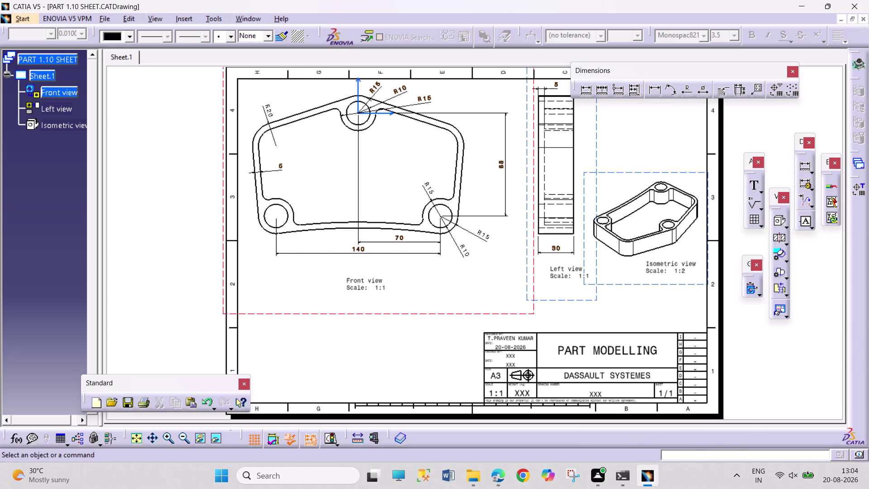
Make a long series of drags across the upper-left area of the screen.
drag(122, 201, 186, 288)
drag(139, 144, 218, 307)
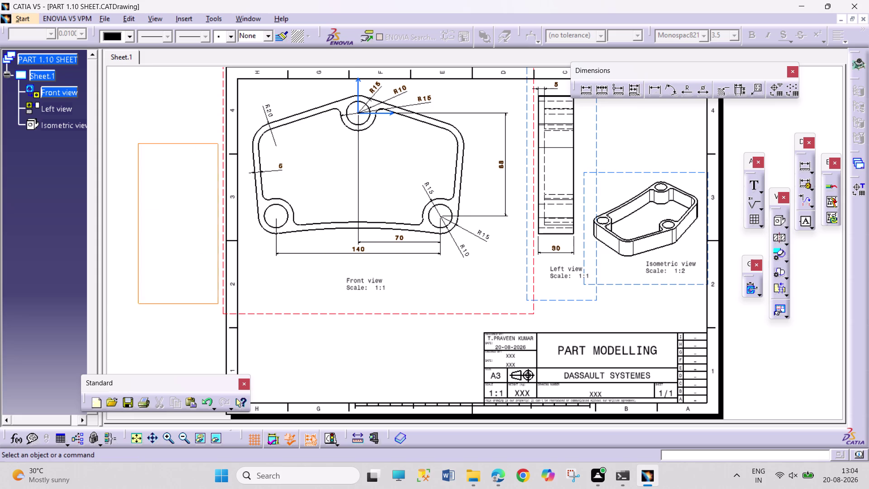
drag(218, 308, 221, 317)
drag(128, 127, 190, 303)
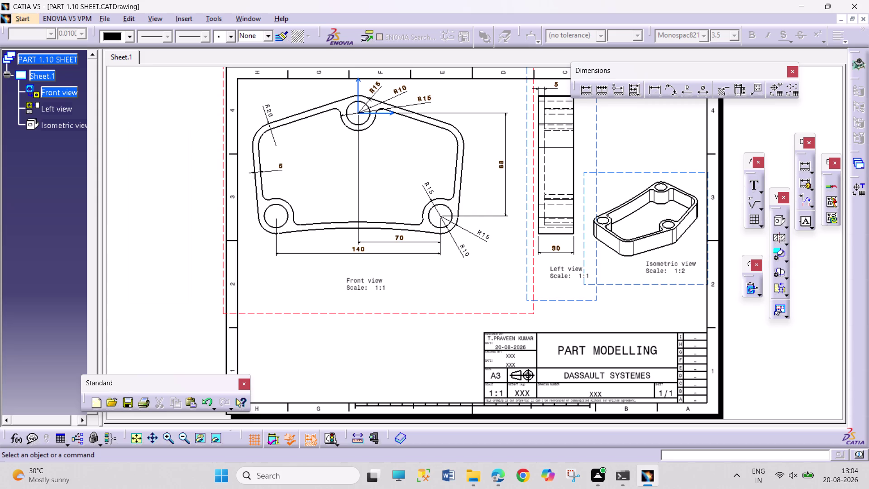
drag(162, 204, 193, 332)
drag(193, 332, 184, 280)
drag(119, 92, 190, 309)
drag(140, 122, 192, 316)
drag(141, 118, 197, 287)
drag(197, 287, 215, 390)
drag(129, 95, 229, 362)
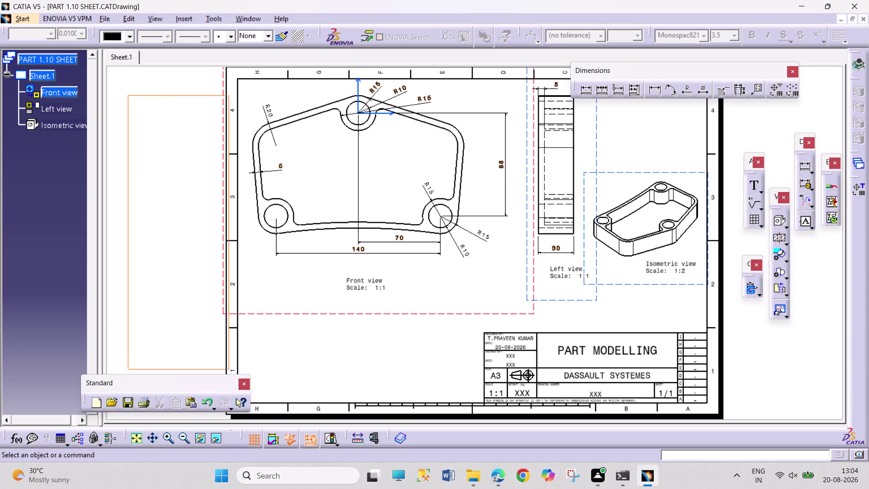
drag(229, 362, 228, 359)
drag(126, 72, 178, 256)
drag(144, 111, 146, 127)
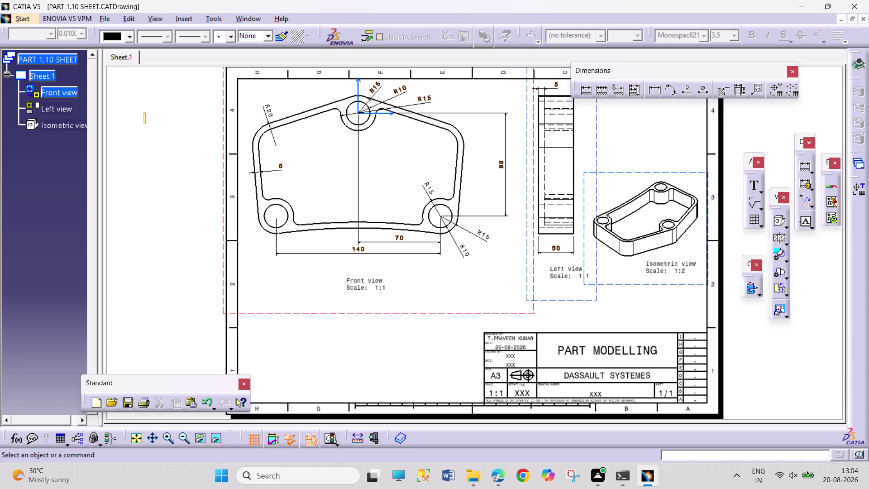
drag(147, 128, 187, 302)
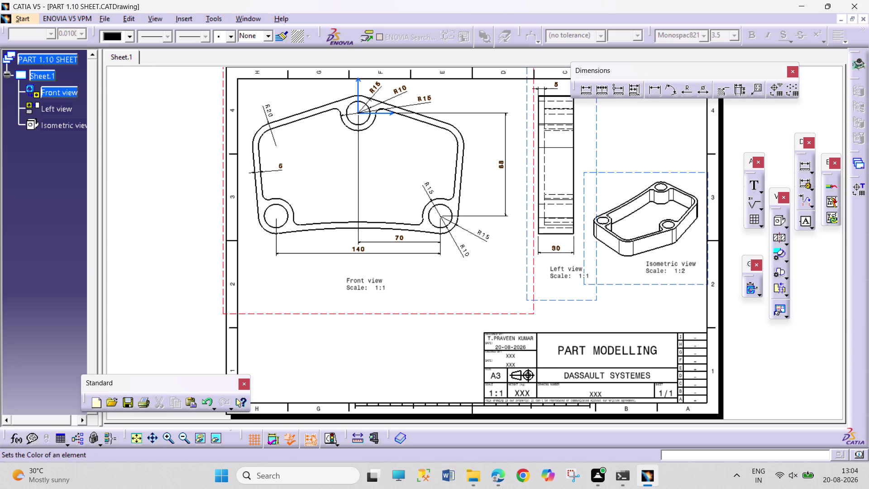
drag(119, 84, 202, 358)
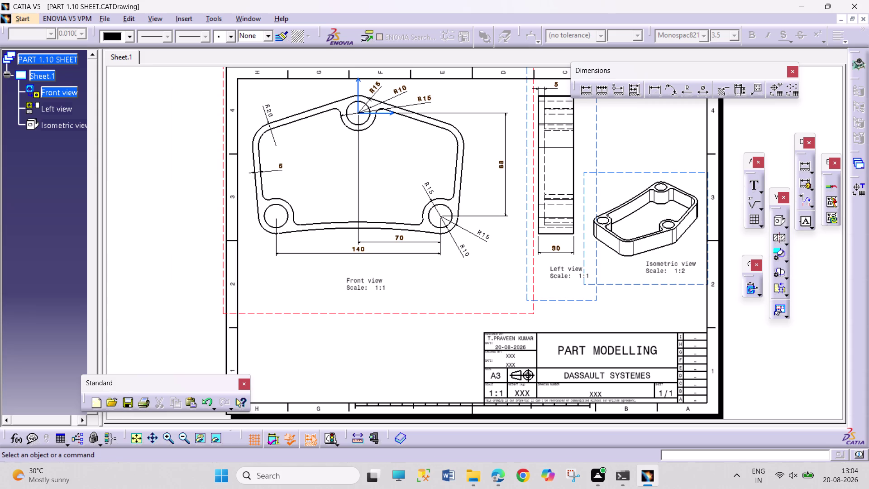
drag(128, 89, 185, 278)
drag(110, 68, 215, 360)
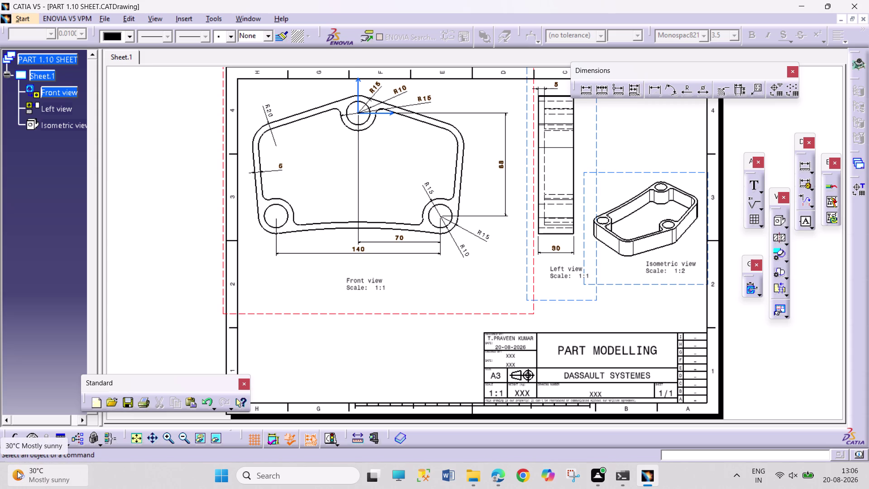
scroll(up, 3)
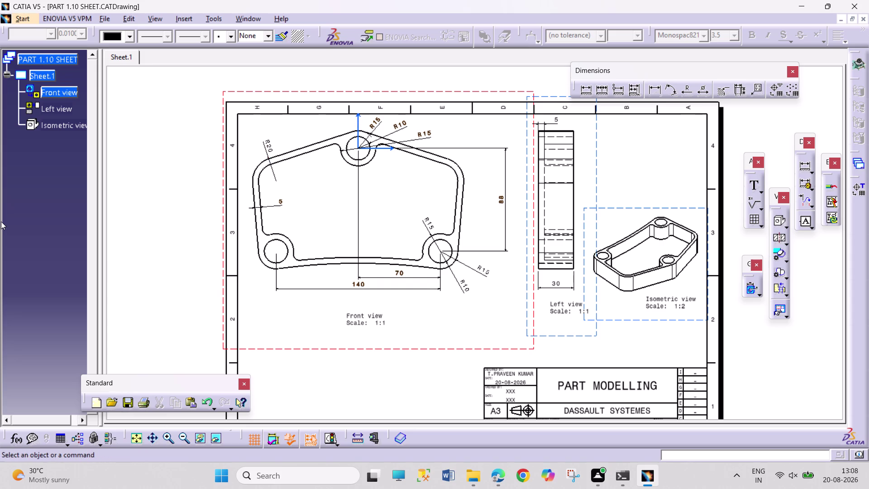
drag(150, 130, 164, 217)
drag(163, 217, 168, 237)
drag(162, 130, 179, 258)
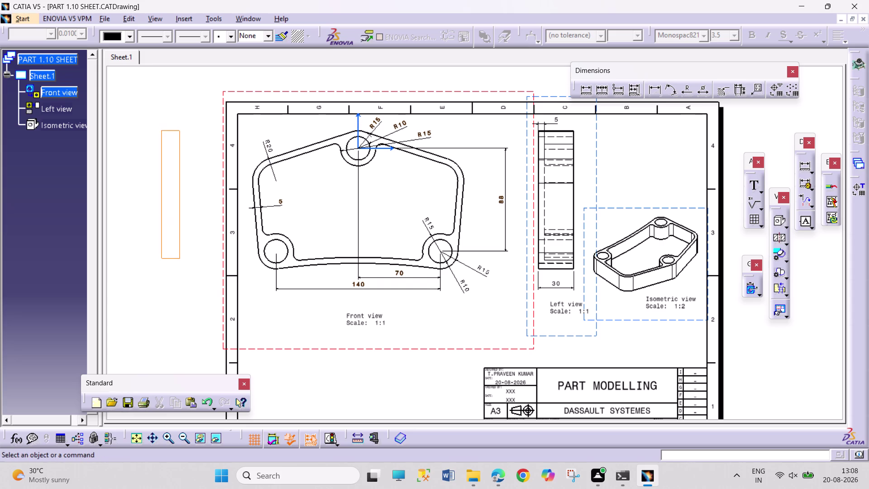
drag(180, 258, 180, 259)
drag(164, 124, 171, 233)
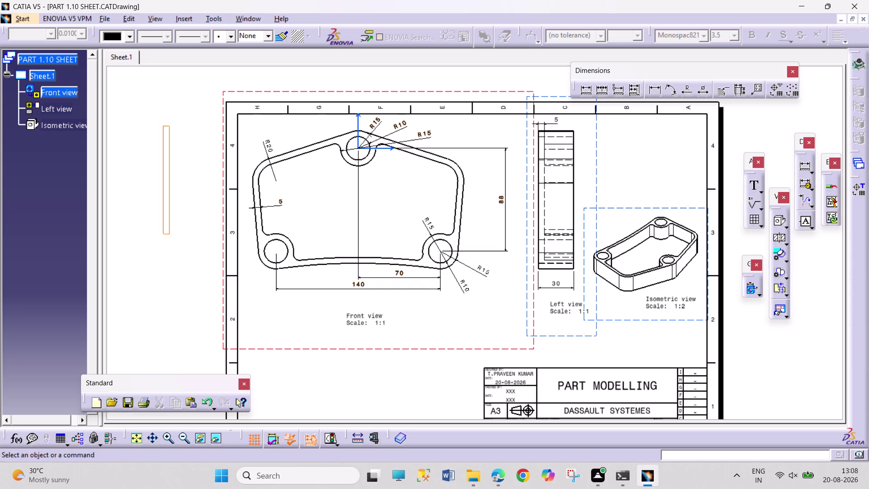
drag(150, 94, 184, 248)
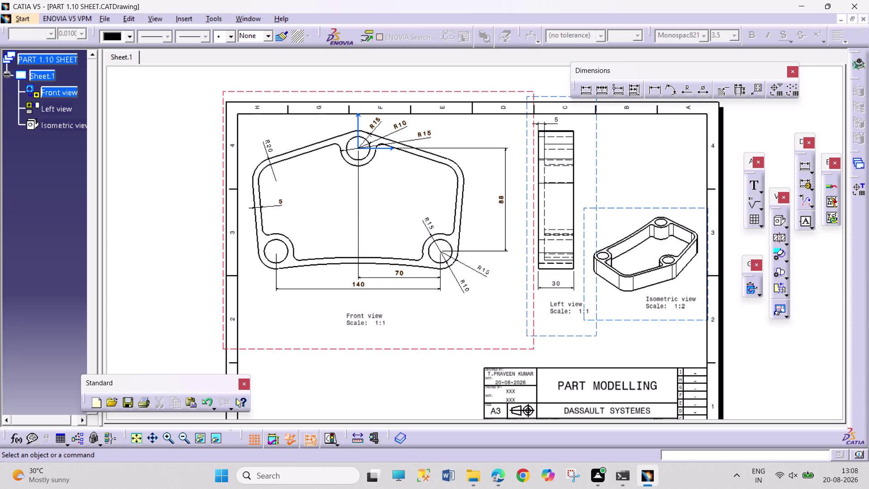
drag(140, 87, 182, 279)
drag(156, 169, 180, 288)
drag(125, 114, 126, 123)
drag(125, 123, 193, 307)
drag(178, 157, 208, 335)
drag(188, 223, 208, 330)
drag(197, 238, 214, 360)
drag(214, 360, 214, 335)
drag(213, 252, 215, 361)
drag(146, 115, 161, 225)
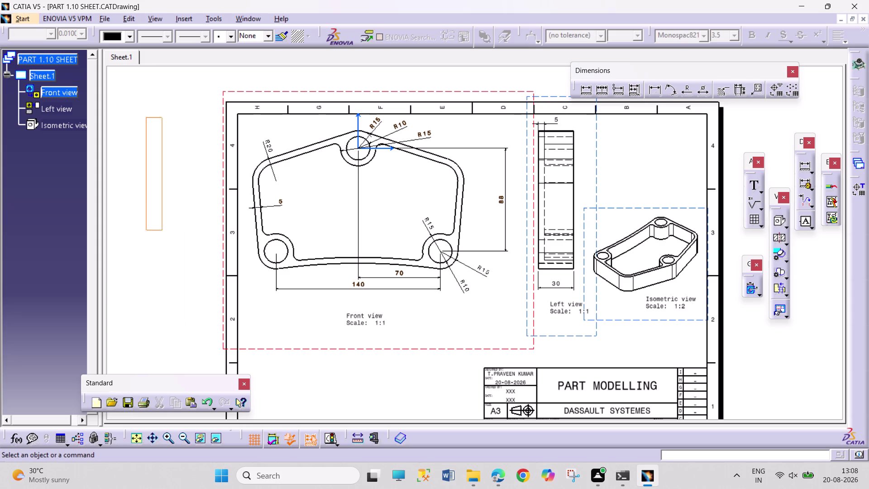
drag(162, 224, 189, 317)
drag(152, 113, 196, 315)
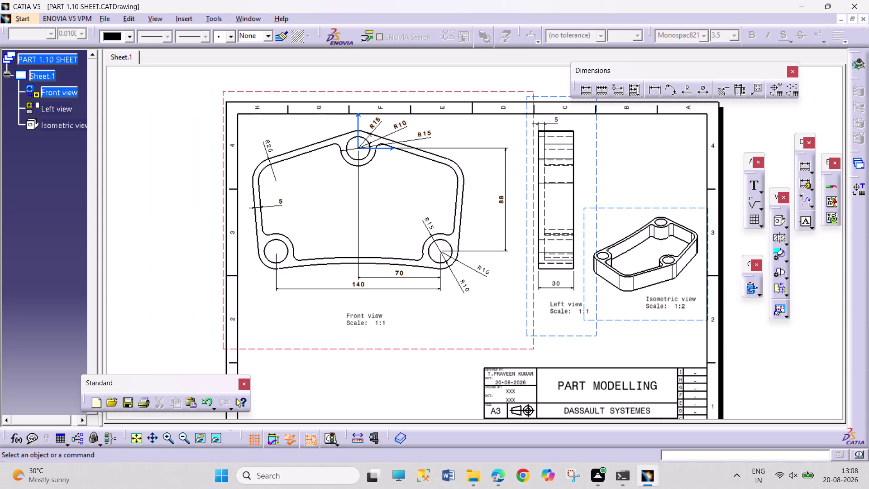
drag(157, 119, 186, 327)
drag(138, 127, 201, 361)
drag(138, 137, 172, 321)
drag(134, 140, 170, 323)
drag(167, 182, 196, 334)
drag(139, 107, 217, 367)
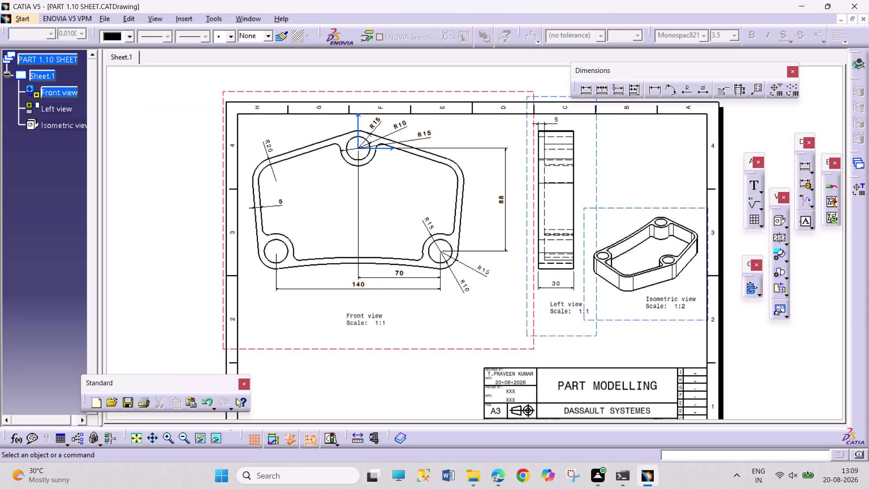
drag(144, 107, 206, 341)
drag(143, 122, 201, 354)
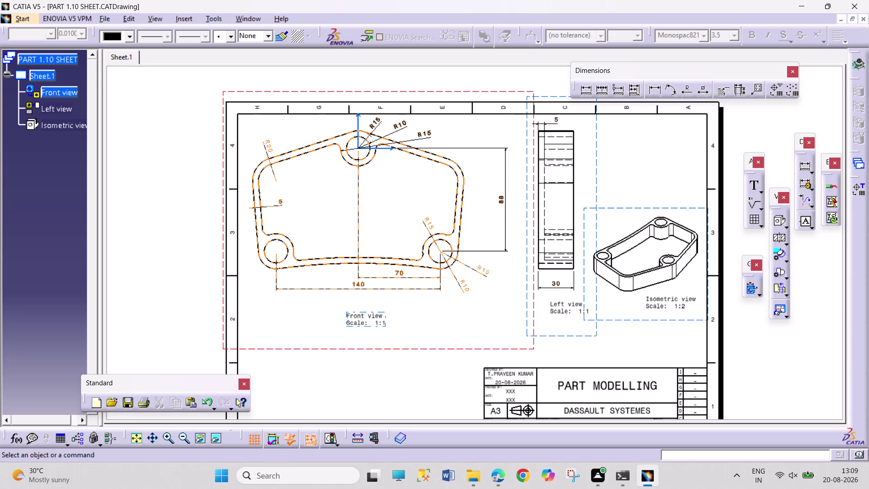
drag(138, 209, 168, 339)
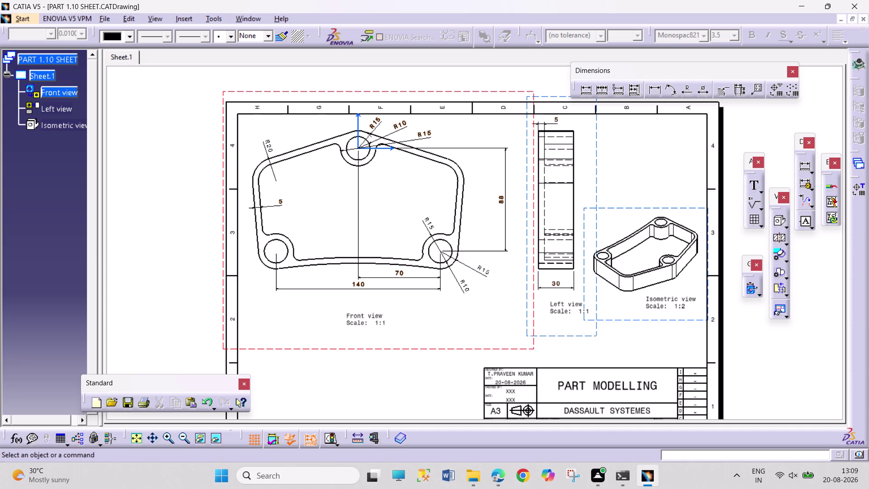
drag(139, 106, 194, 284)
drag(143, 152, 183, 286)
drag(155, 169, 155, 176)
drag(156, 176, 186, 266)
drag(166, 165, 167, 166)
drag(167, 166, 193, 276)
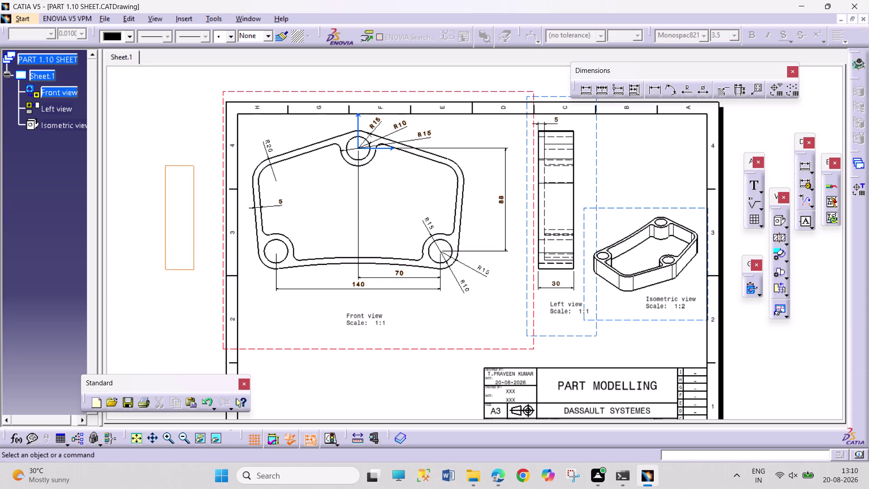
drag(194, 276, 195, 362)
drag(160, 141, 201, 270)
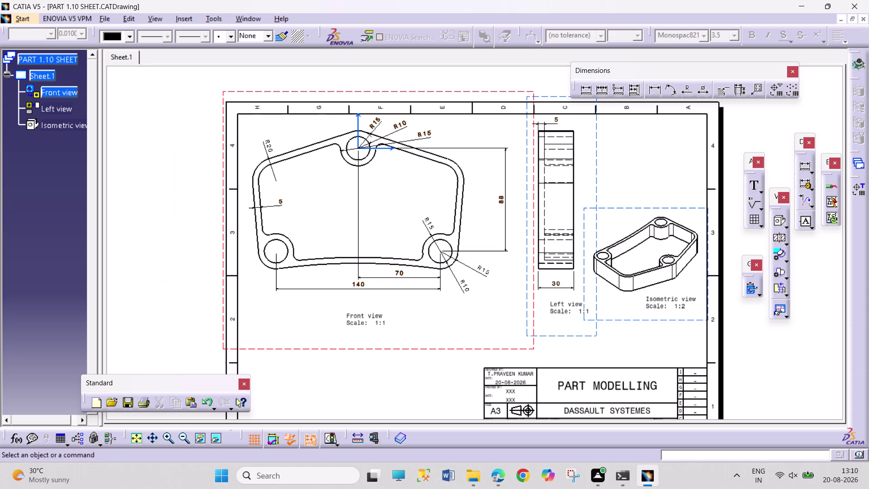
drag(174, 121, 196, 228)
drag(178, 132, 189, 197)
drag(148, 93, 210, 284)
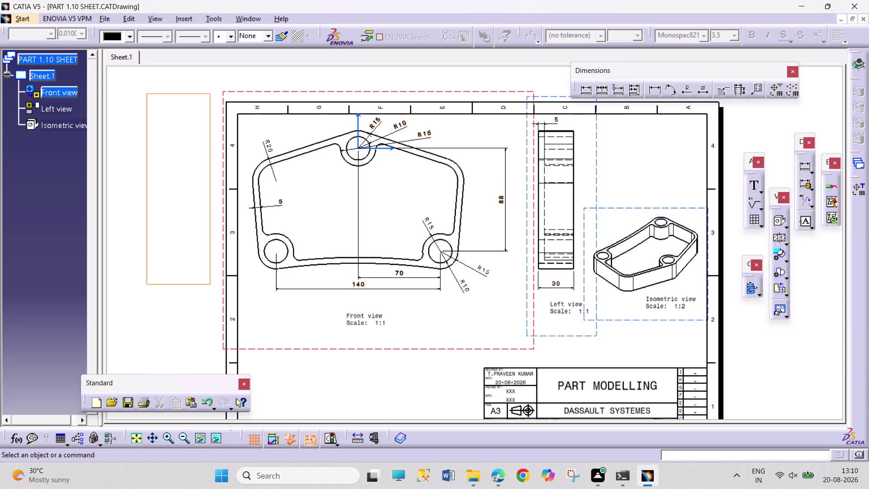
drag(164, 96, 204, 275)
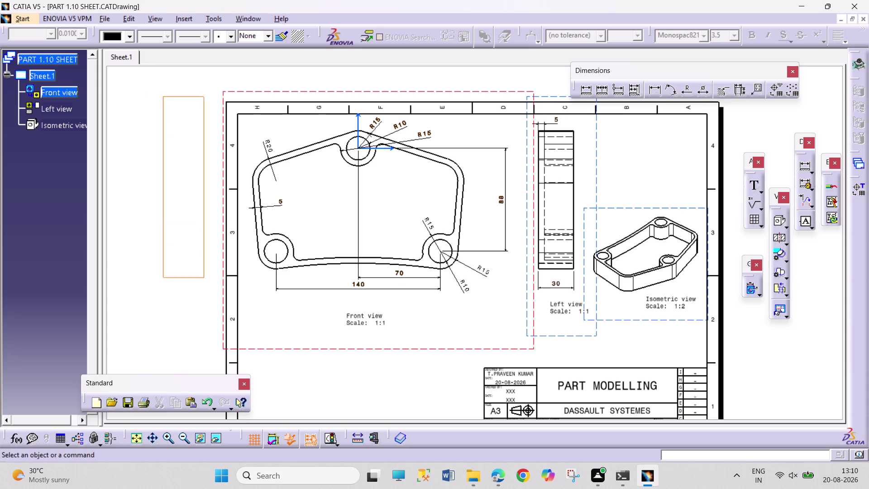
drag(204, 275, 203, 285)
drag(154, 88, 220, 309)
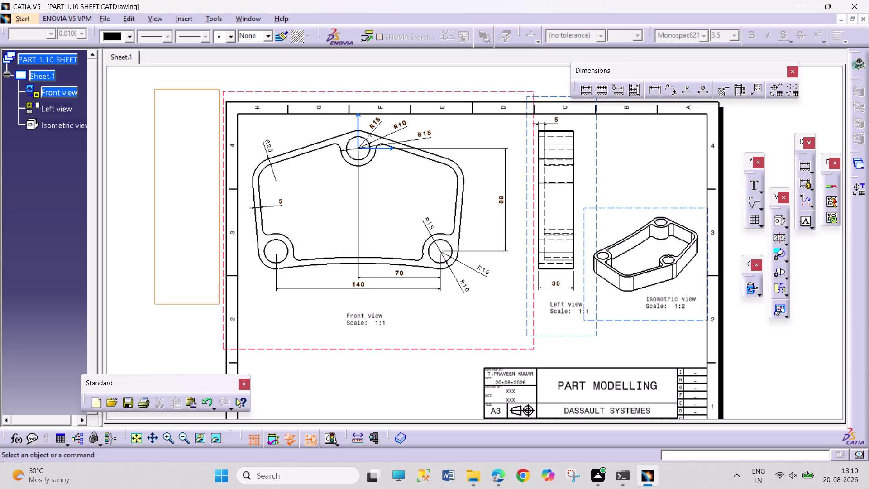
drag(220, 309, 216, 311)
drag(172, 139, 189, 276)
drag(164, 192, 182, 278)
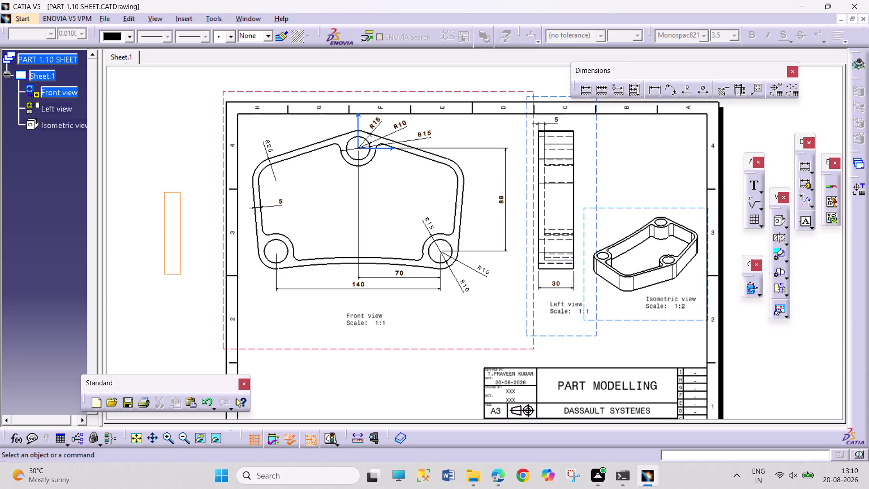
drag(182, 278, 186, 314)
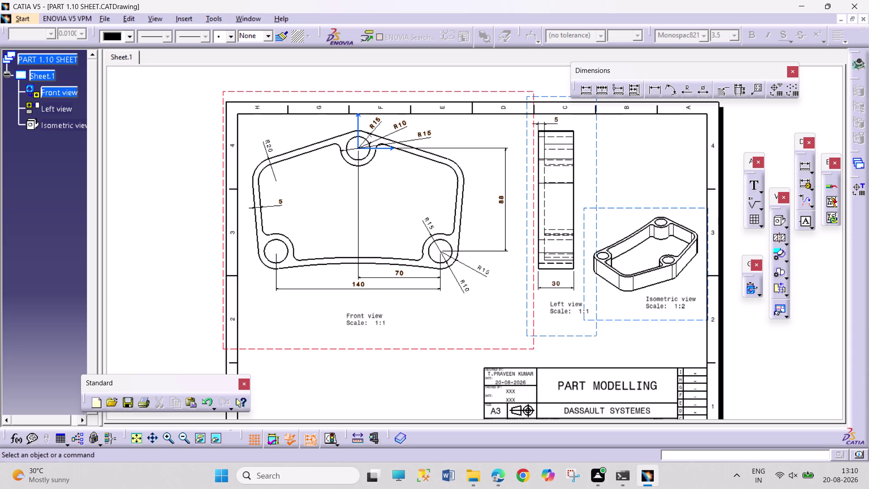
drag(122, 87, 207, 339)
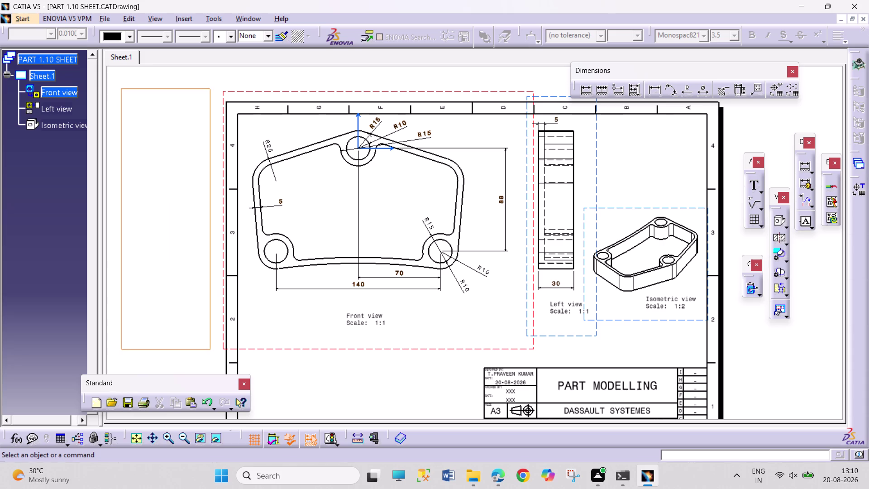
drag(163, 148, 209, 315)
drag(172, 145, 194, 277)
drag(172, 173, 195, 290)
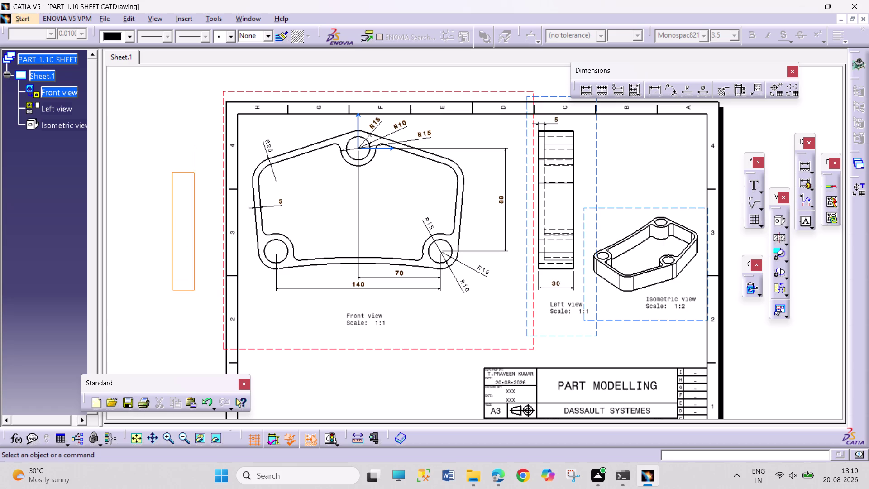
drag(195, 290, 196, 300)
drag(180, 203, 194, 286)
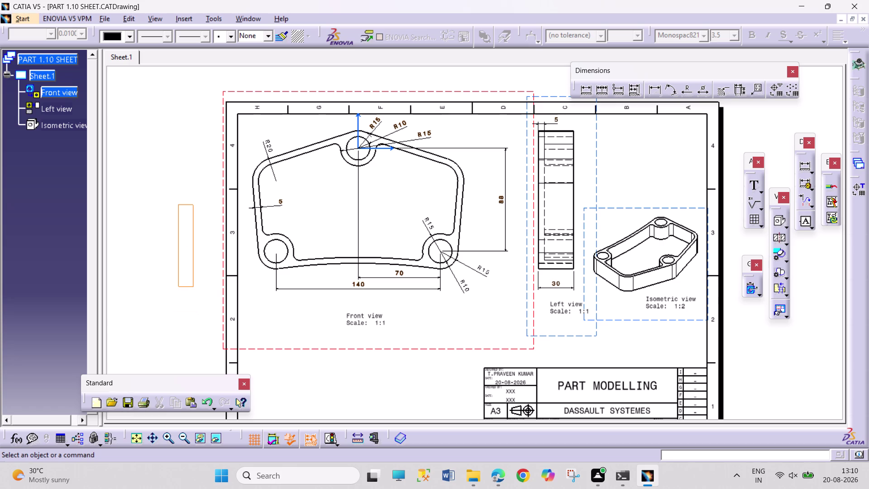
drag(147, 95, 173, 192)
drag(173, 192, 202, 334)
drag(142, 91, 207, 271)
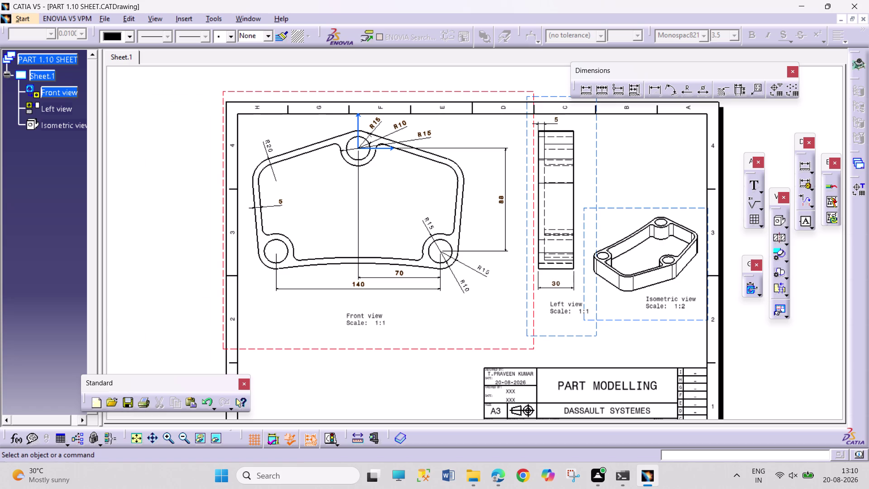
drag(162, 103, 194, 260)
drag(154, 78, 196, 281)
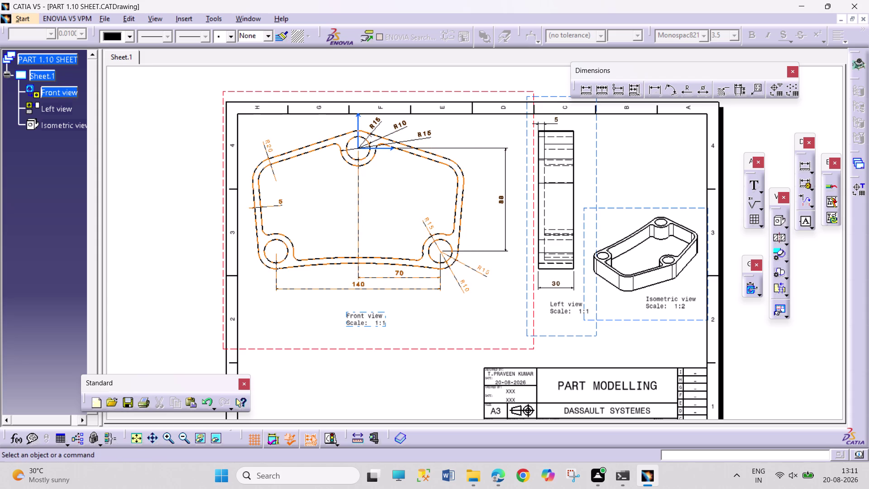
Use the window controls and top menus to bring up a new empty CATIA part.
click(862, 19)
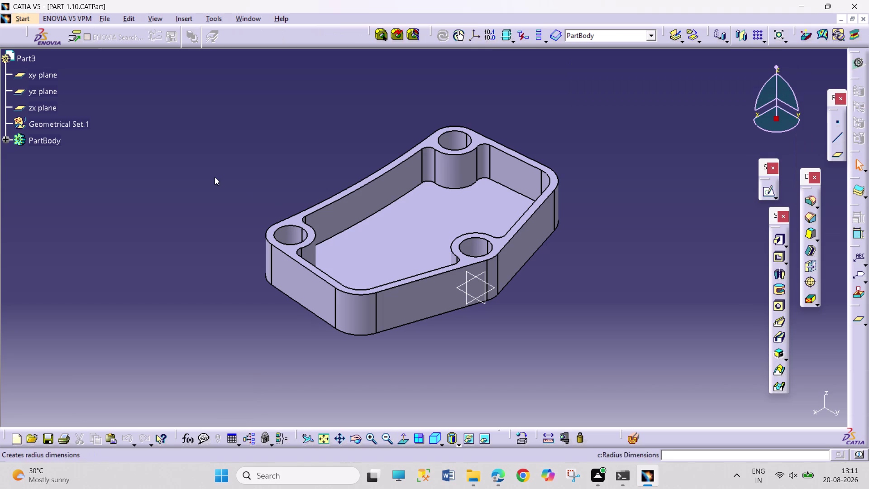
click(32, 17)
click(53, 45)
click(239, 47)
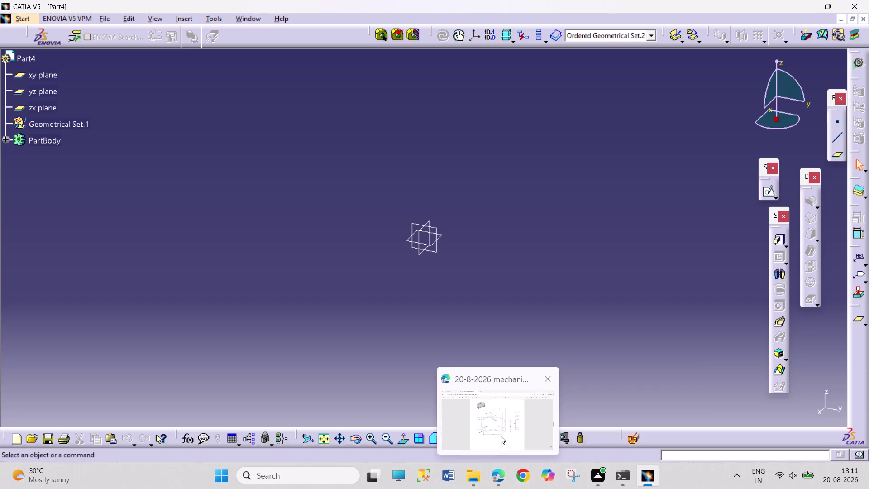
Switch to the '20-8-2026 mechanical' PDF in Edge and scroll down through it.
click(500, 433)
scroll(down, 3)
scroll(down, 3)
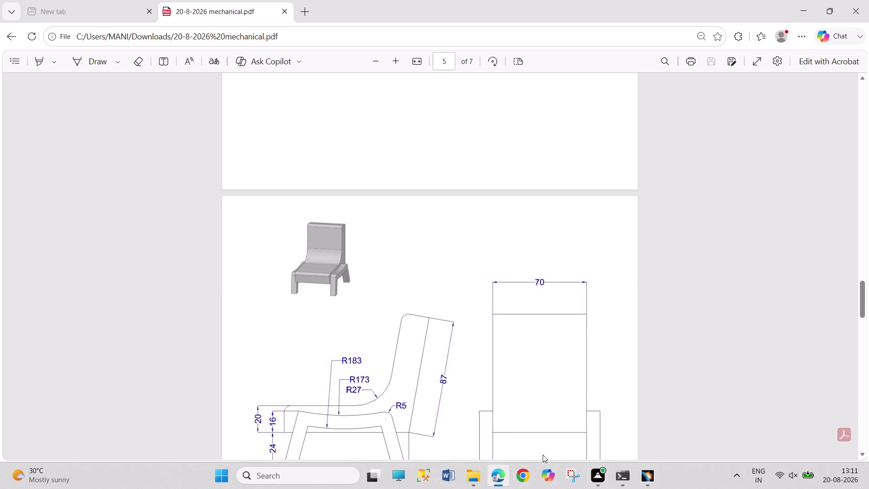
Bring page 5's chair front and side views fully into view, then return to CATIA.
scroll(down, 3)
scroll(up, 3)
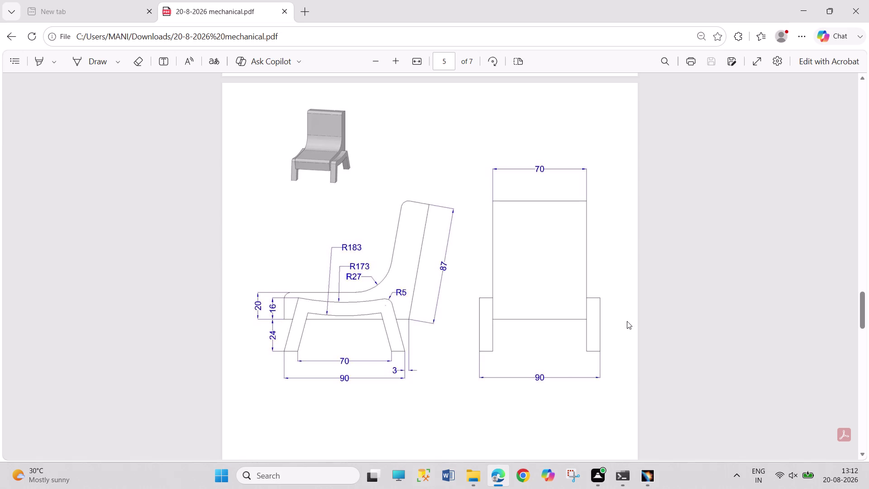
drag(627, 315, 646, 415)
click(648, 481)
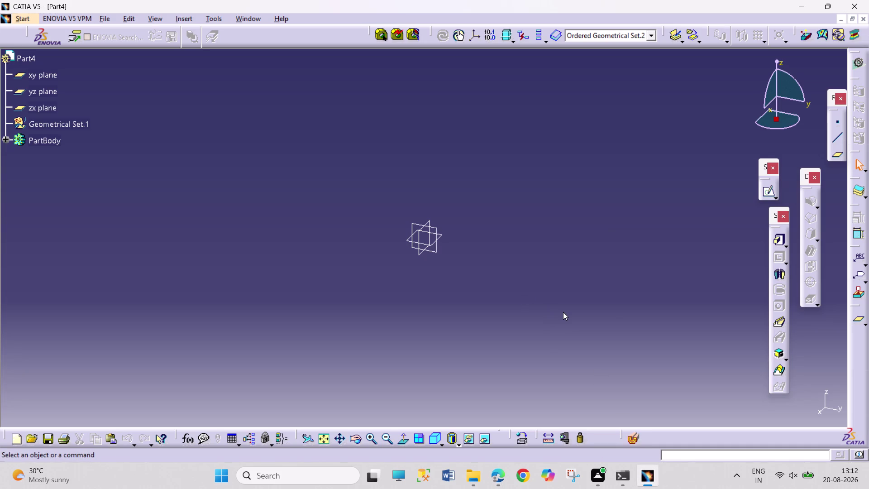
drag(586, 230, 587, 264)
drag(587, 264, 616, 314)
drag(520, 145, 575, 413)
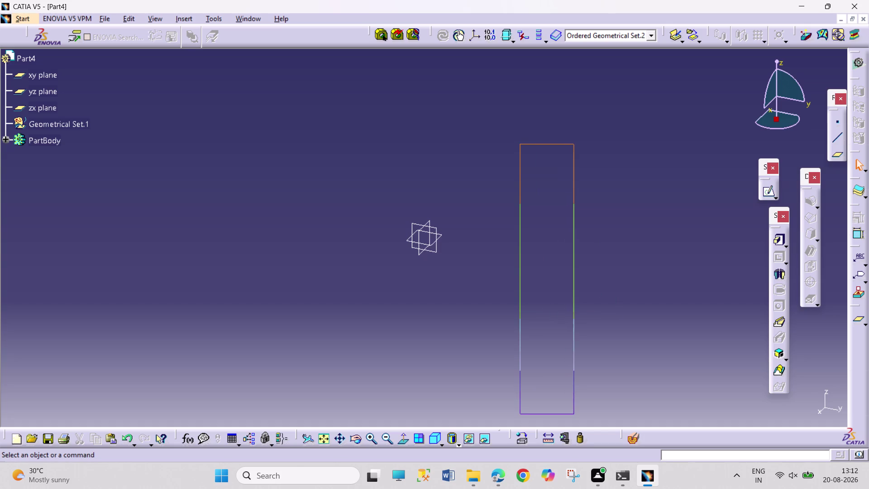
drag(574, 413, 576, 424)
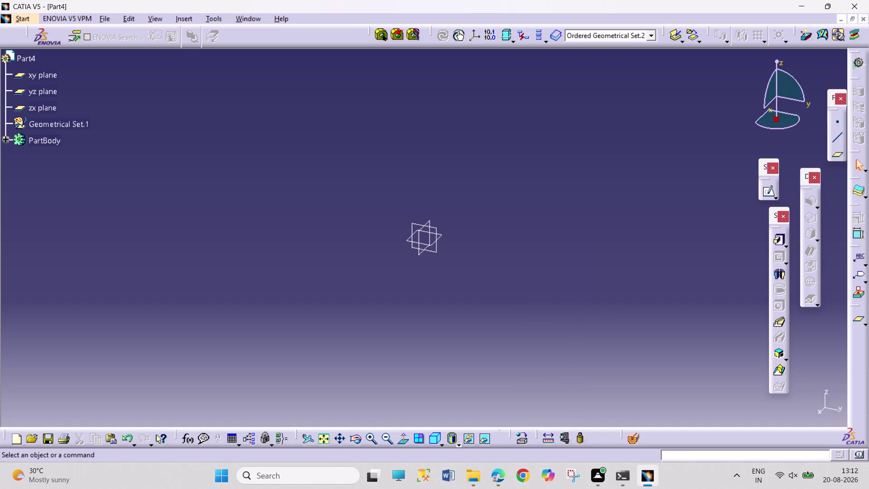
drag(523, 93, 546, 167)
drag(546, 167, 611, 418)
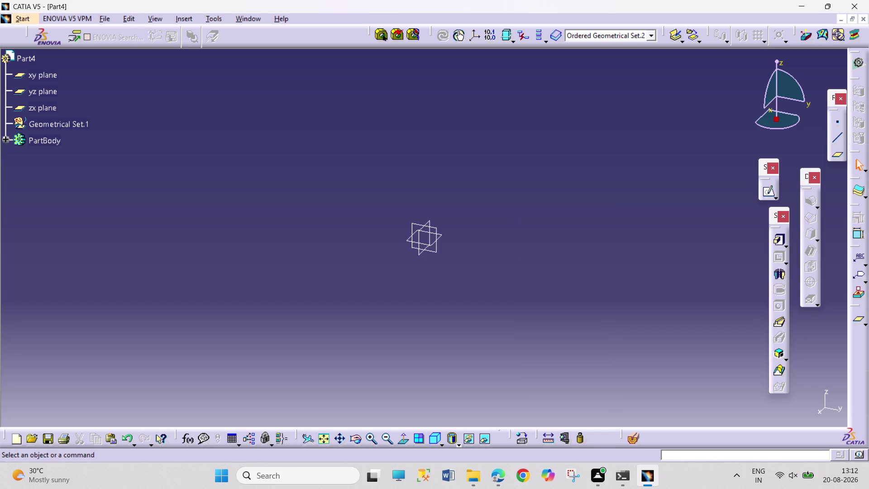
drag(521, 211, 556, 283)
drag(530, 224, 559, 287)
drag(514, 214, 548, 296)
drag(513, 231, 552, 321)
drag(489, 202, 528, 284)
drag(491, 209, 532, 290)
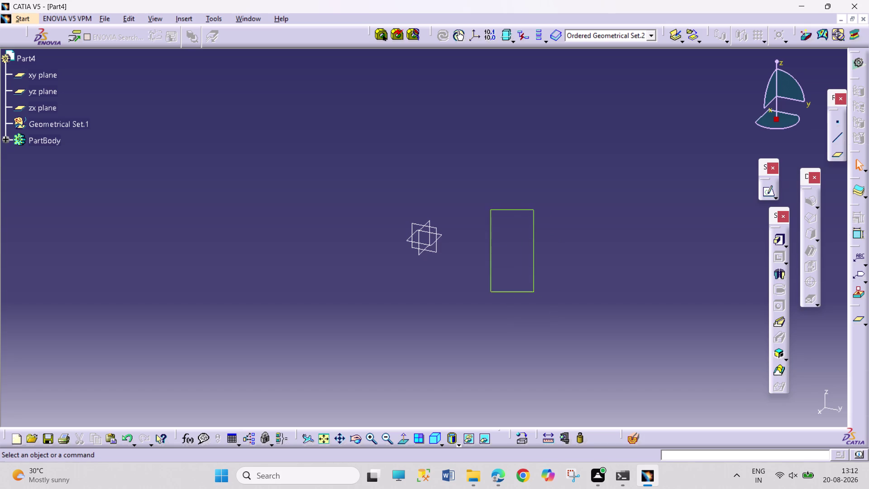
drag(532, 289, 544, 310)
drag(507, 233, 546, 336)
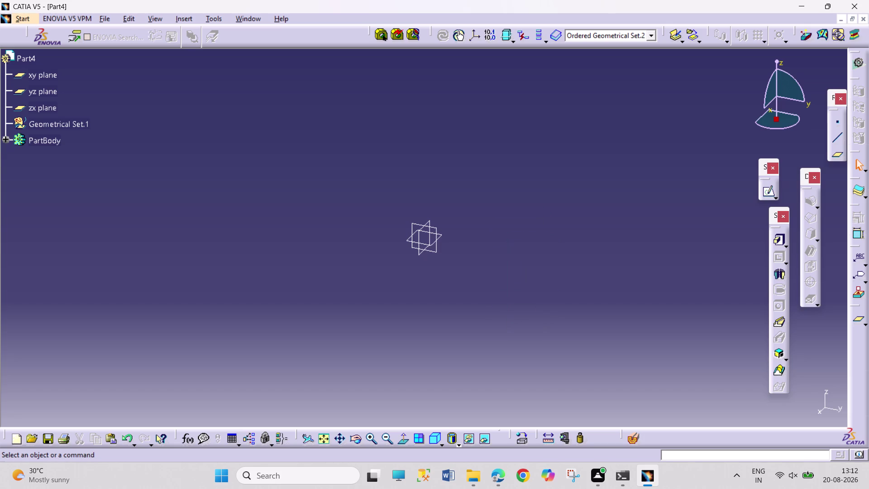
drag(513, 253, 548, 369)
drag(491, 265, 531, 367)
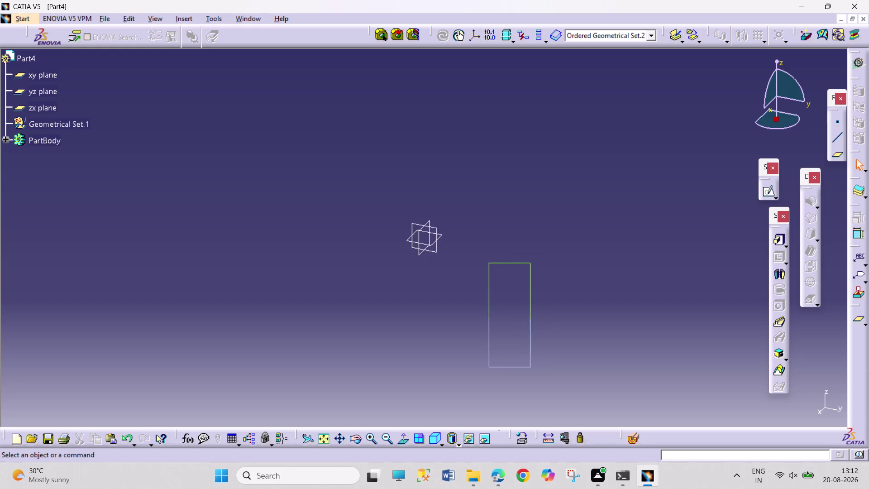
drag(531, 366, 532, 366)
drag(484, 249, 518, 330)
drag(477, 234, 518, 333)
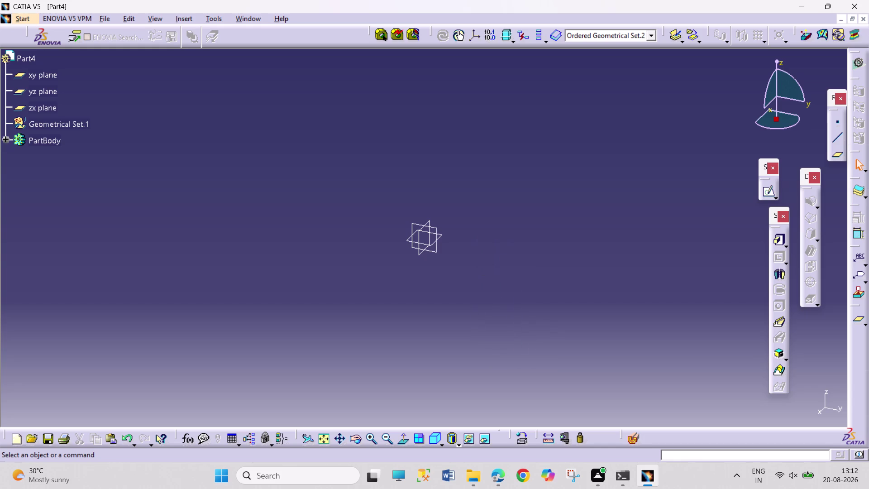
drag(490, 226, 534, 336)
drag(502, 288, 542, 377)
drag(524, 293, 558, 400)
drag(476, 188, 536, 388)
drag(502, 246, 567, 387)
drag(528, 280, 529, 290)
drag(529, 290, 591, 405)
drag(493, 223, 527, 360)
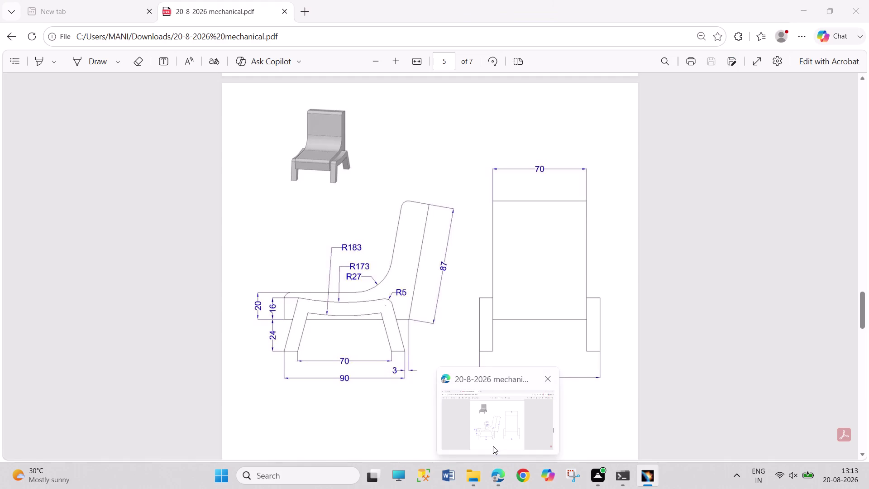
click(493, 446)
scroll(down, 3)
scroll(down, 3)
scroll(down, 3)
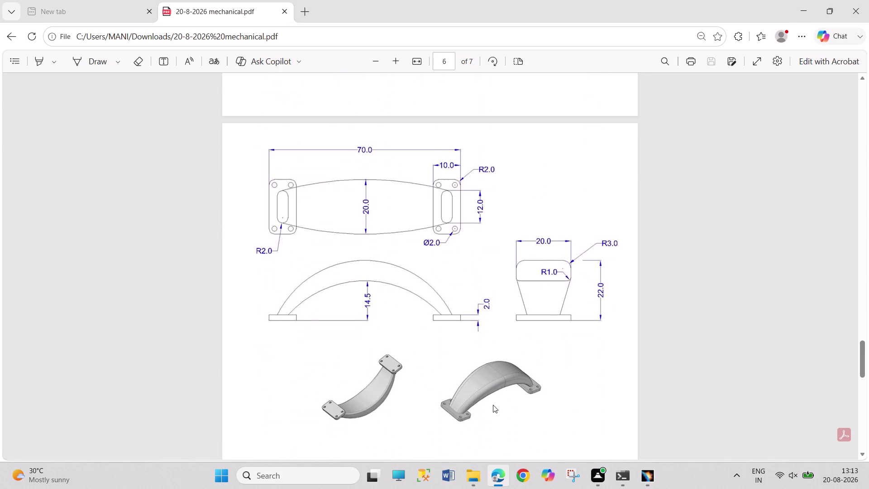
click(645, 472)
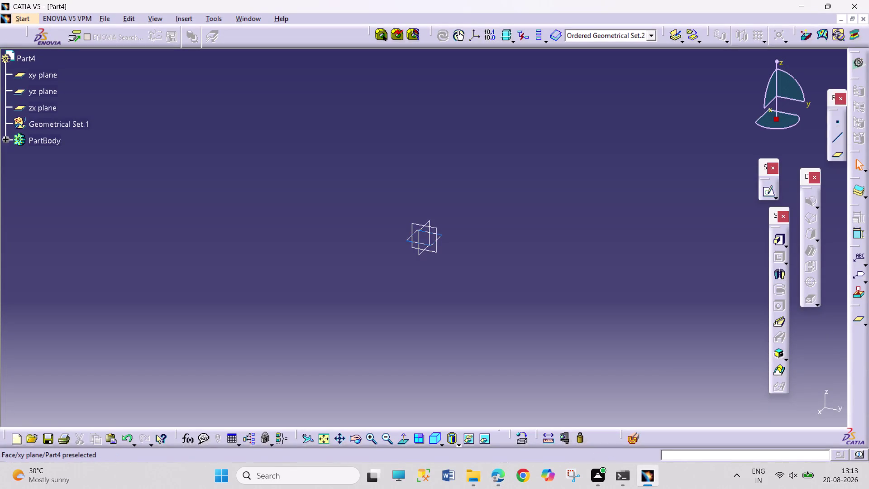
Open an empty sketch on the xy plane, then switch back to the mechanical drawings PDF.
click(440, 237)
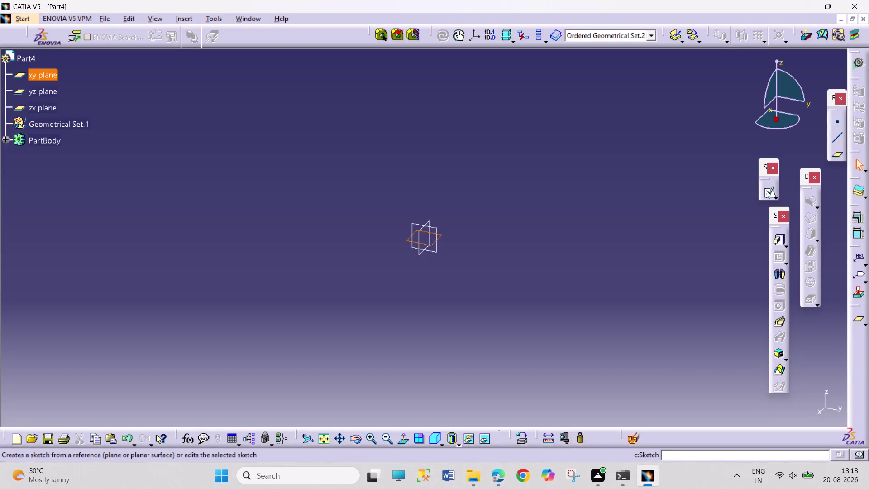
click(767, 191)
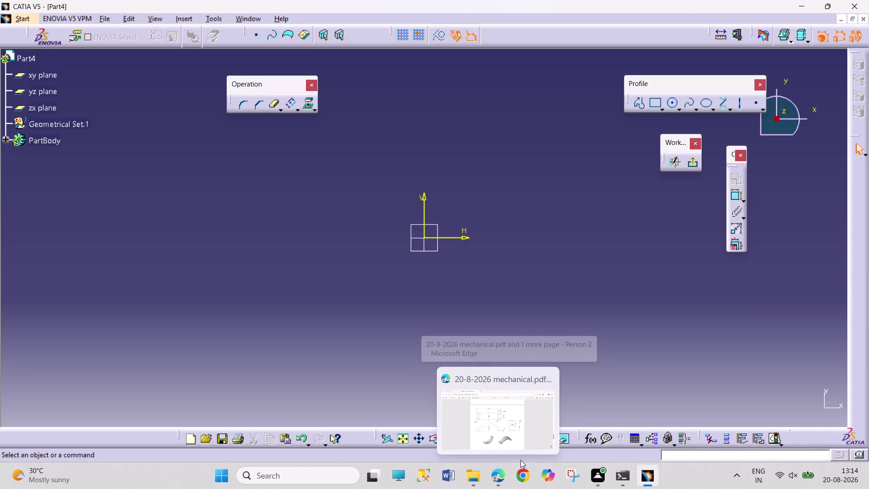
click(521, 420)
Scroll to page 7's slotted, notched bracket with the CH 2X2 chamfer, then return to CATIA.
scroll(down, 3)
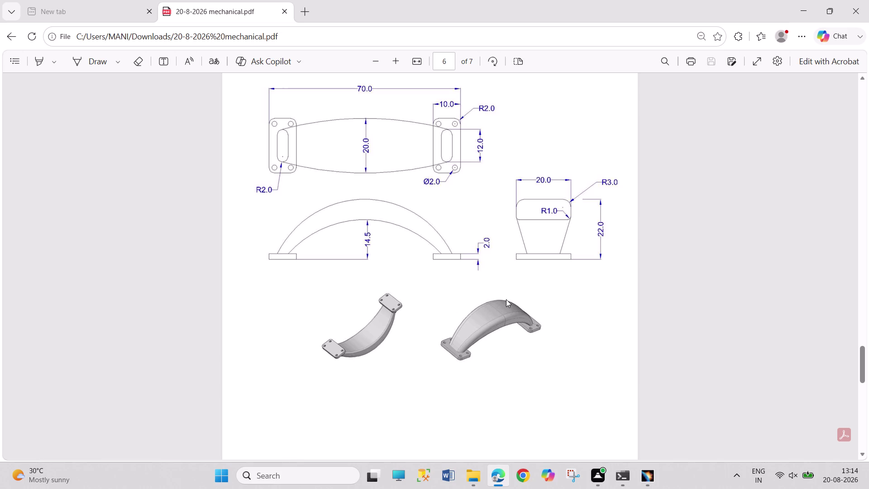
scroll(down, 3)
scroll(down, 3)
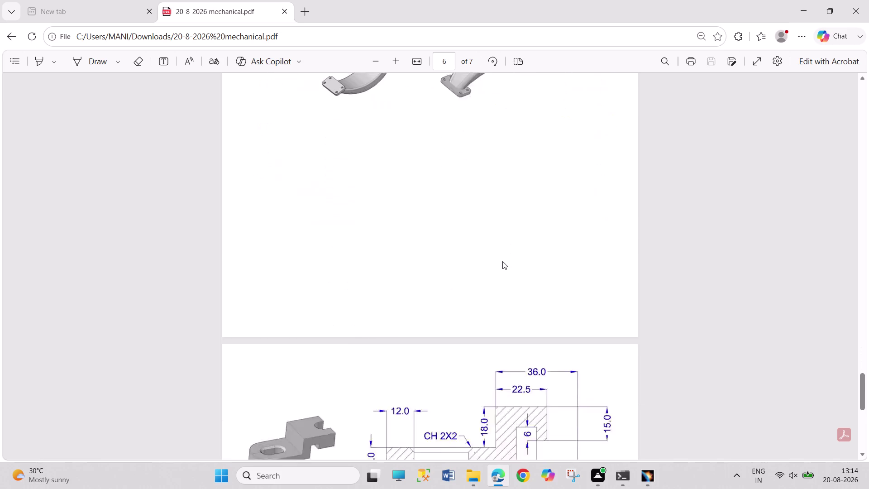
scroll(down, 3)
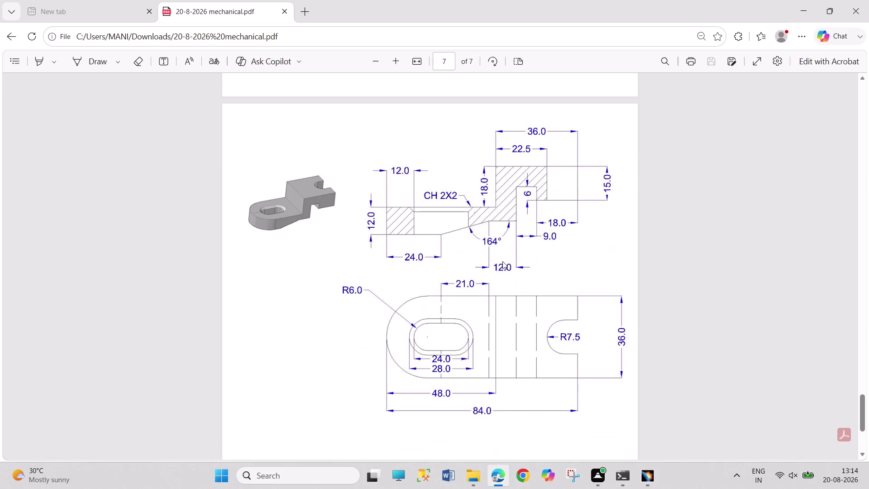
scroll(down, 3)
scroll(down, 3)
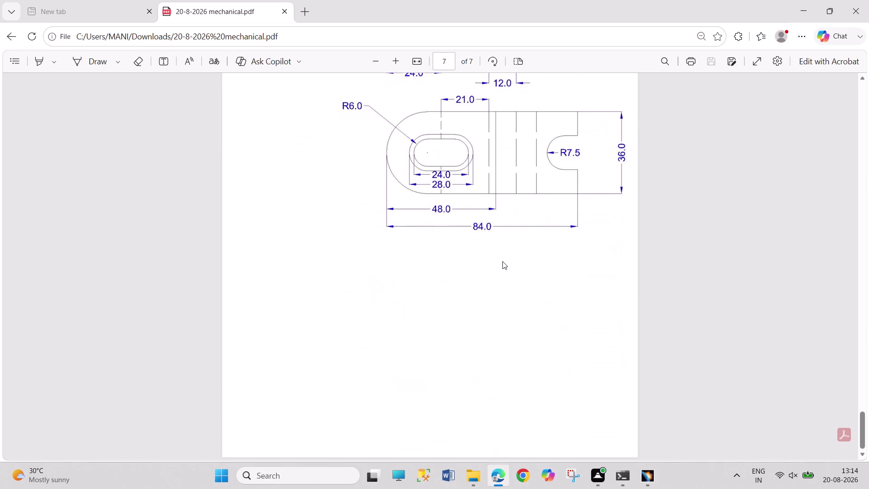
scroll(down, 3)
scroll(up, 3)
scroll(up, 3)
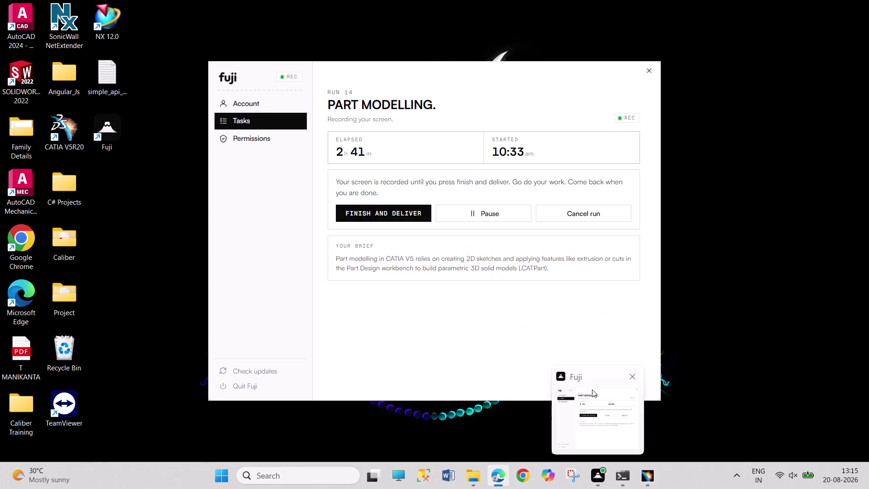
scroll(down, 3)
scroll(down, 3)
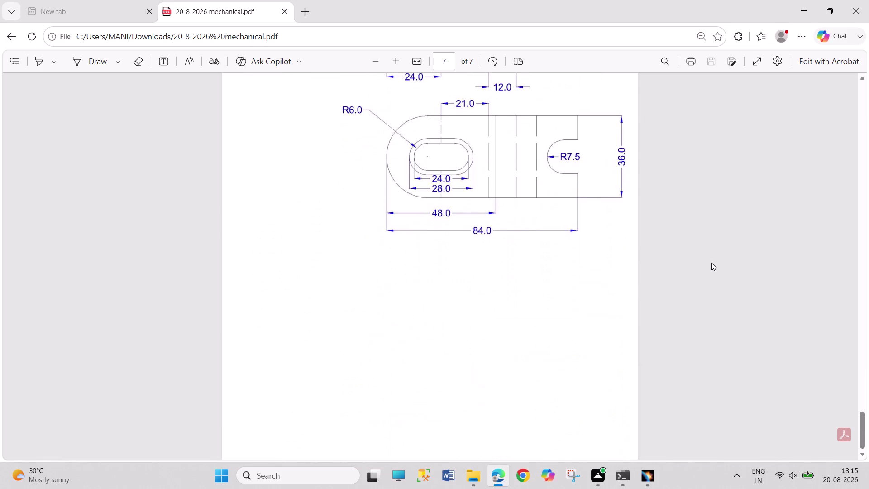
scroll(up, 3)
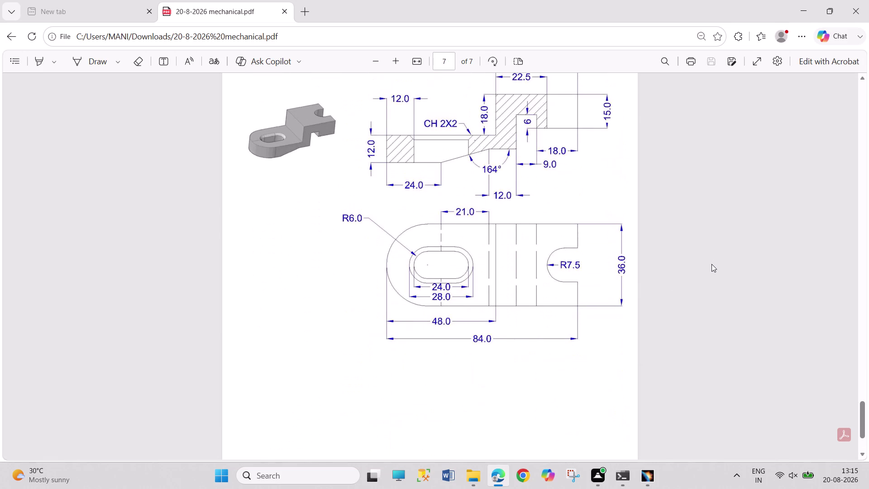
scroll(up, 3)
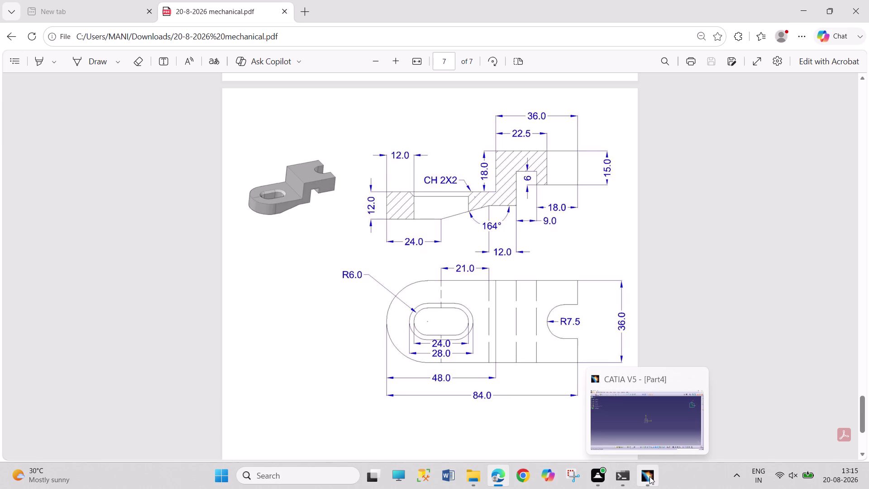
click(650, 477)
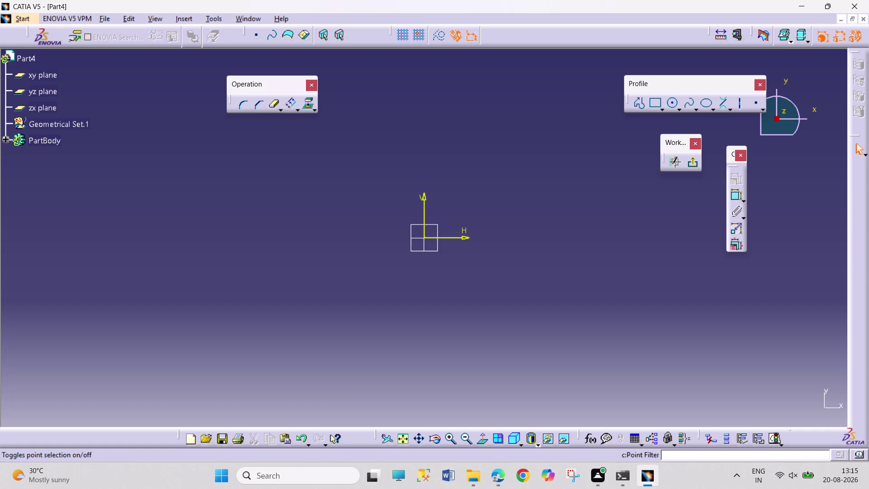
Start a Profile at the origin: down line, bottom line, slanted edge and short right line.
click(637, 103)
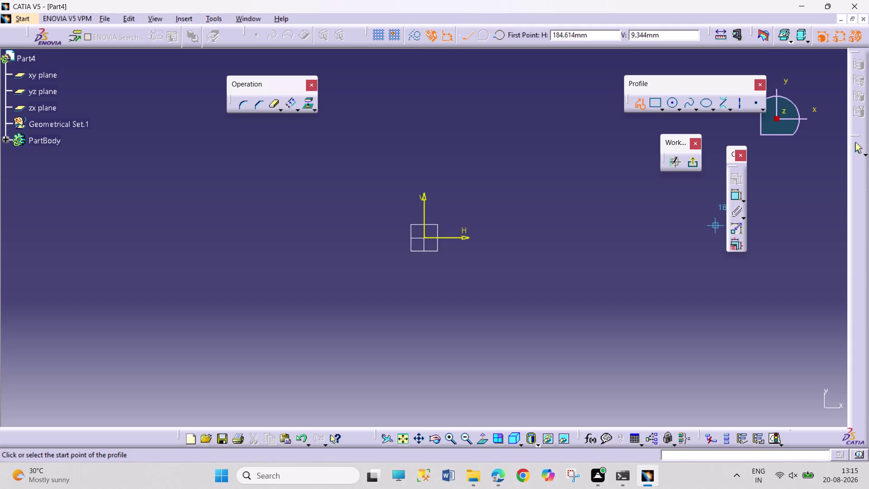
click(424, 238)
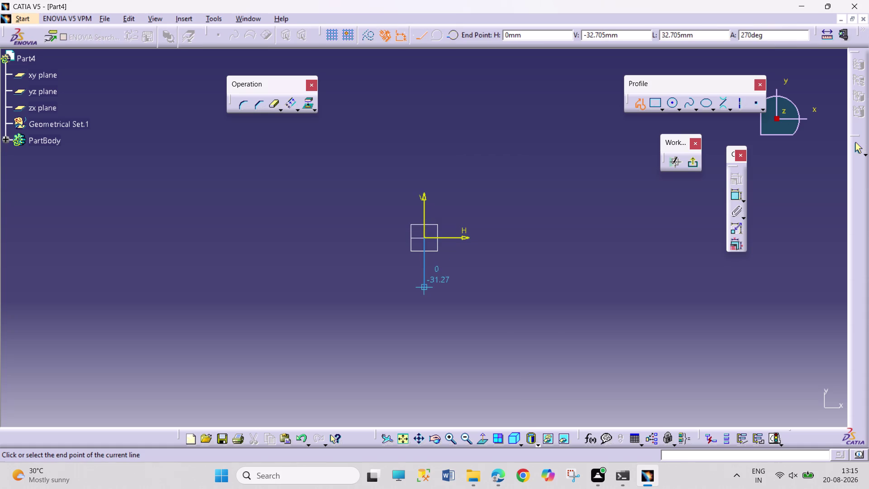
click(424, 291)
click(547, 288)
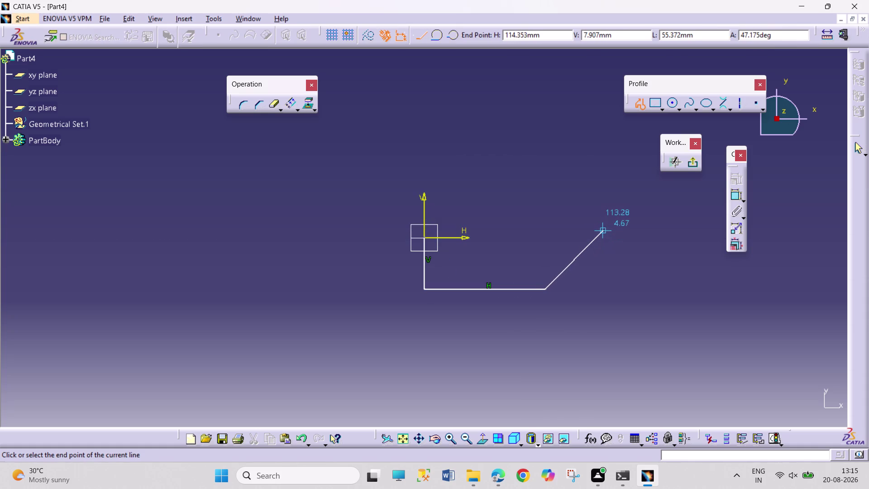
click(596, 258)
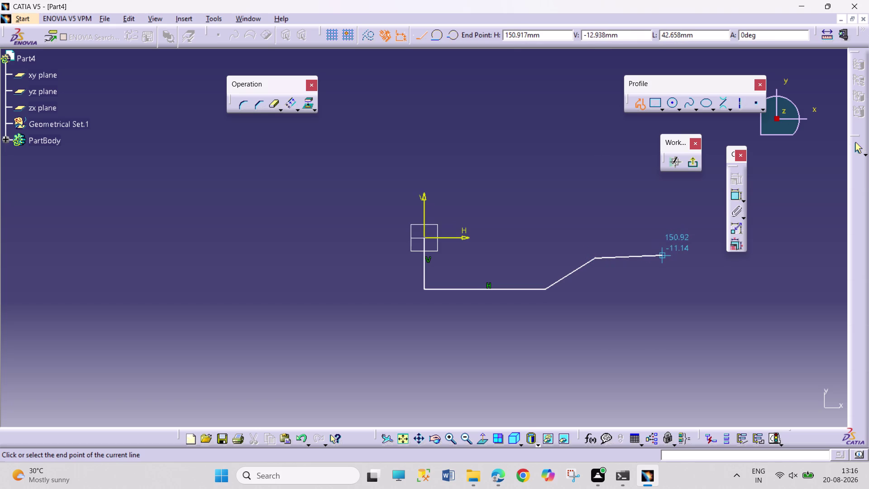
click(662, 259)
middle_drag(664, 259, 533, 267)
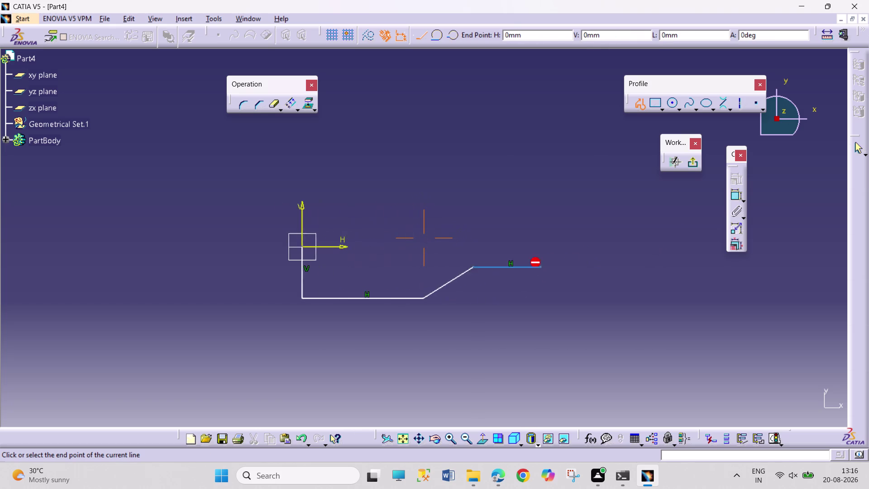
middle_drag(533, 266, 420, 269)
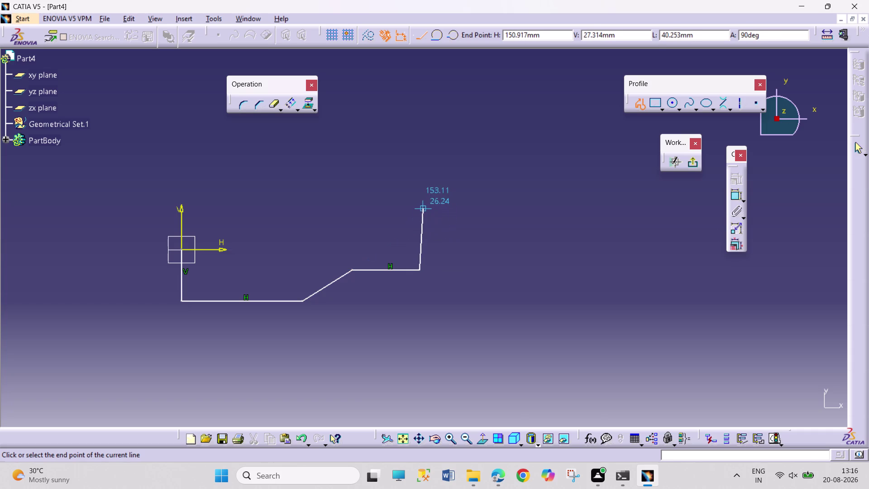
Add the step, notch, tall right and top edges, closing the outline at the origin.
click(421, 204)
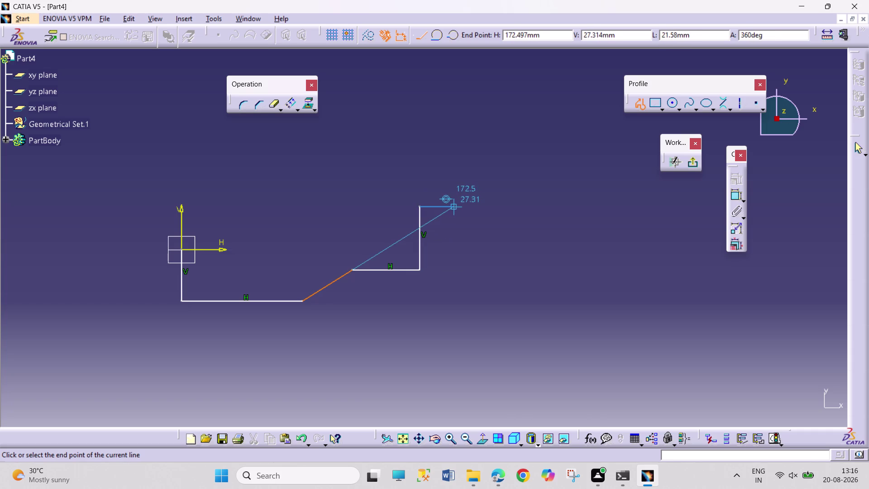
click(463, 207)
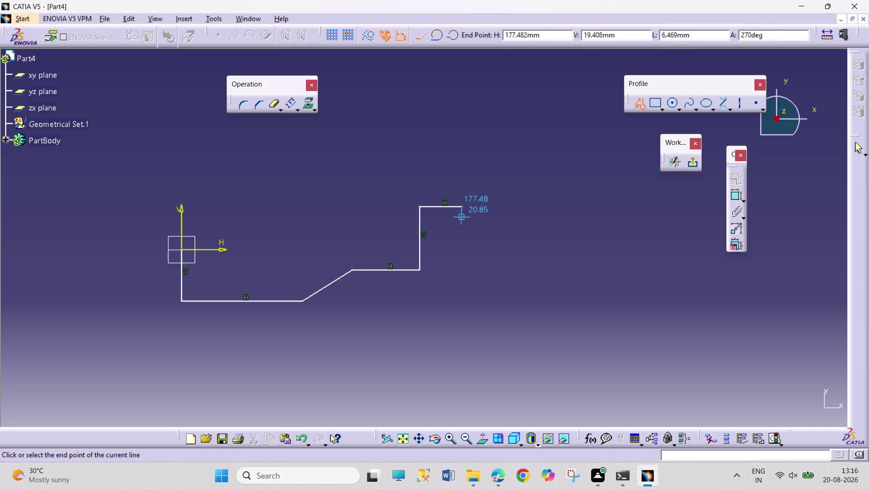
click(463, 223)
click(482, 223)
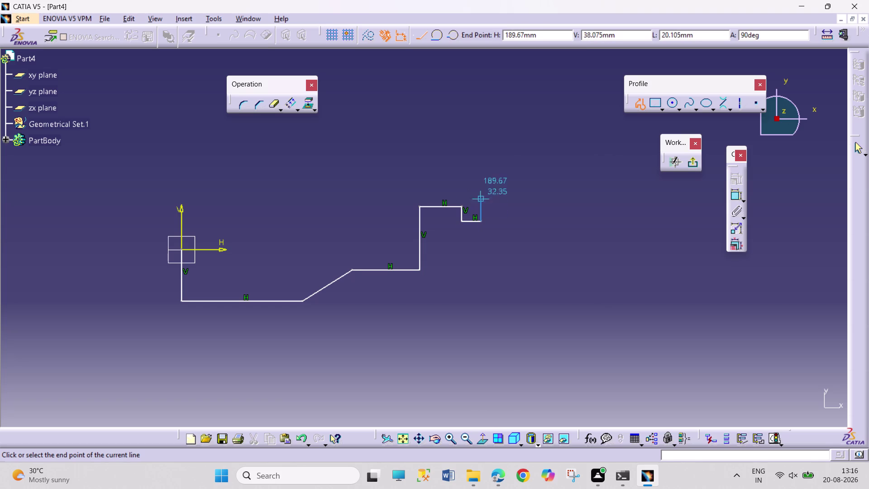
click(483, 155)
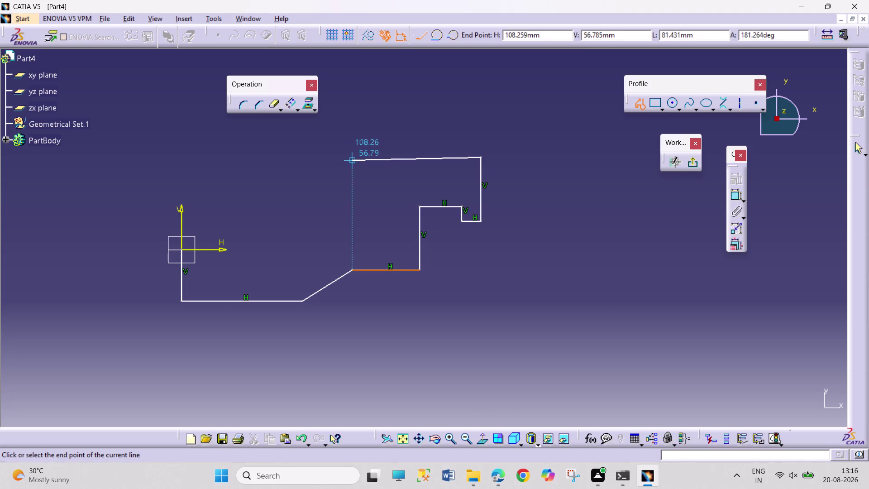
click(383, 162)
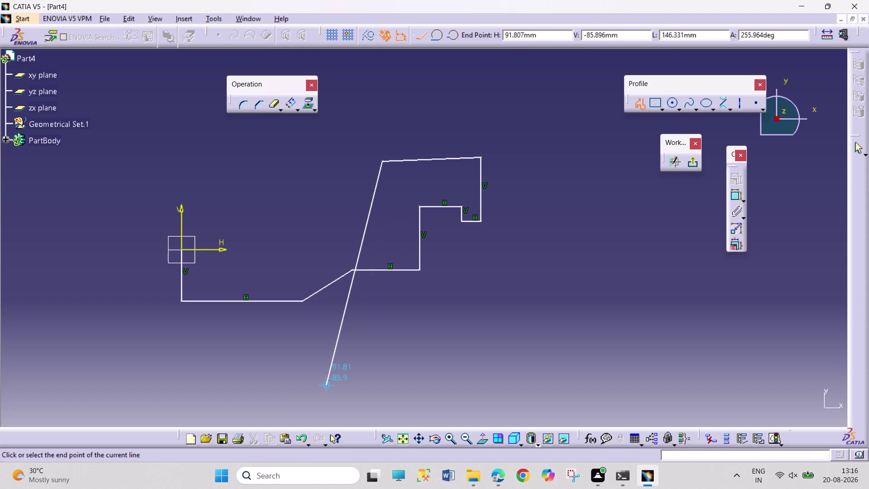
click(299, 441)
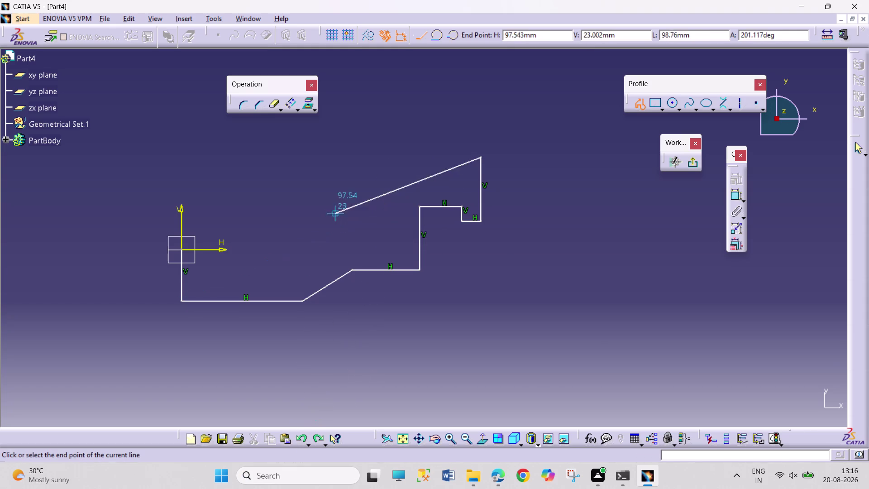
click(387, 157)
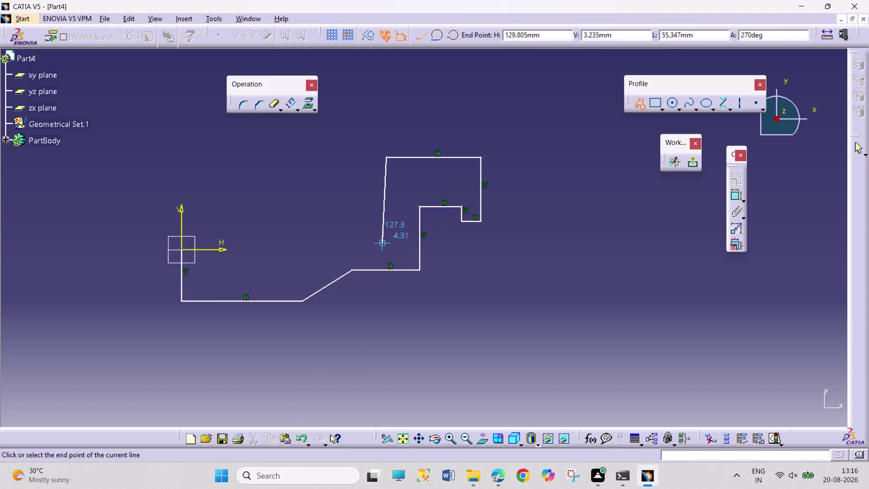
click(385, 245)
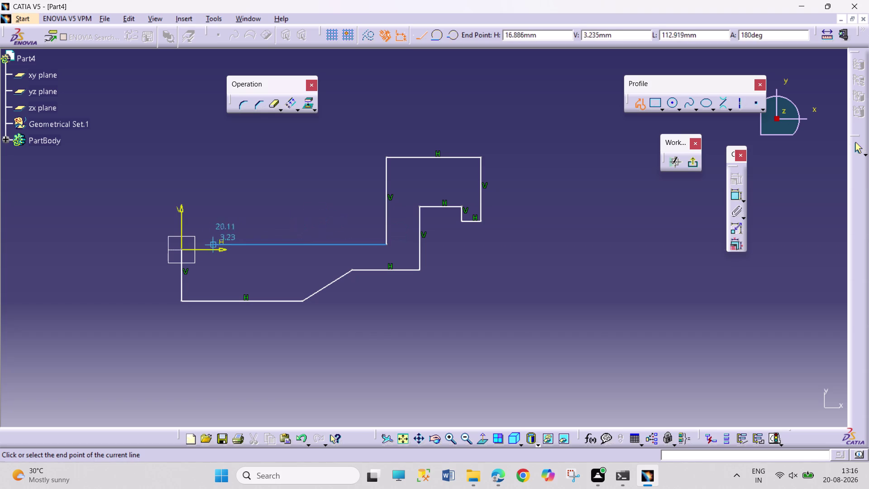
click(180, 250)
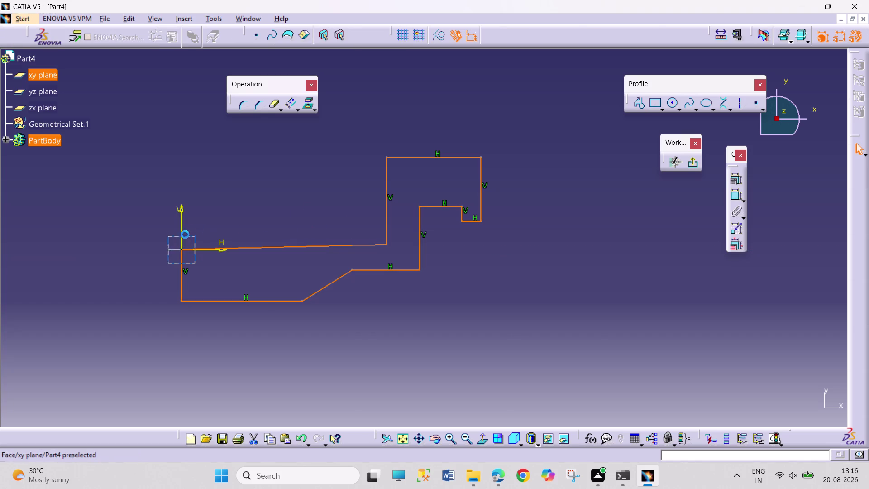
Constrain the long line from the origin as Horizontal via the constraints dialog.
click(613, 213)
click(353, 245)
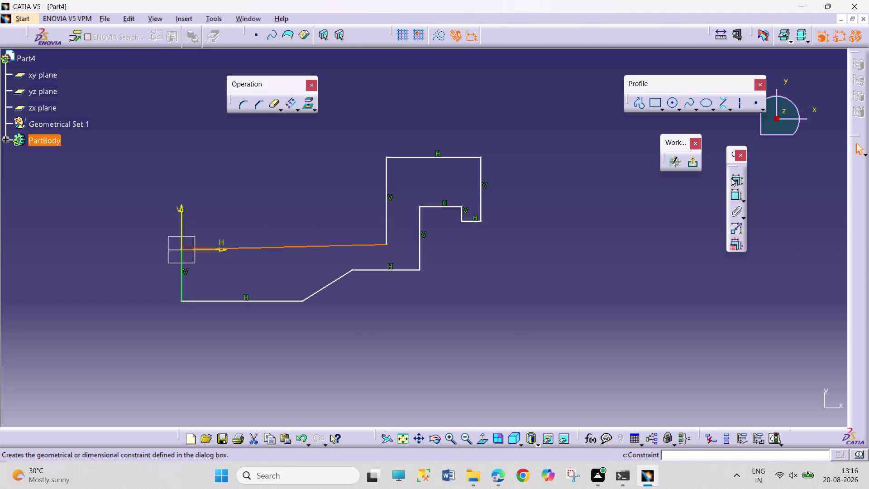
click(732, 180)
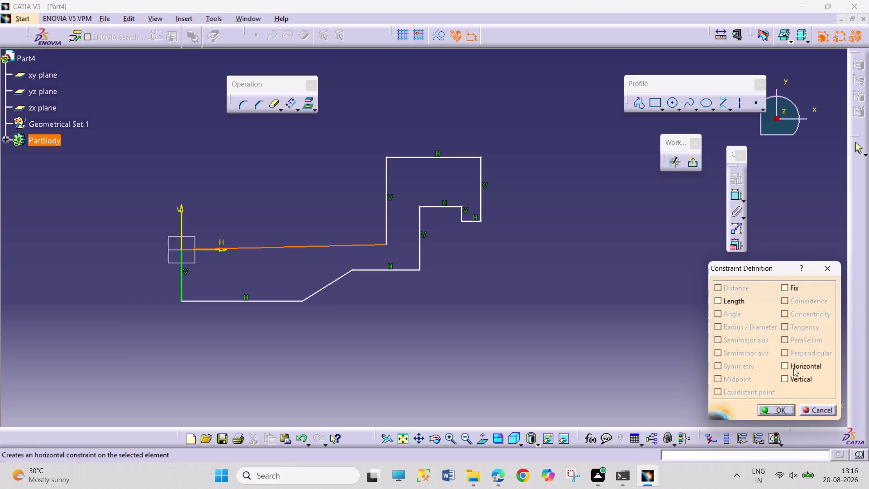
click(794, 365)
click(785, 404)
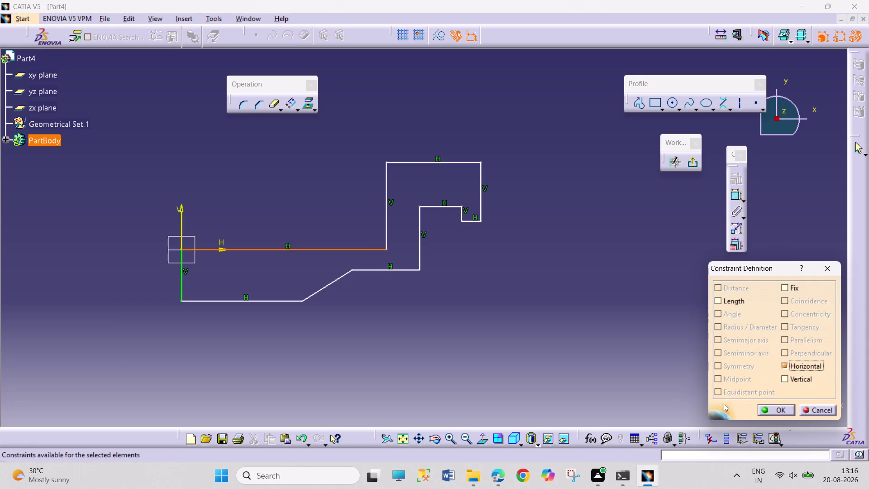
click(765, 408)
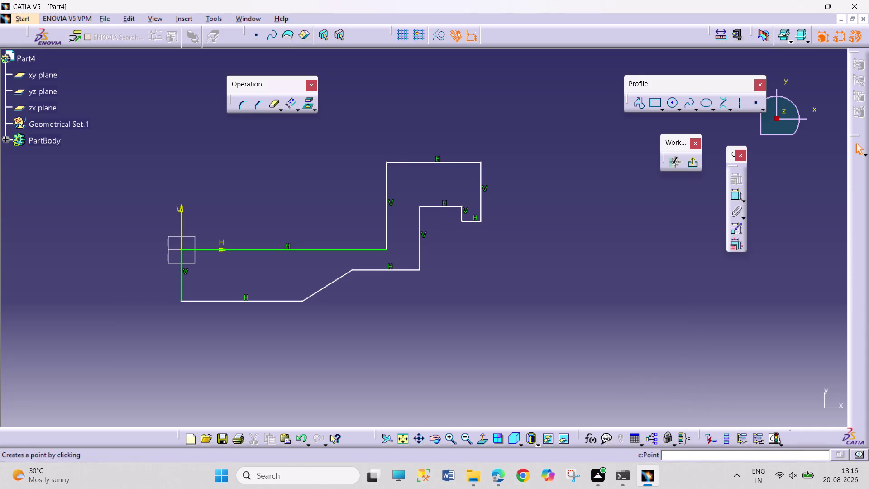
Dimension the bottom-left edge and set its length to 24.
click(728, 195)
click(736, 200)
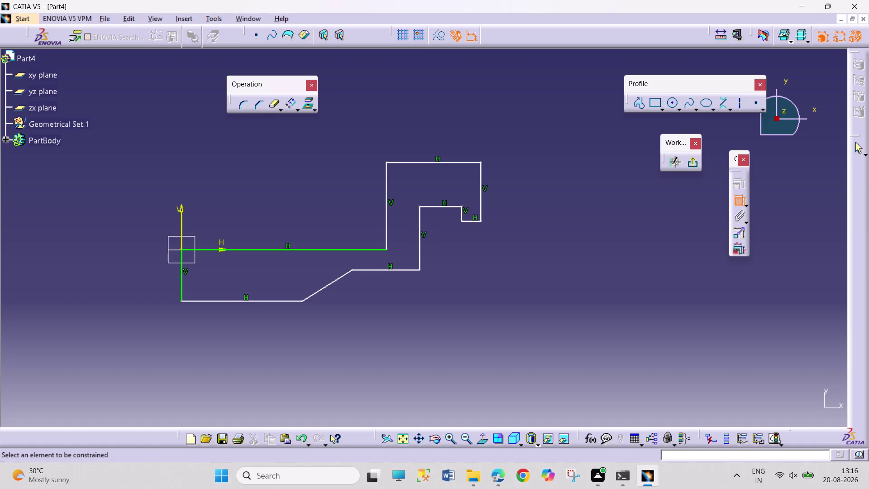
click(238, 301)
click(240, 328)
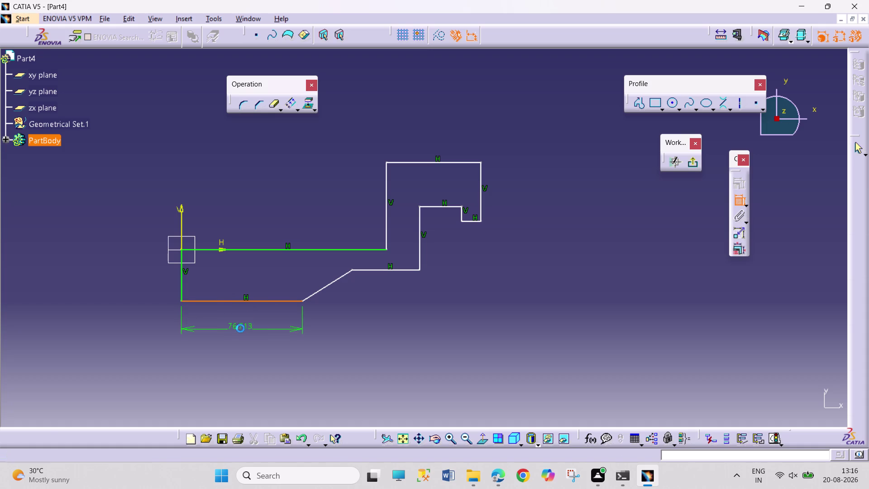
double_click(245, 324)
text(2)
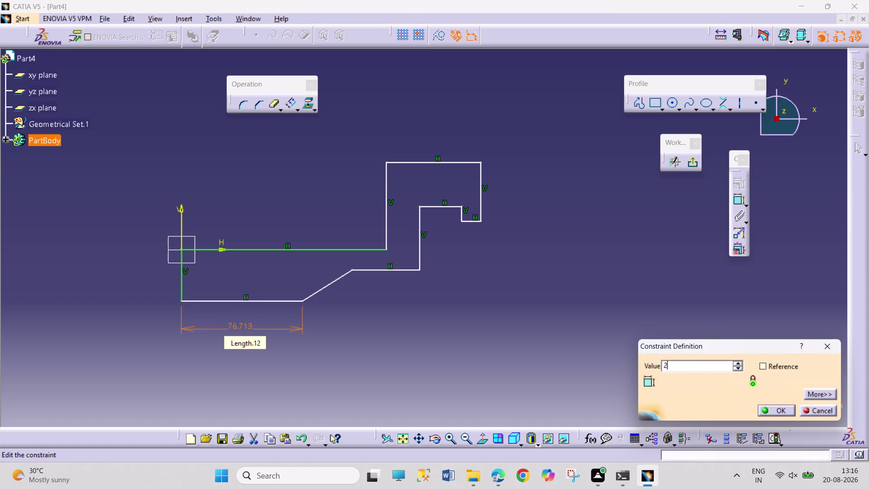
text(4)
key(Return)
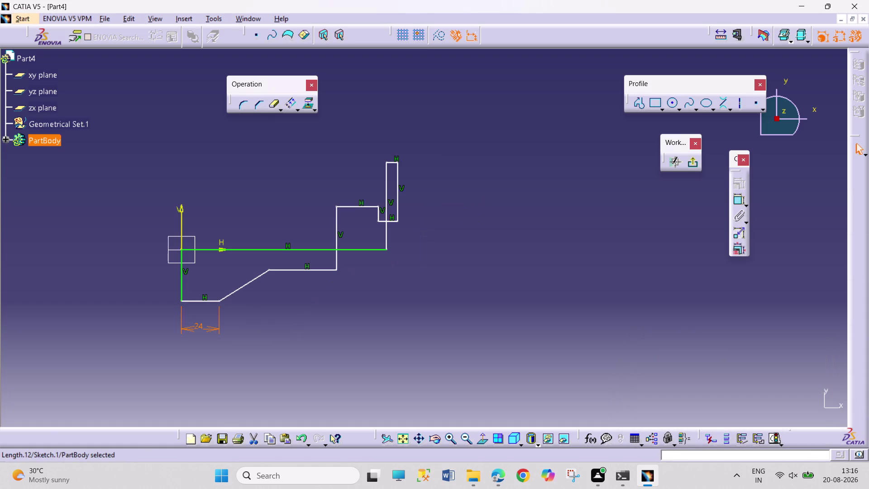
Drag the middle vertical edge and the stepped portion further left.
drag(388, 236, 327, 239)
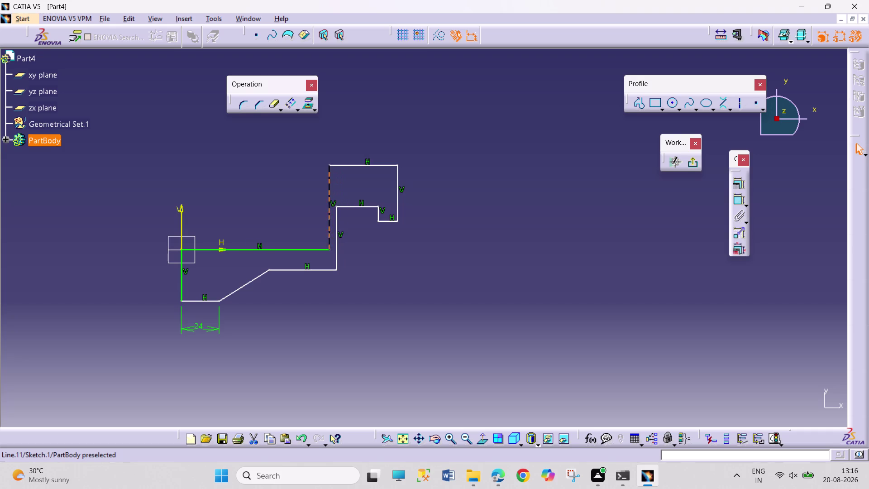
drag(327, 239, 308, 243)
click(426, 310)
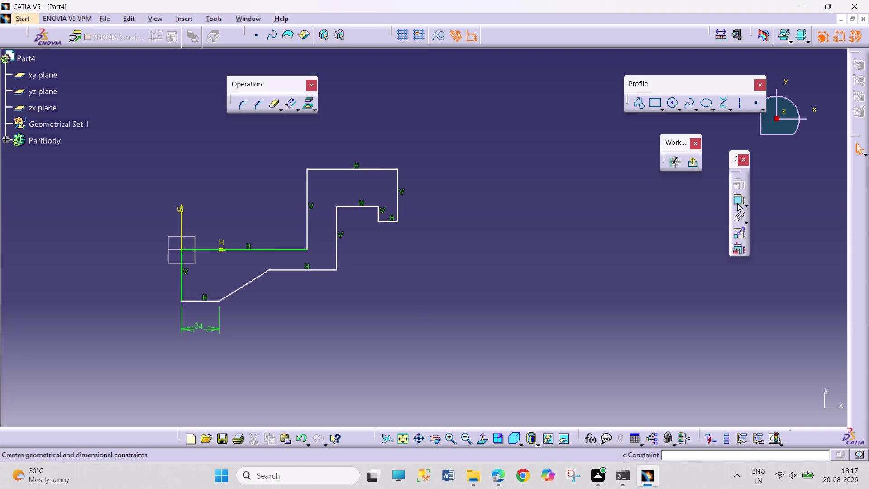
click(737, 200)
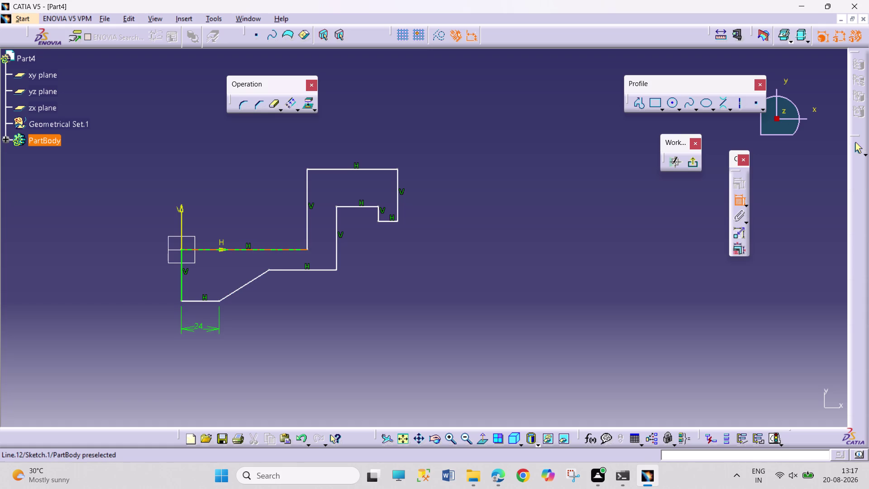
Constrain the angle between the sloped edge and the next horizontal edge to 164°.
click(255, 275)
click(292, 268)
click(284, 288)
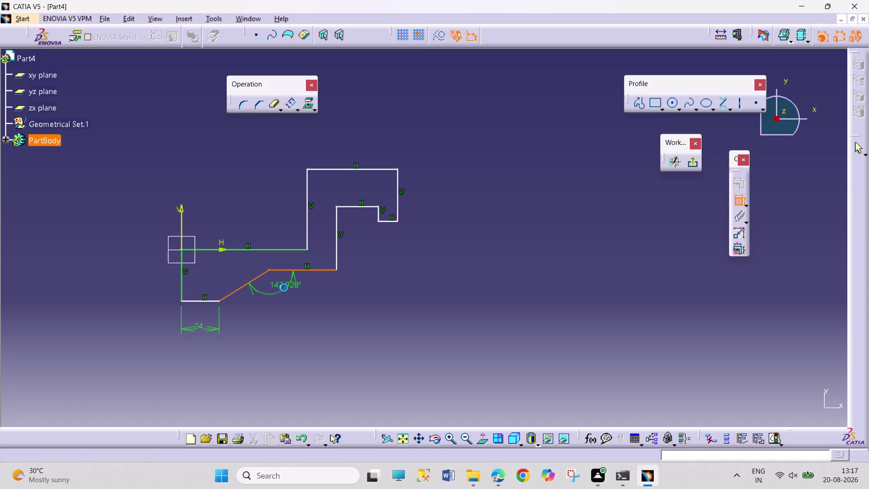
double_click(286, 283)
text(16)
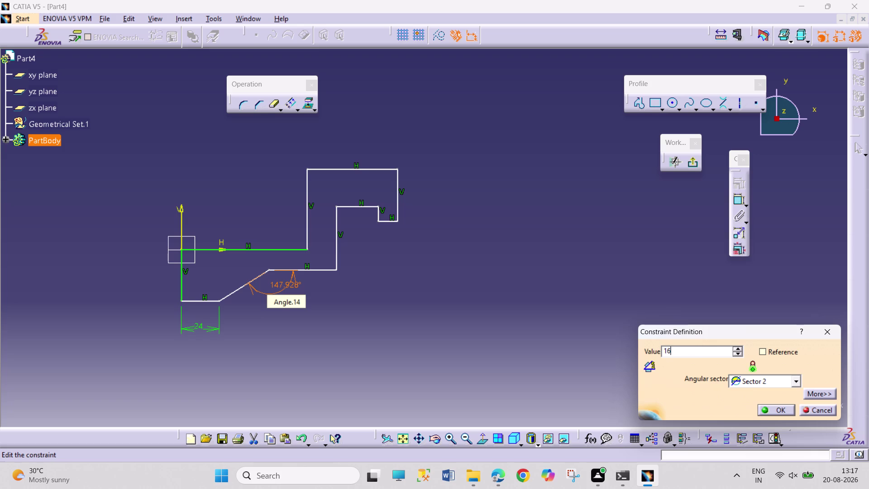
text(4)
key(Return)
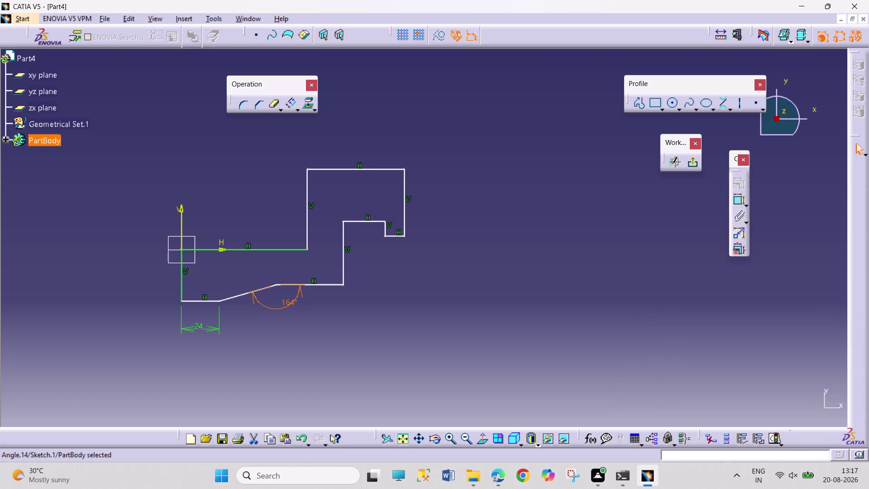
click(350, 326)
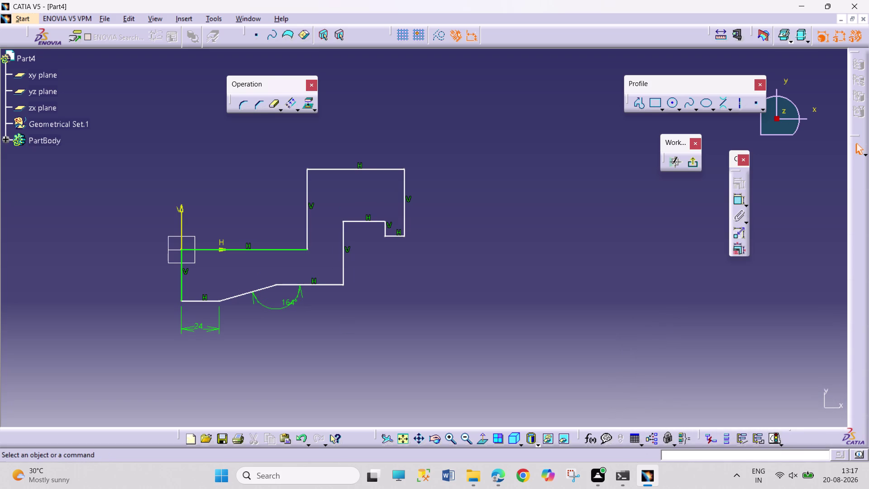
click(732, 201)
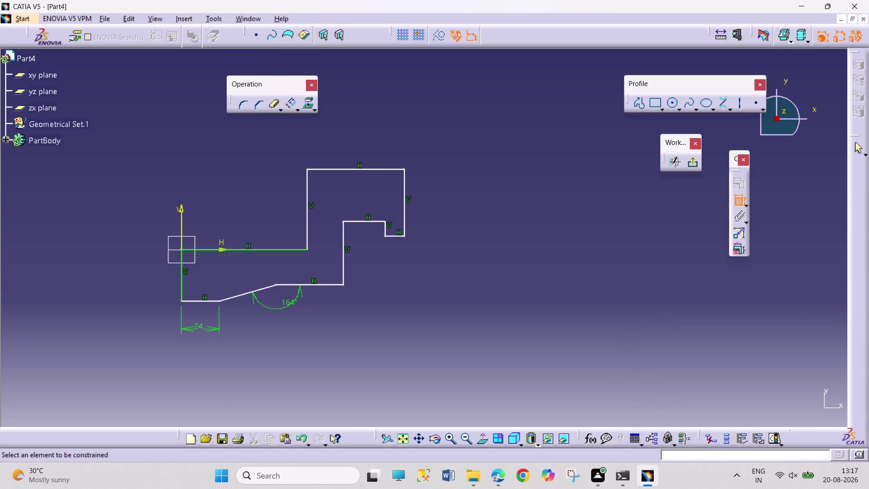
drag(331, 284, 334, 293)
Set the horizontal edge after the slope to 12 and drag the upper step's left edge leftward.
click(316, 339)
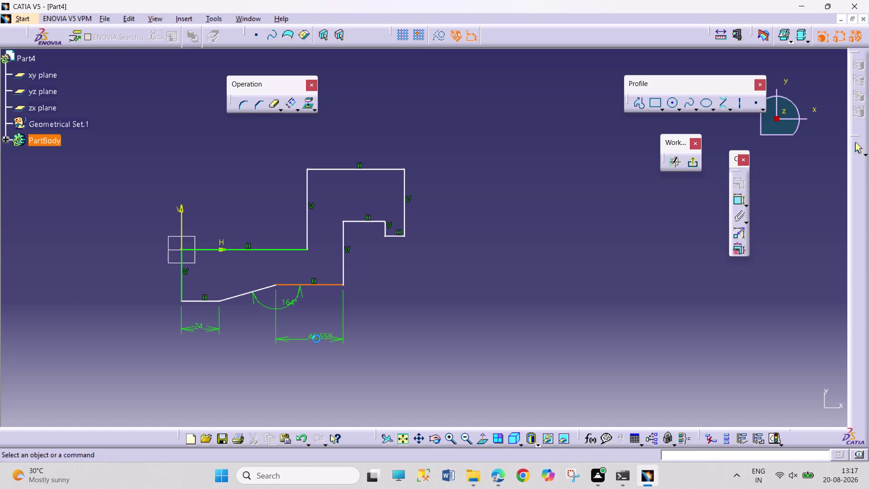
double_click(321, 334)
text(12)
key(Return)
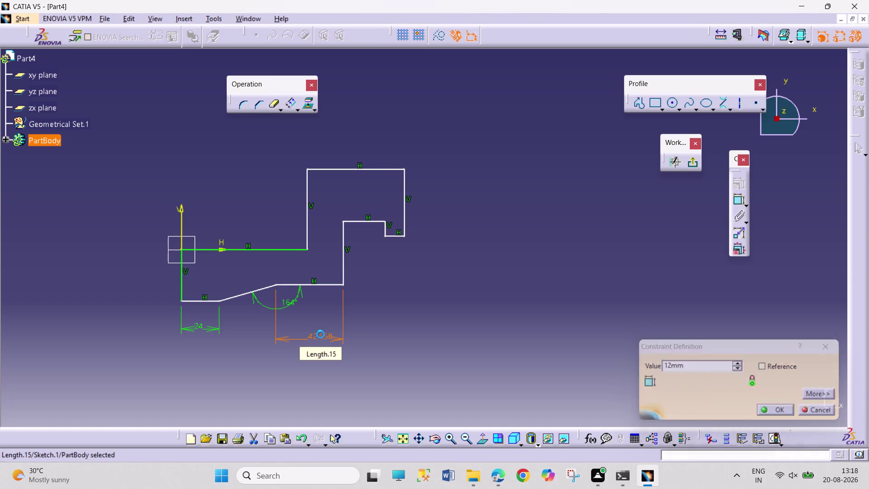
drag(307, 204, 280, 216)
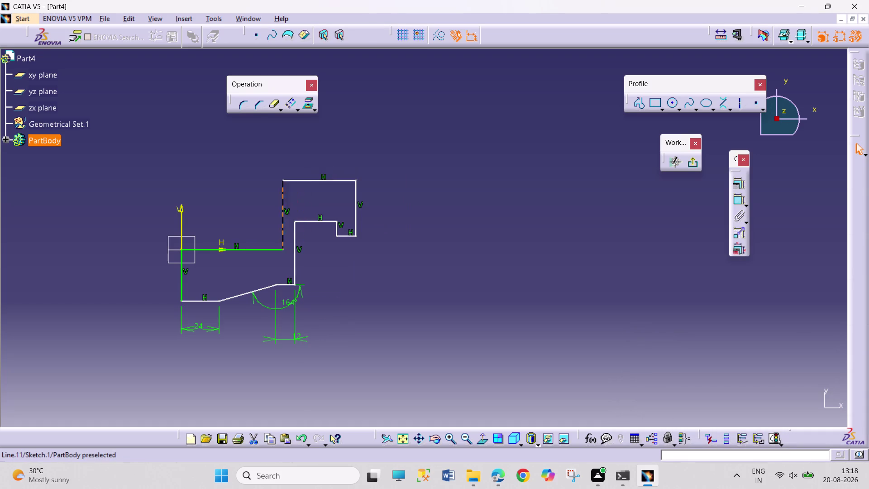
drag(279, 216, 266, 216)
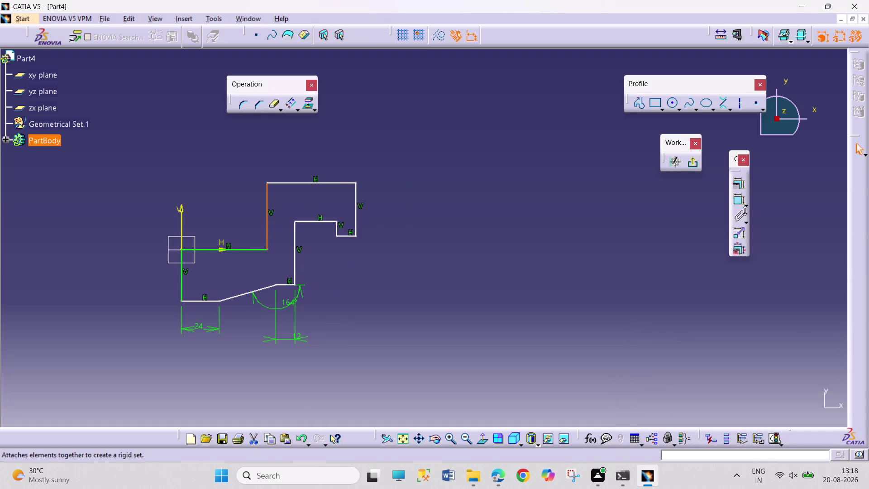
Cancel the unwanted 42.409 height dimension.
click(737, 198)
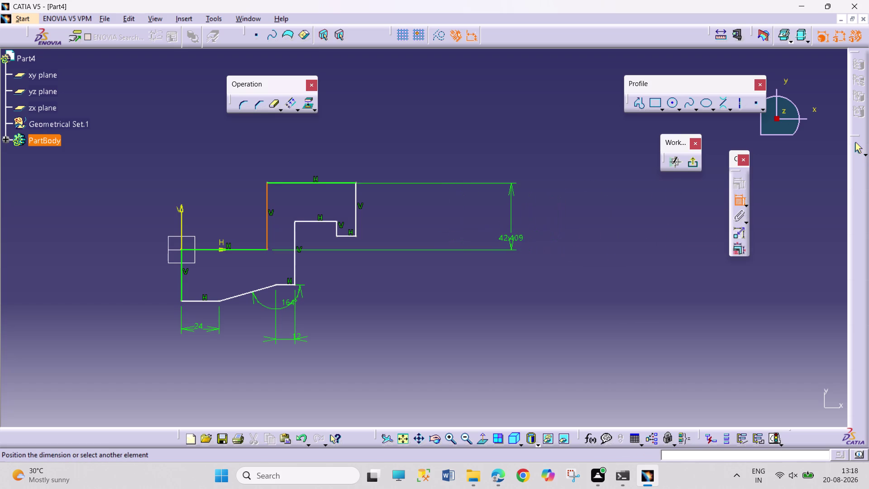
key(Escape)
key(Escape)
key(Escape)
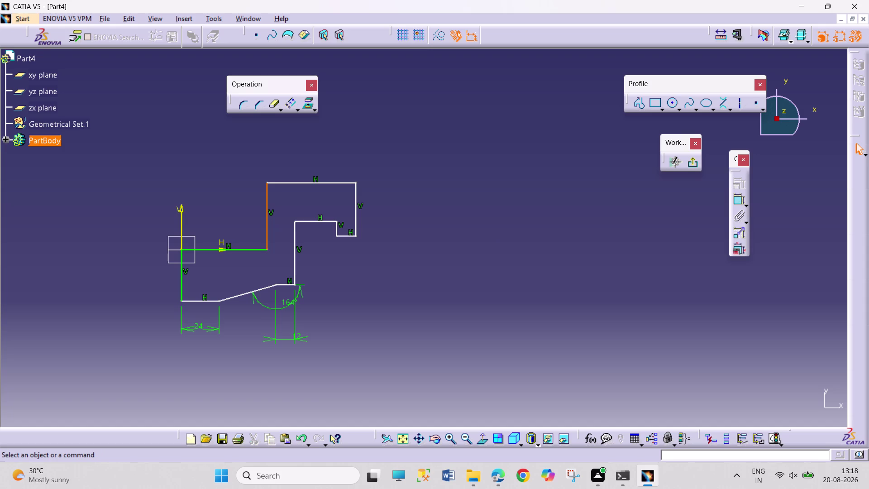
Dimension the inner step's short horizontal edge to 9 mm.
click(735, 204)
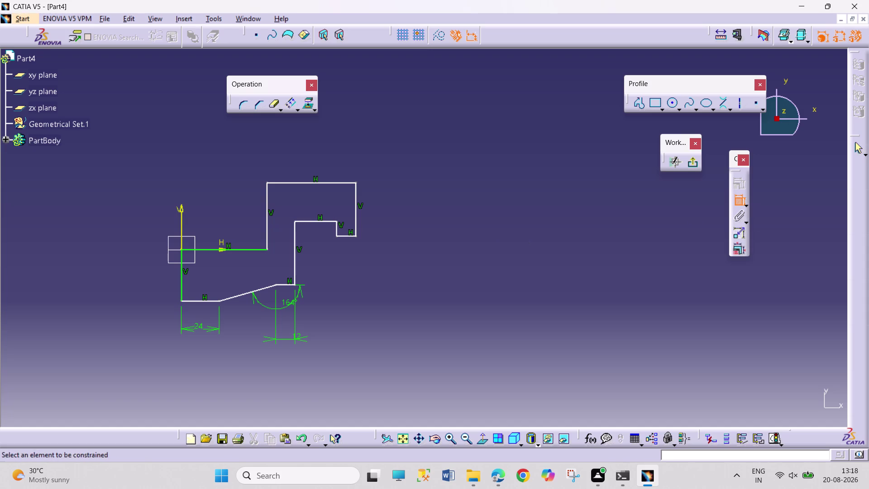
click(325, 222)
click(375, 309)
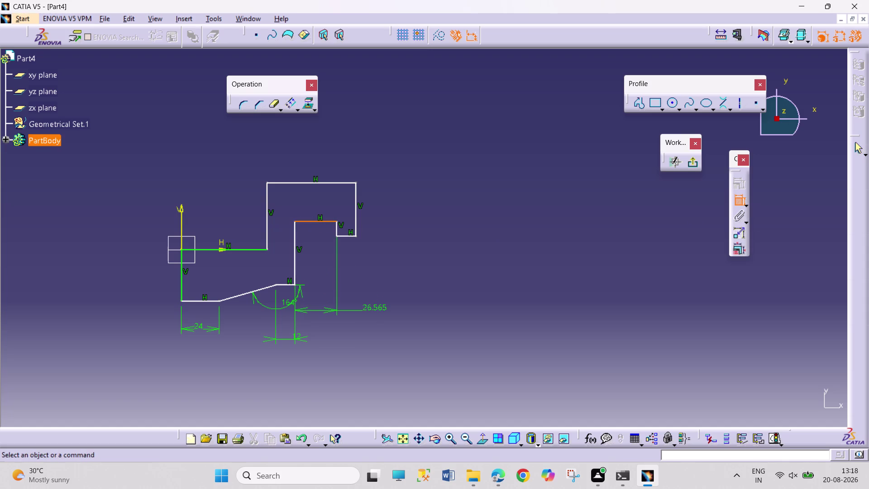
double_click(378, 304)
key(9)
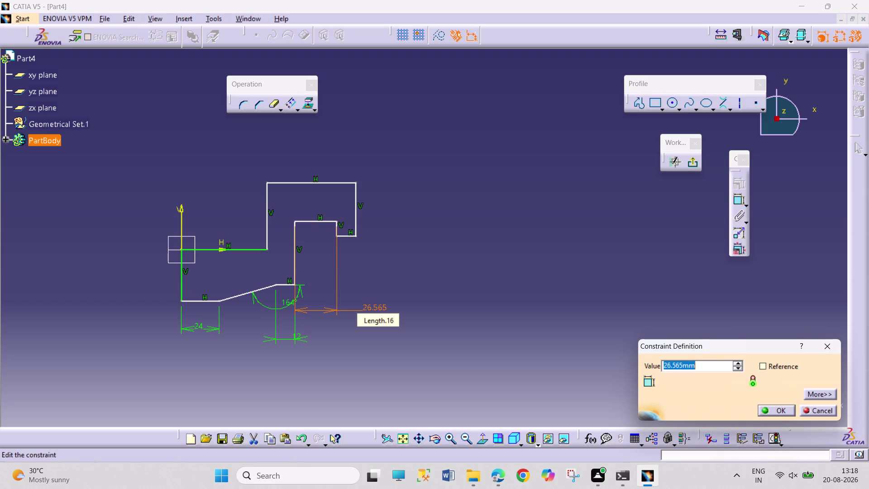
key(Return)
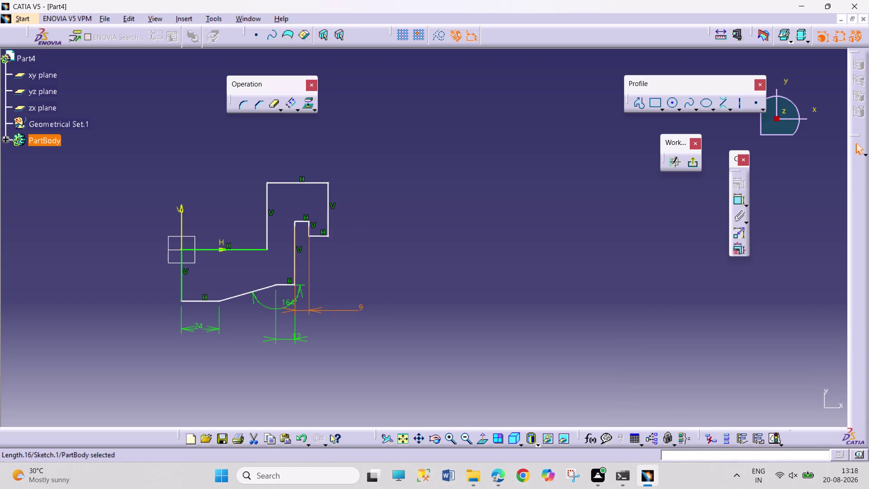
click(738, 200)
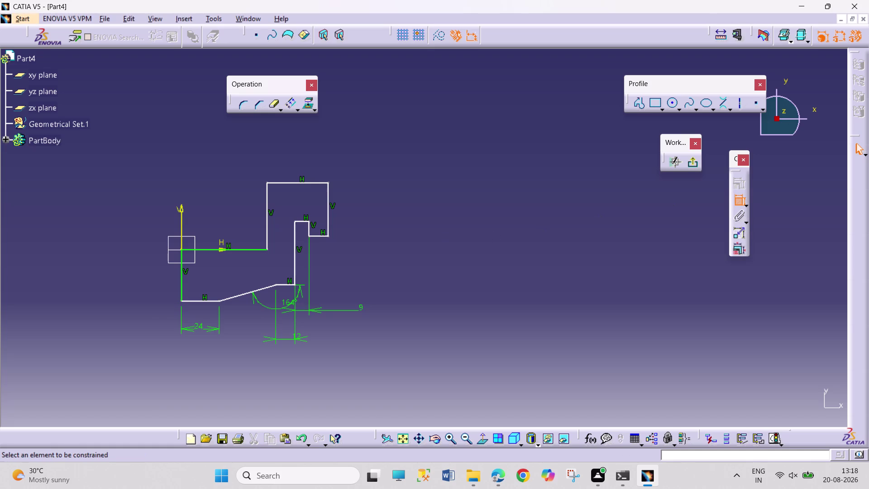
Dimension the notch with a 6 mm height and an 18 mm width.
drag(311, 230, 316, 230)
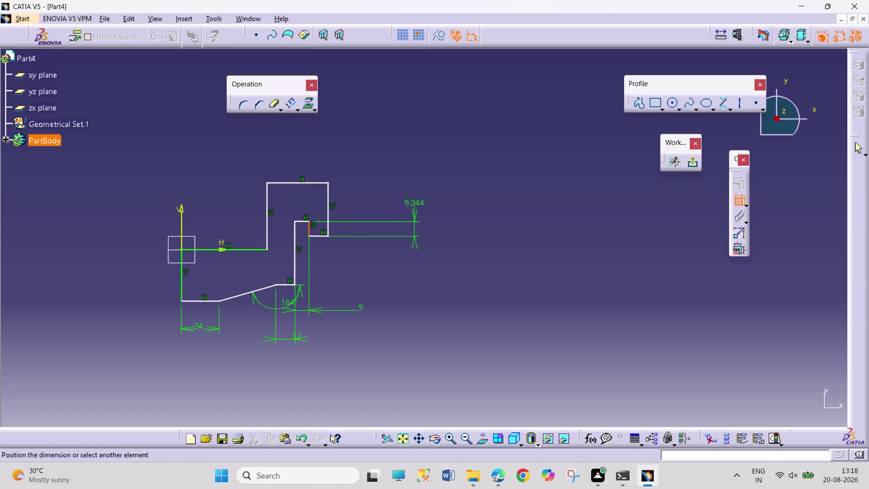
click(415, 188)
double_click(419, 184)
key(6)
key(Return)
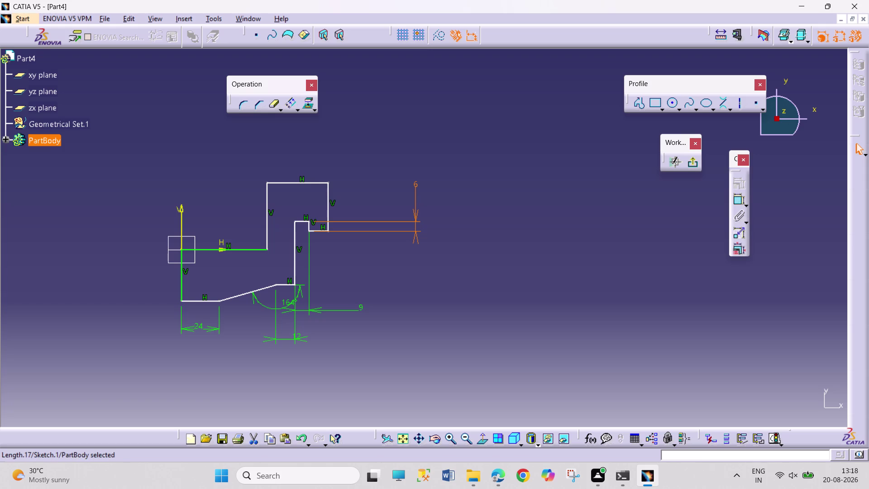
click(737, 200)
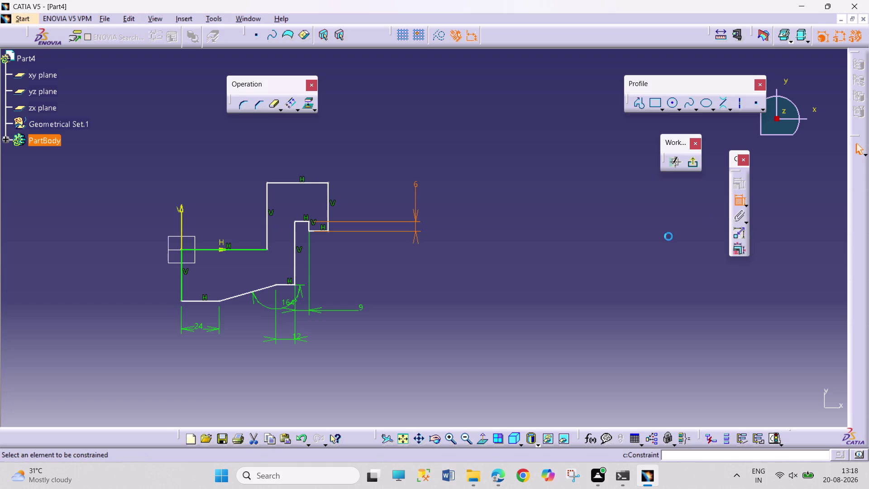
click(325, 231)
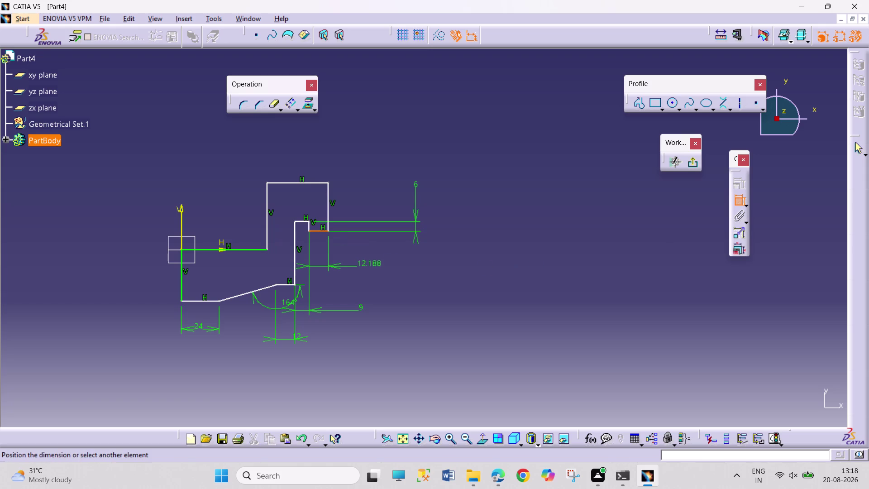
click(384, 268)
double_click(390, 265)
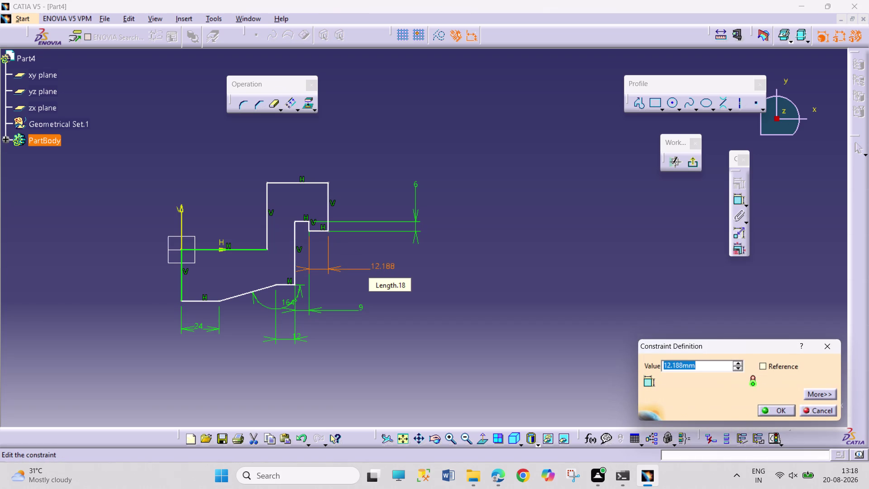
text(18)
key(Return)
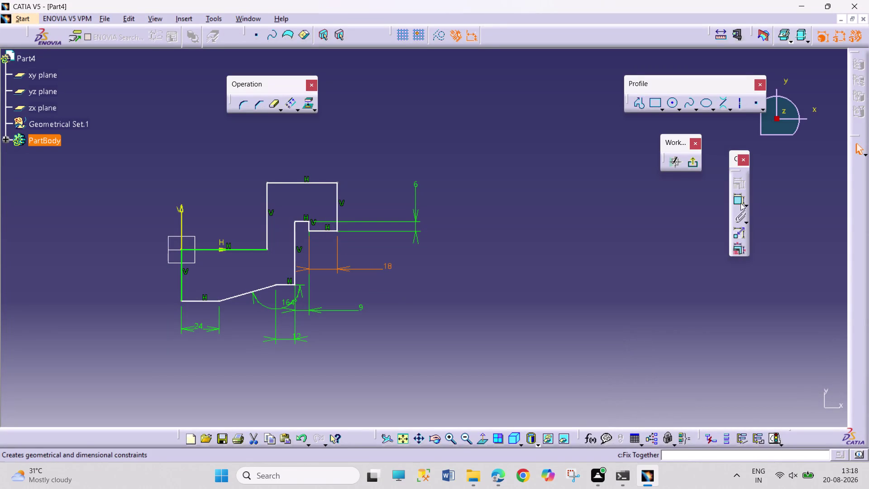
Give the upper block a 15 mm right-edge height and a 36 mm top width.
drag(740, 202, 735, 199)
click(337, 208)
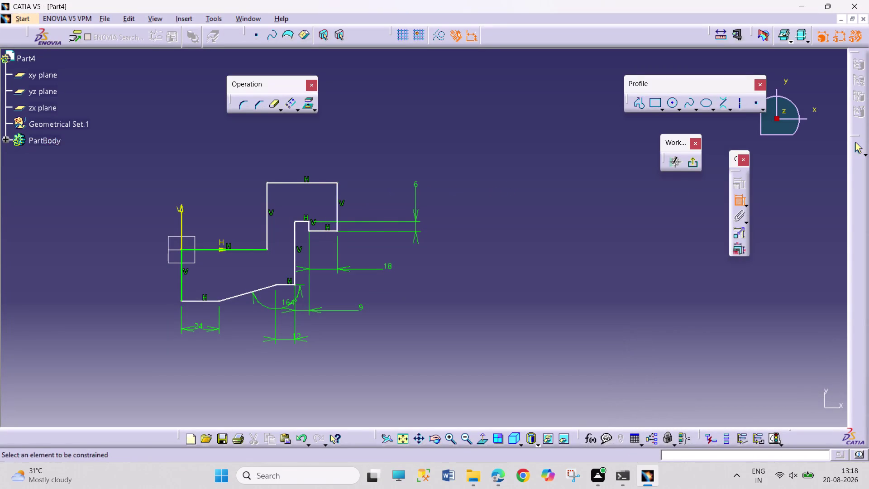
click(389, 144)
double_click(392, 138)
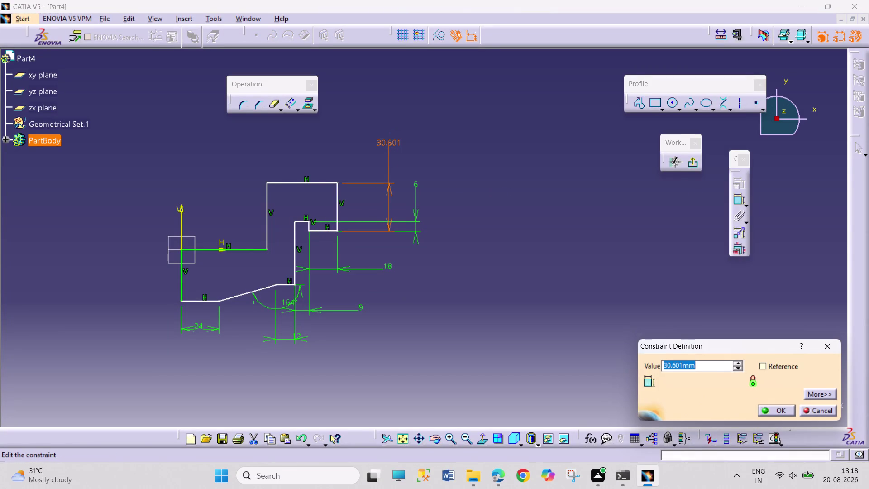
text(15)
key(Return)
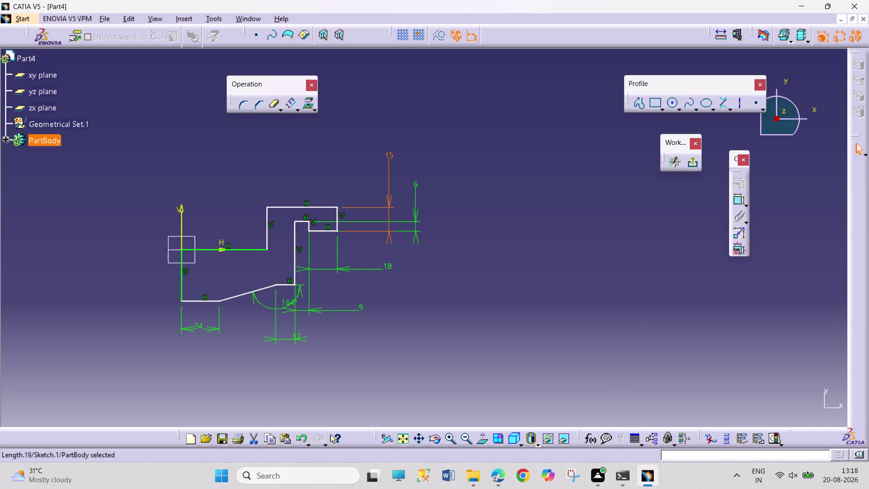
drag(739, 201, 733, 200)
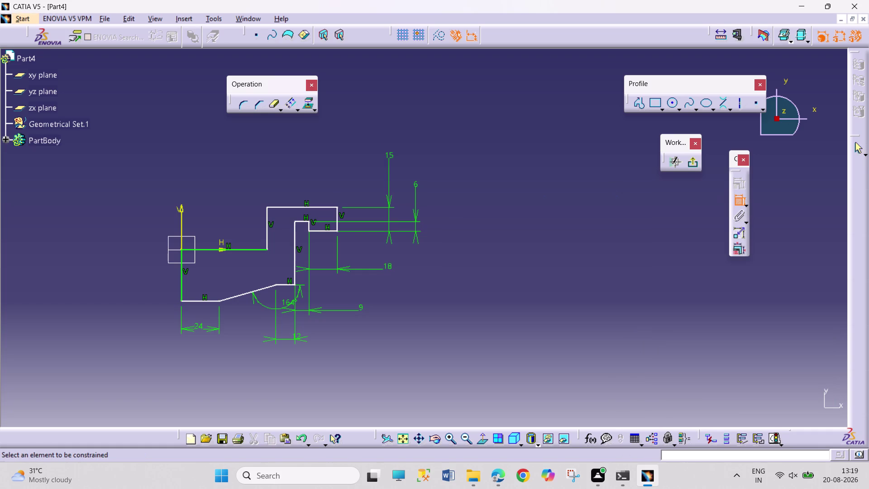
drag(331, 206, 330, 200)
click(356, 164)
double_click(356, 161)
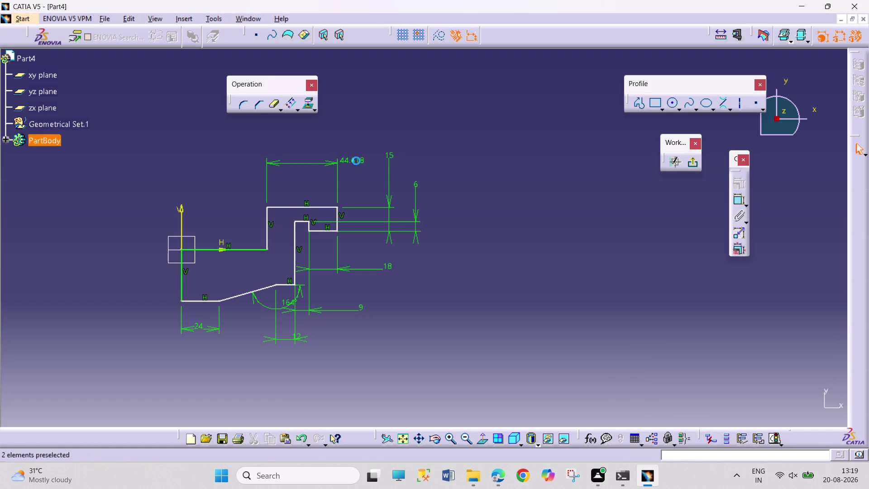
text(36)
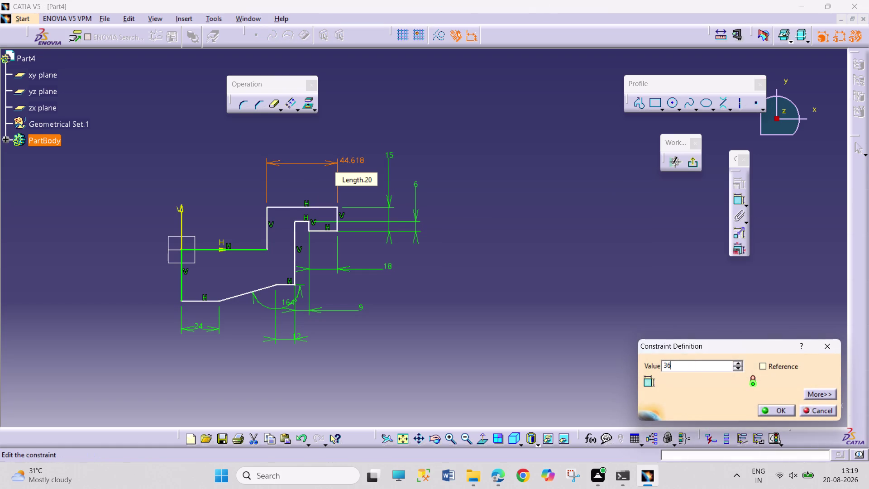
key(Return)
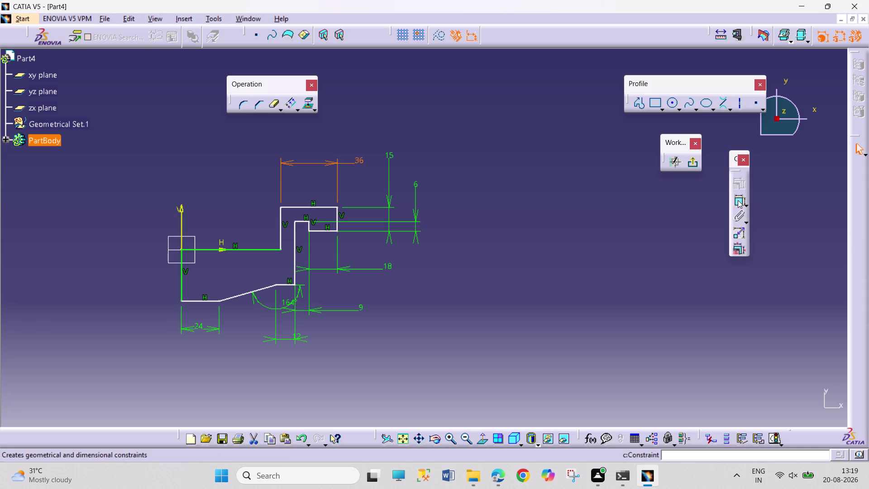
Add an 18 mm height dimension on the upper block's left edge.
click(740, 200)
click(281, 225)
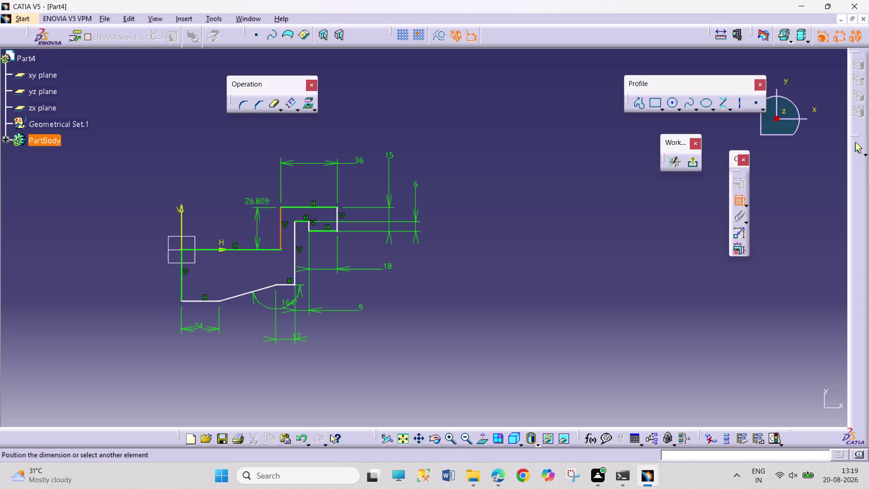
click(241, 164)
double_click(244, 160)
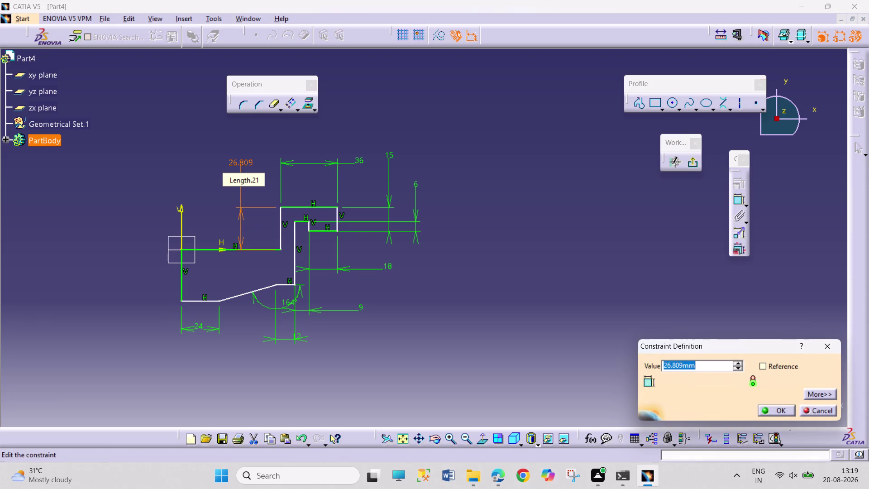
key(1)
key(8)
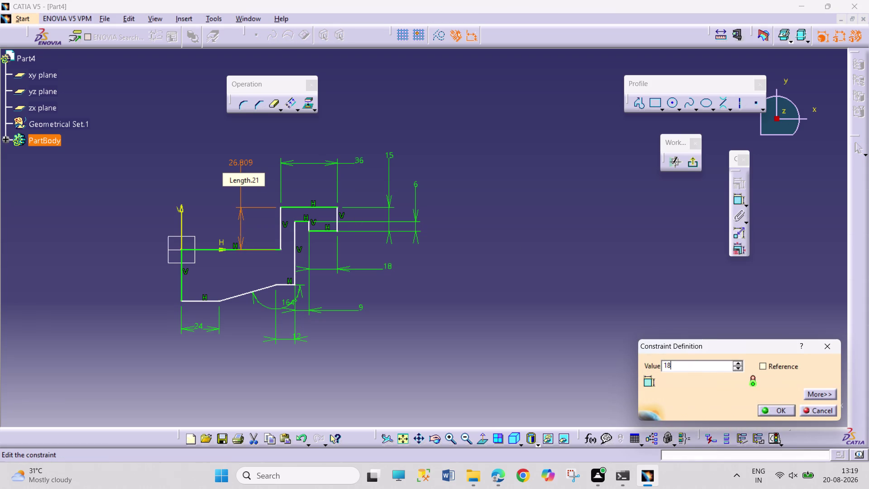
key(Return)
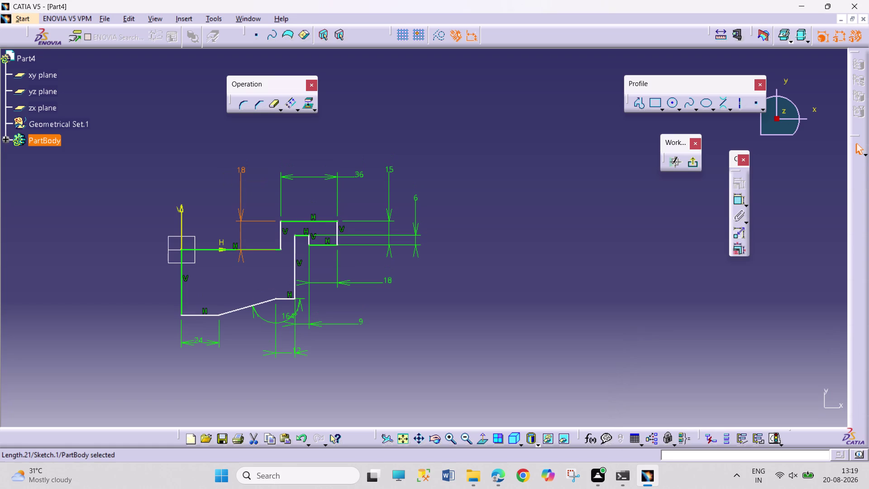
click(447, 275)
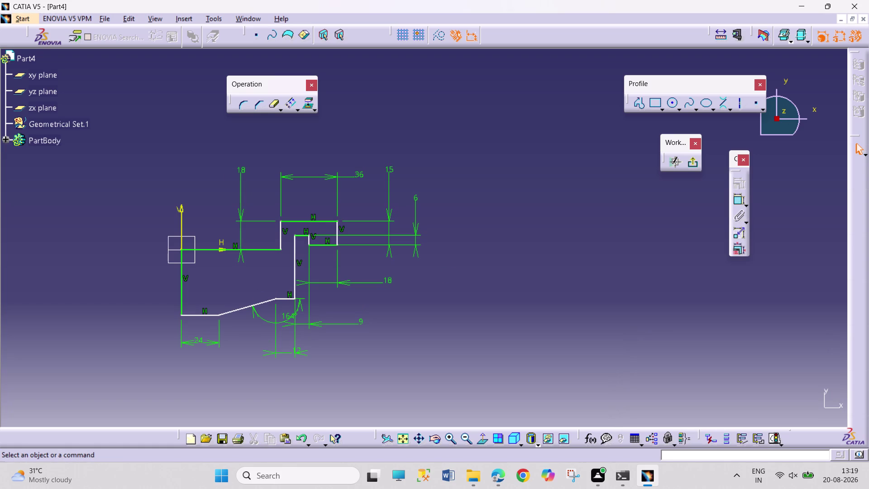
Stretch the inner step further right and clear the pending dimension previews.
drag(293, 292, 289, 289)
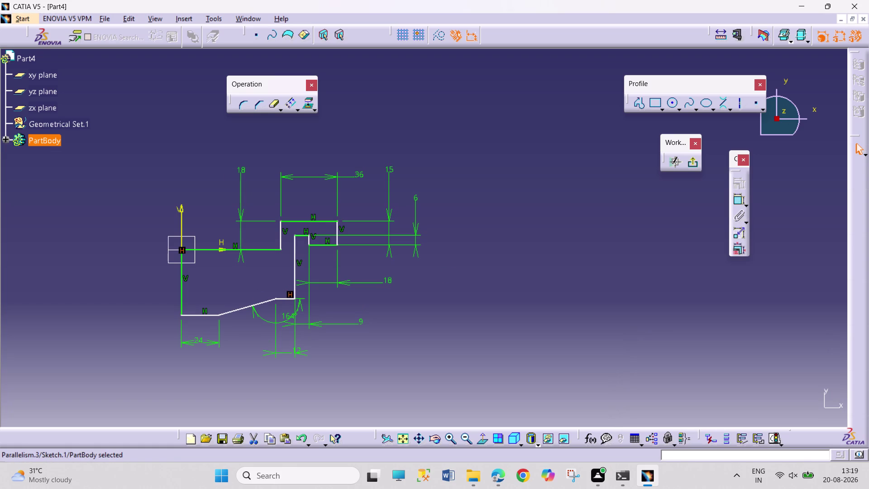
drag(289, 289, 281, 287)
click(295, 283)
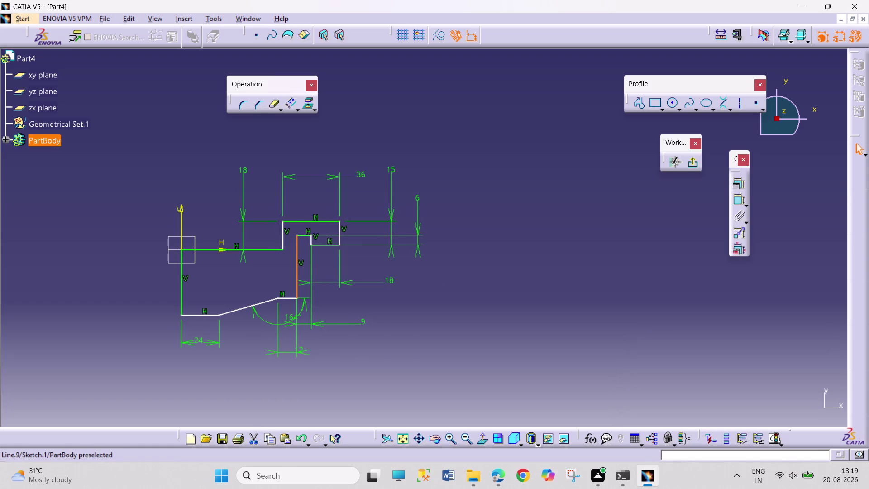
drag(340, 234, 369, 242)
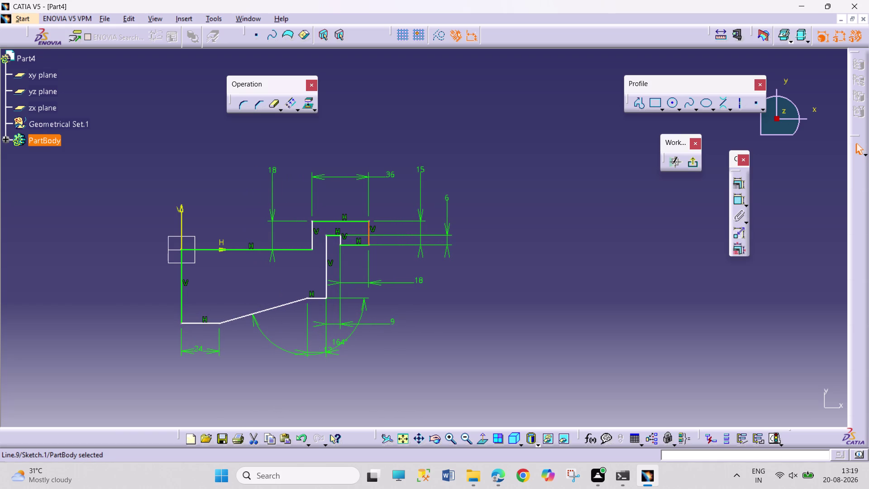
click(738, 204)
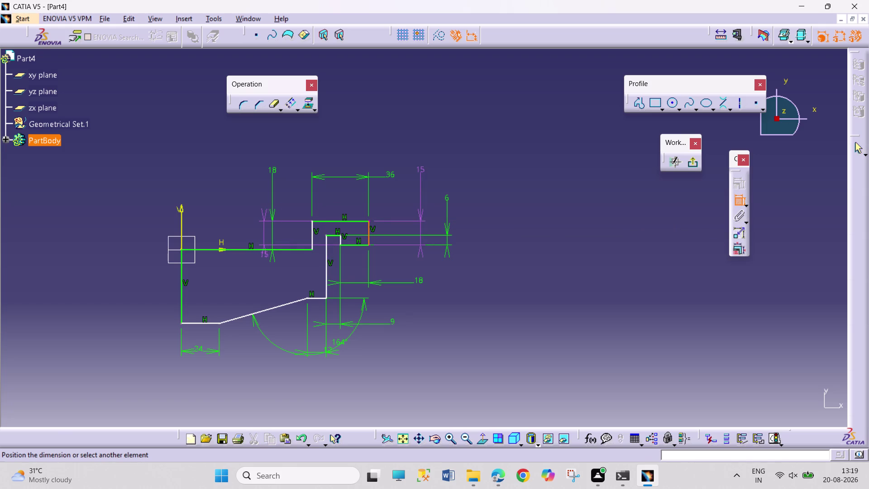
key(Escape)
key(Escape)
key(Escape)
key(Escape)
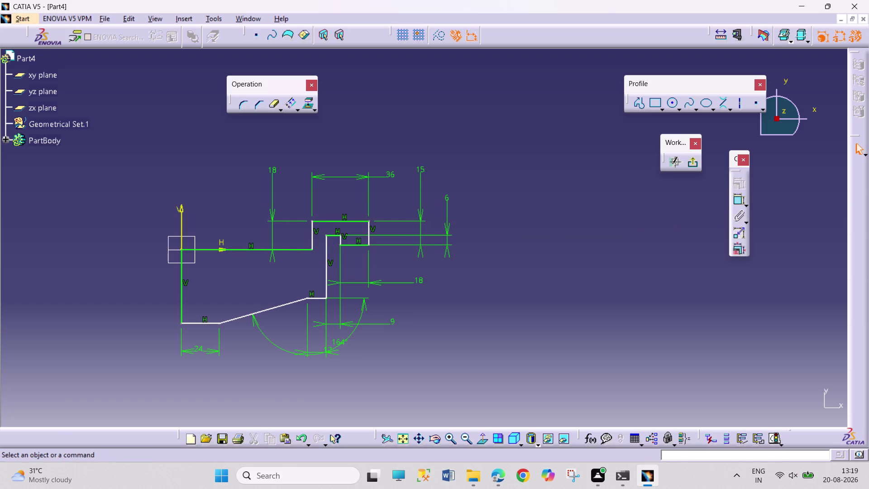
click(735, 200)
drag(262, 250, 263, 243)
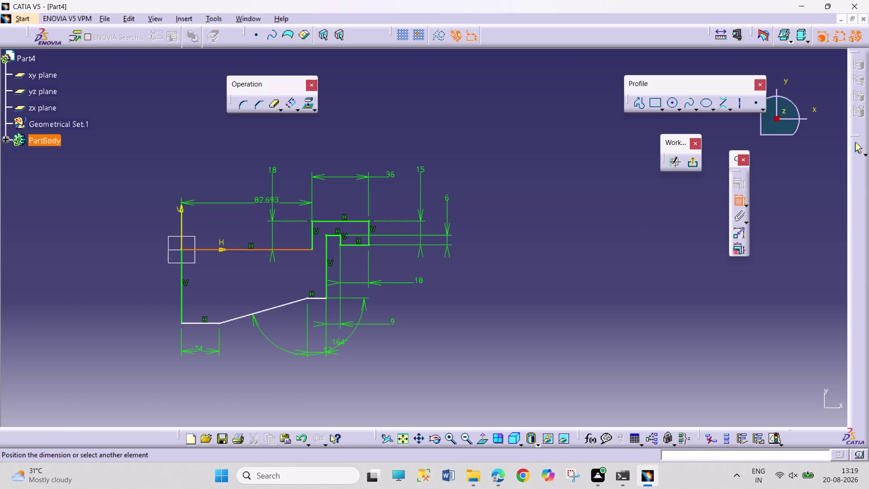
Change the 82.693 top horizontal length to 48.
click(268, 148)
double_click(272, 143)
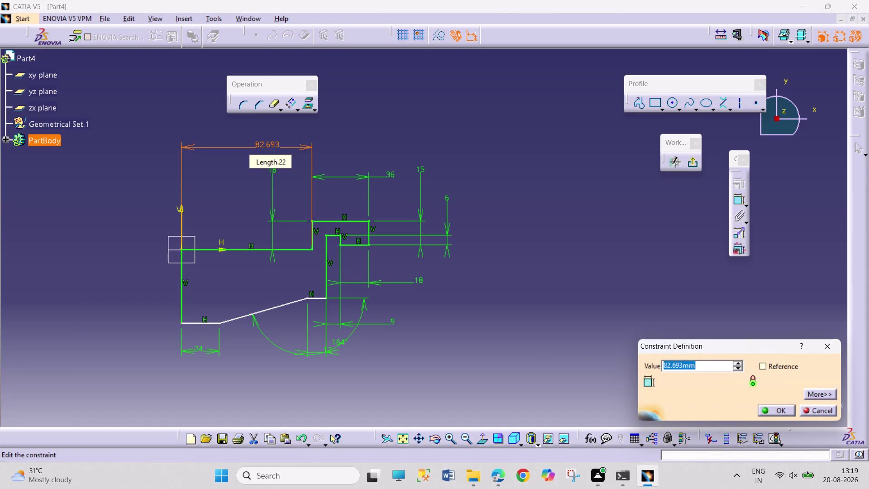
text(48)
key(Return)
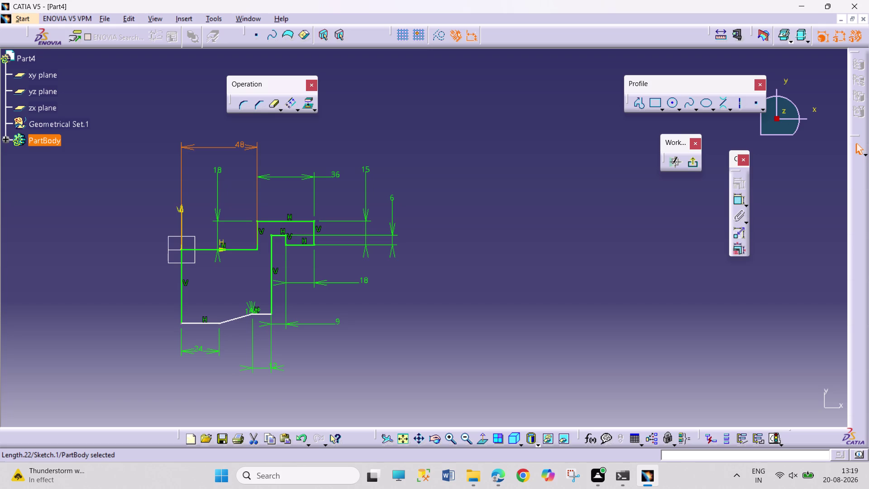
Attempt a dimension on the right vertical edge and cancel the unwanted overall width.
click(741, 199)
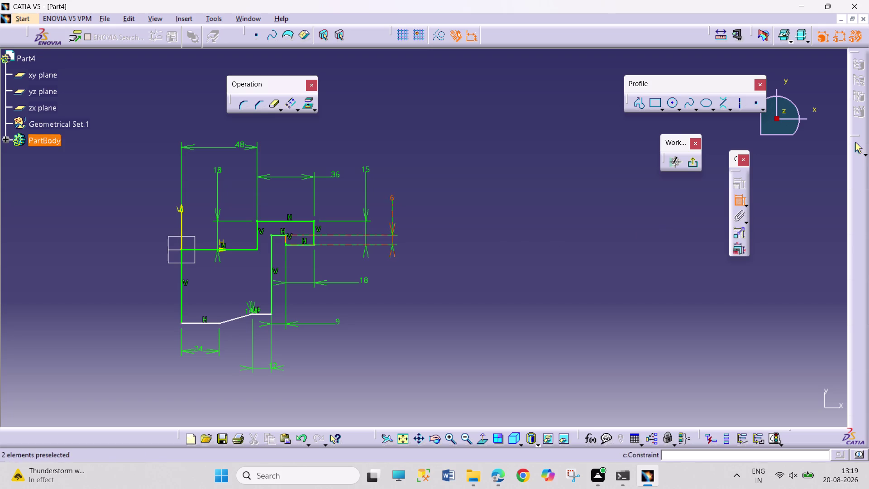
click(316, 237)
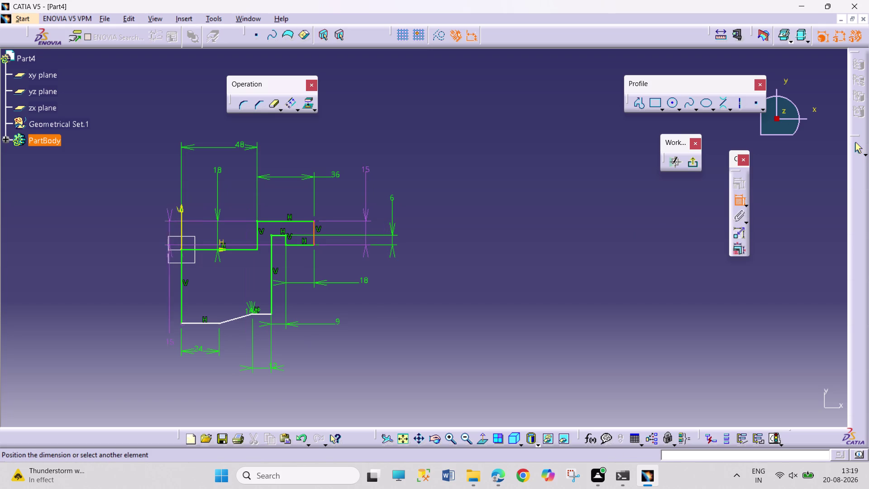
click(178, 314)
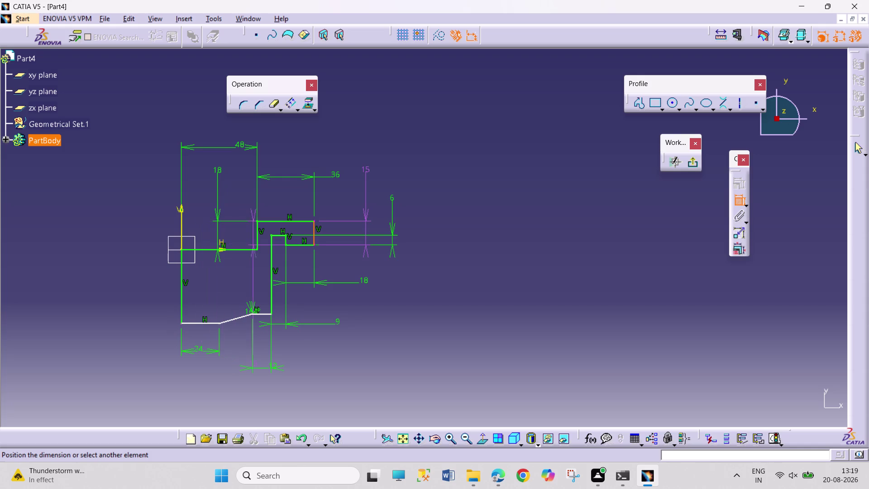
click(181, 315)
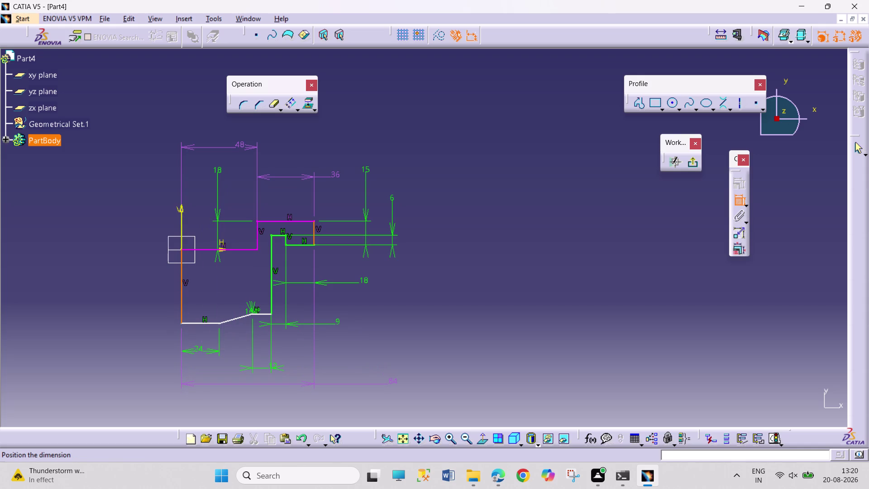
key(Escape)
key(Escape)
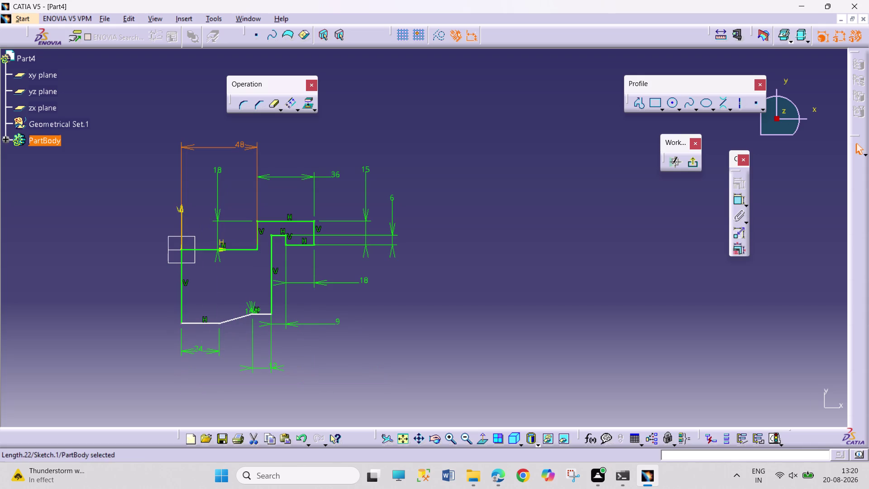
key(Escape)
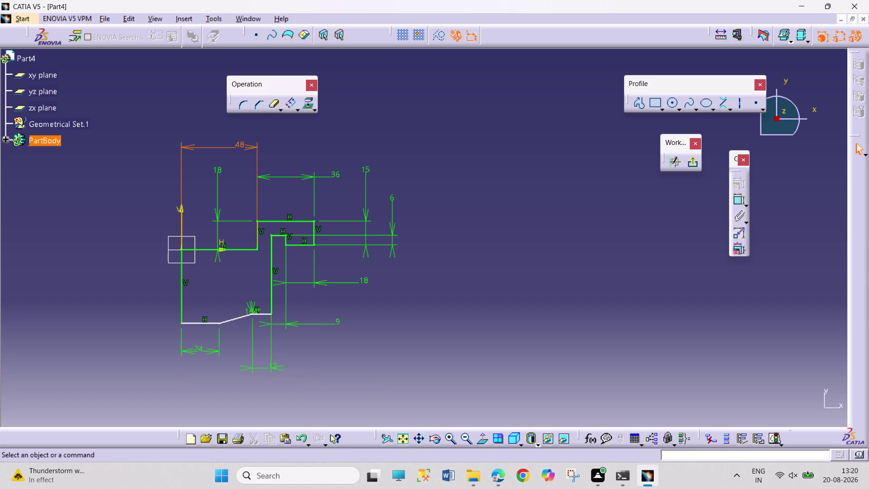
Add a 12 mm vertical dimension on the left side of the profile.
click(729, 199)
click(741, 200)
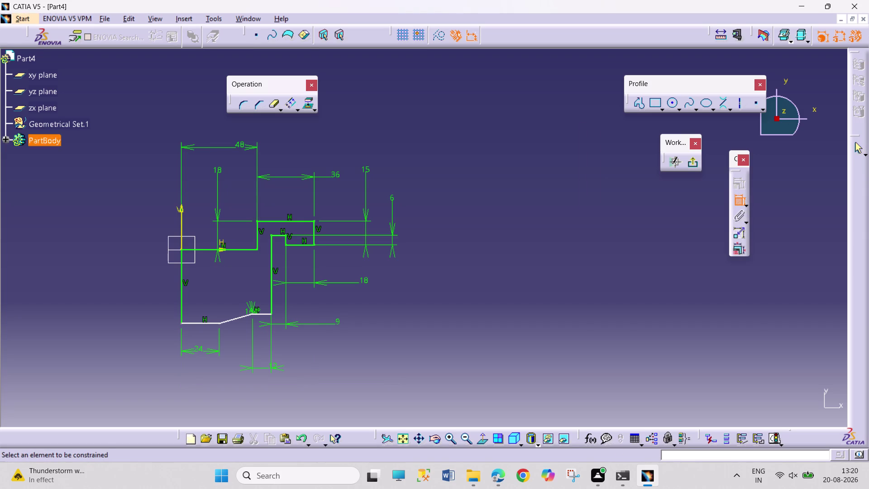
click(181, 297)
click(137, 290)
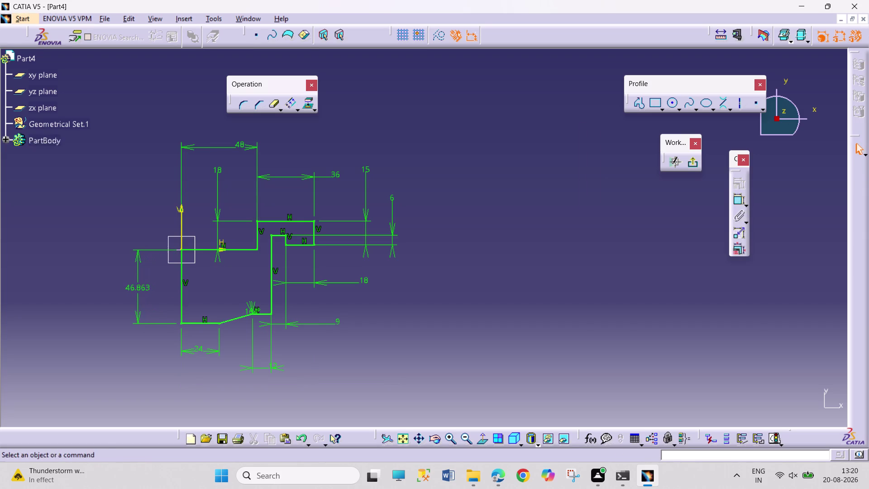
double_click(145, 285)
text(12)
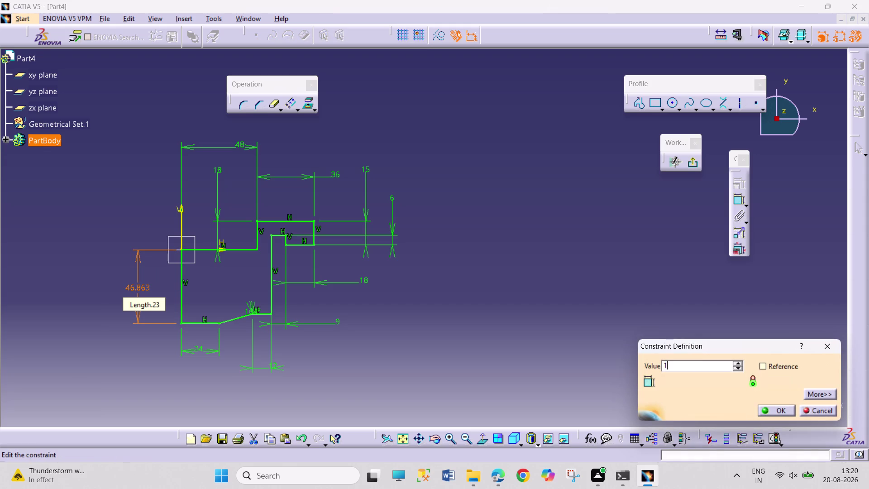
key(Return)
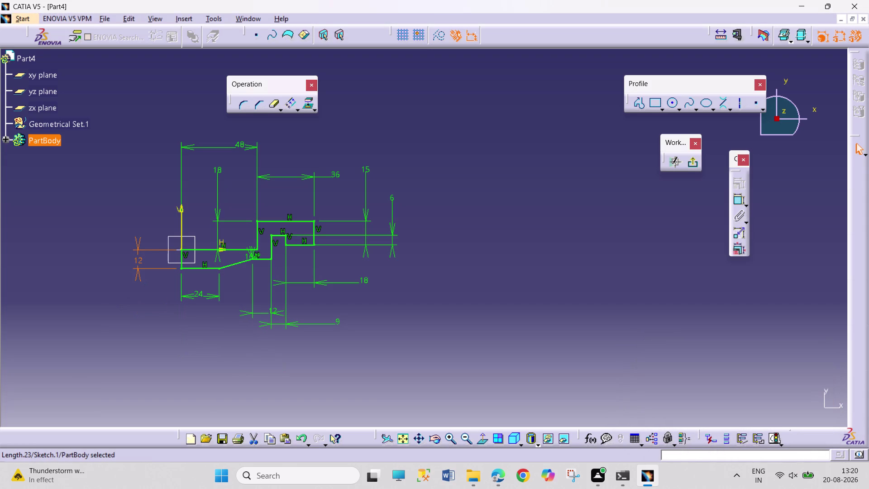
click(426, 303)
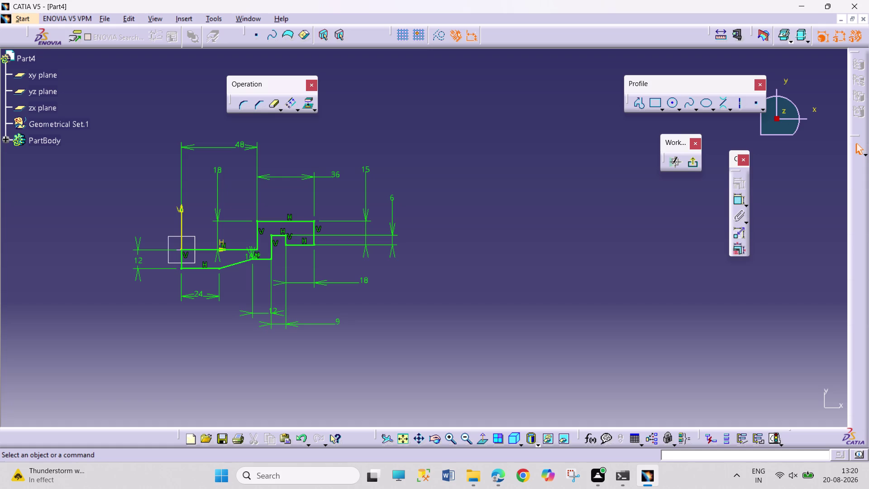
click(693, 162)
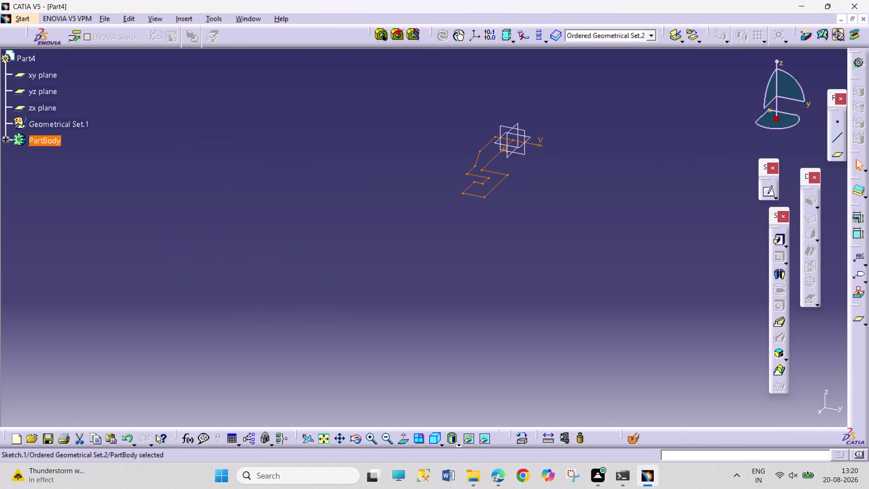
Start a pad from the sketch, dismissing the work-object warning, and inspect the preview.
click(772, 240)
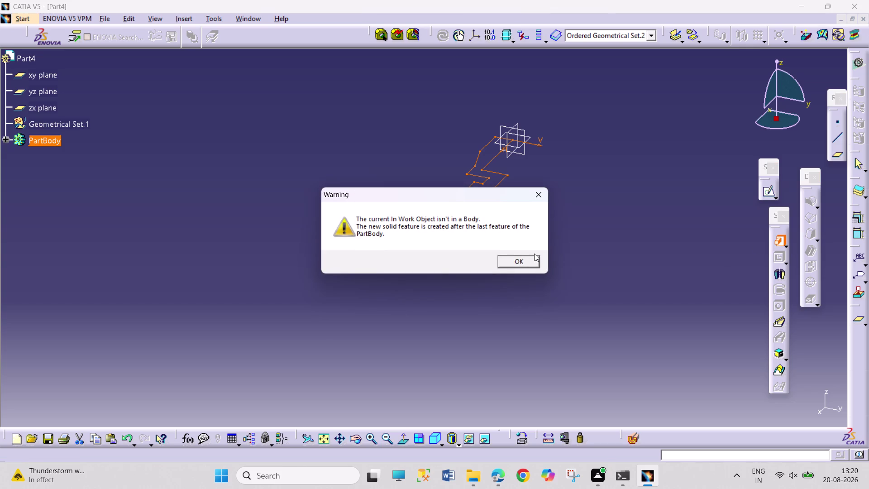
click(534, 254)
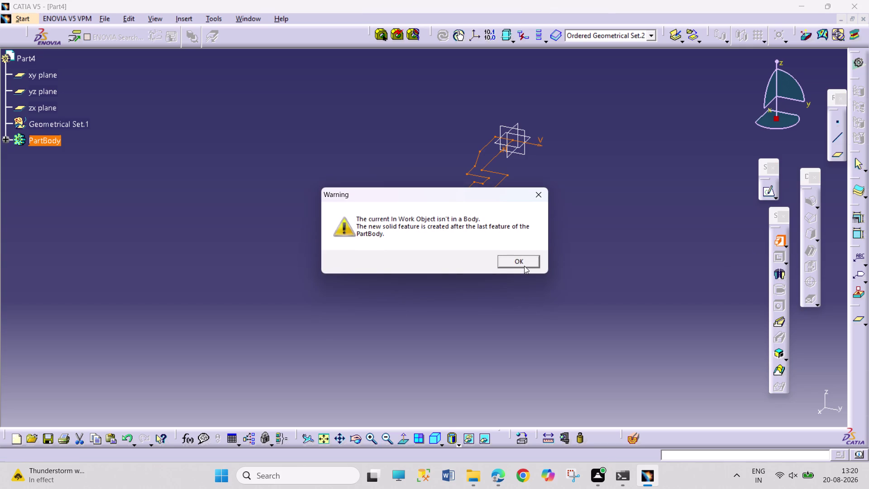
click(525, 259)
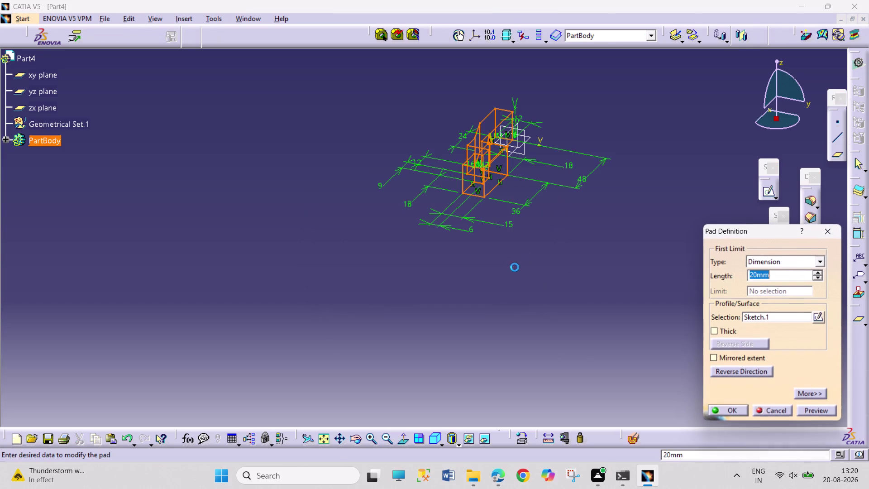
click(360, 441)
drag(372, 304, 497, 292)
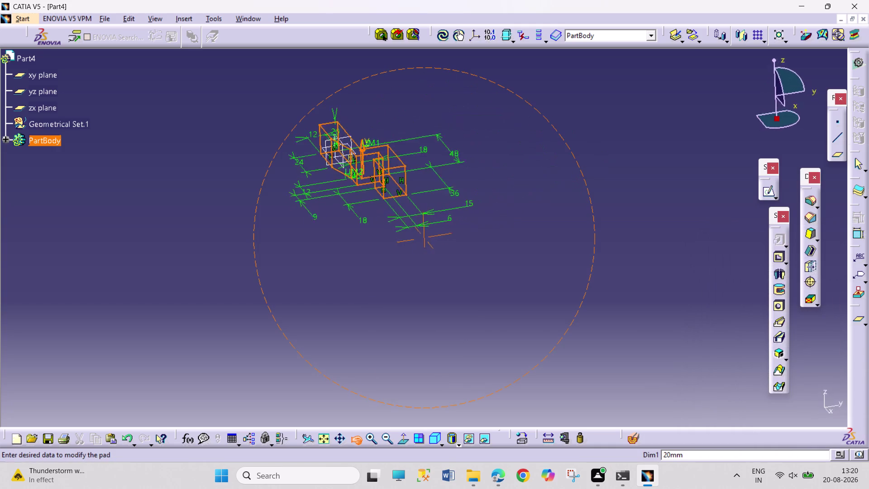
drag(496, 293, 511, 314)
middle_drag(401, 311, 400, 240)
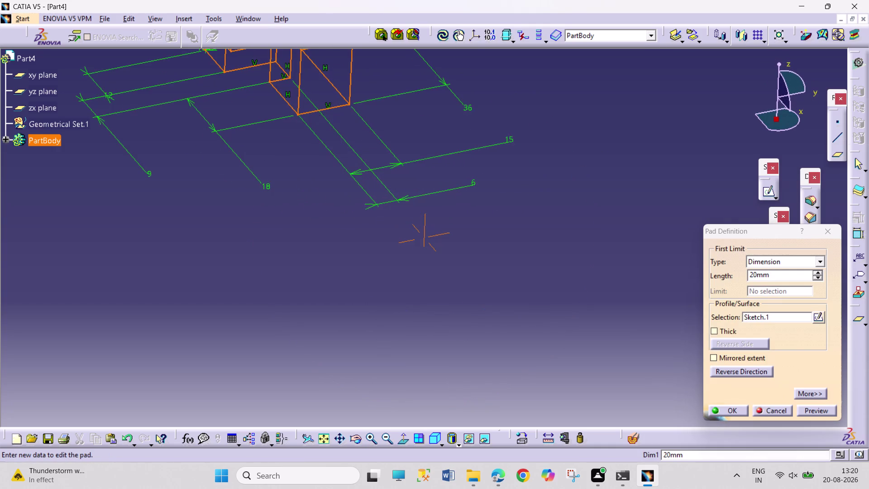
middle_drag(302, 291, 389, 450)
middle_drag(336, 319, 349, 379)
Make the pad a mirrored extent with 18 mm length and create it.
click(729, 357)
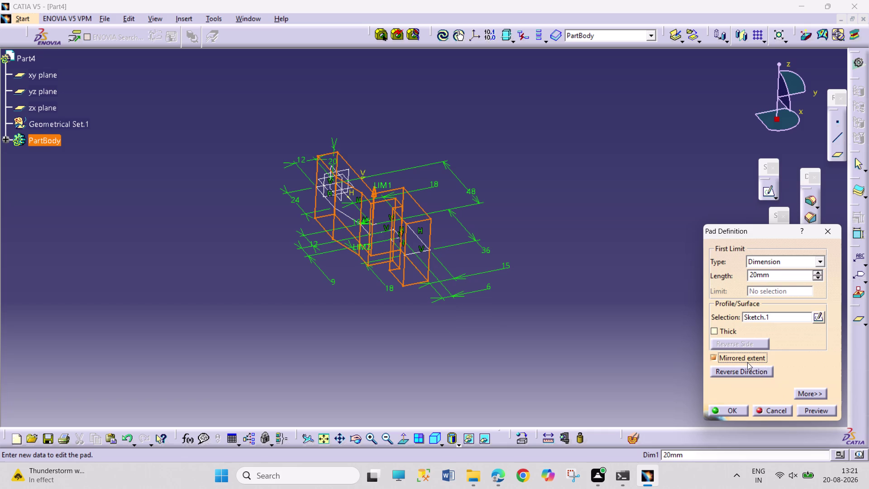
double_click(754, 275)
text(1)
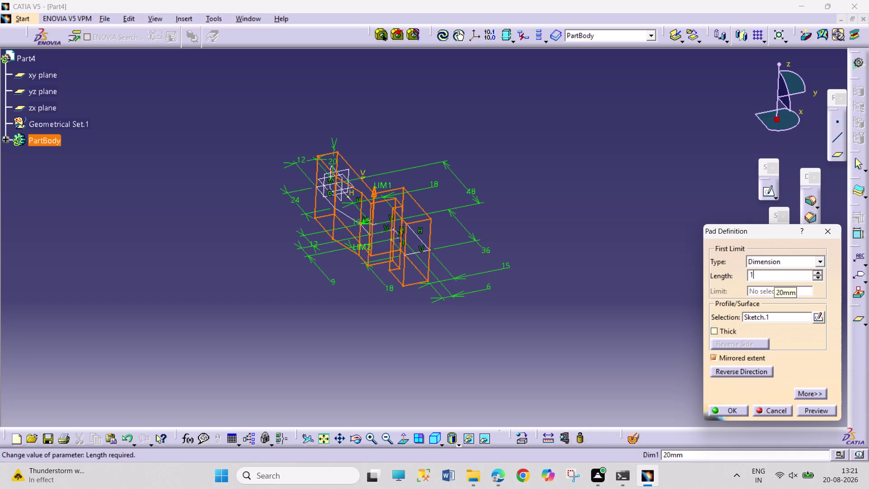
text(8)
key(Return)
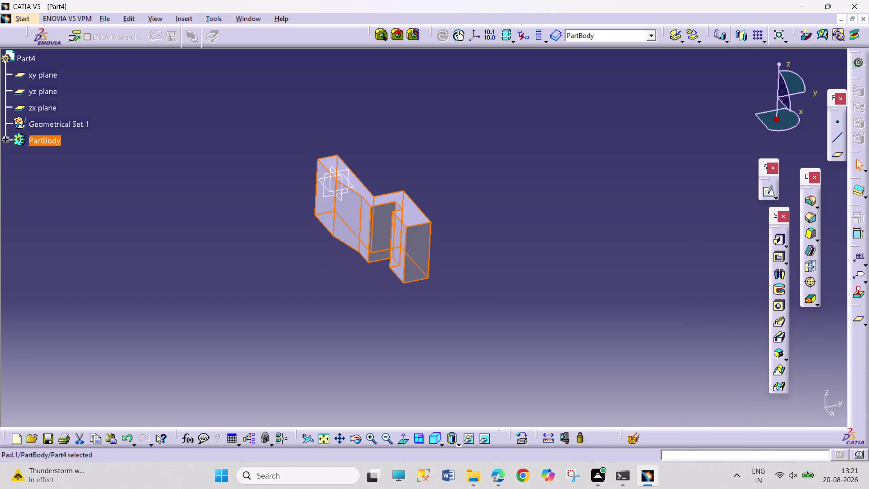
click(576, 300)
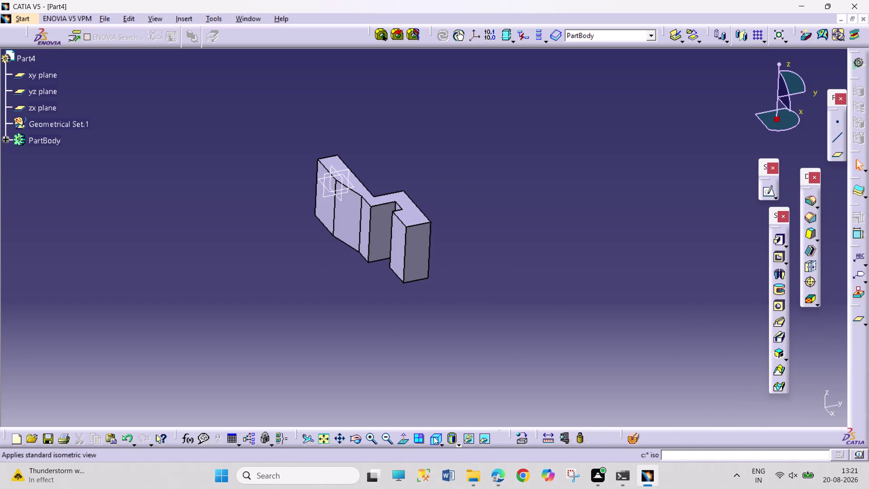
Show the part isometrically, orbit to its top face and sketch on it.
click(434, 436)
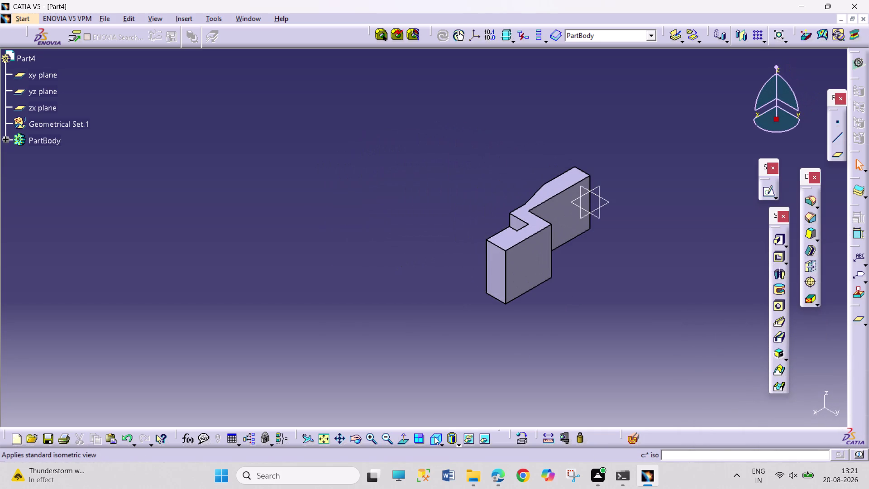
click(357, 442)
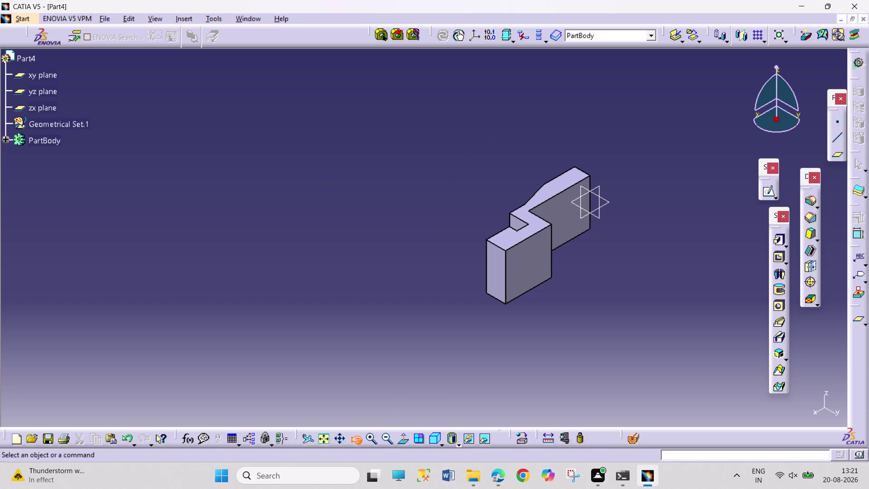
drag(522, 386, 520, 156)
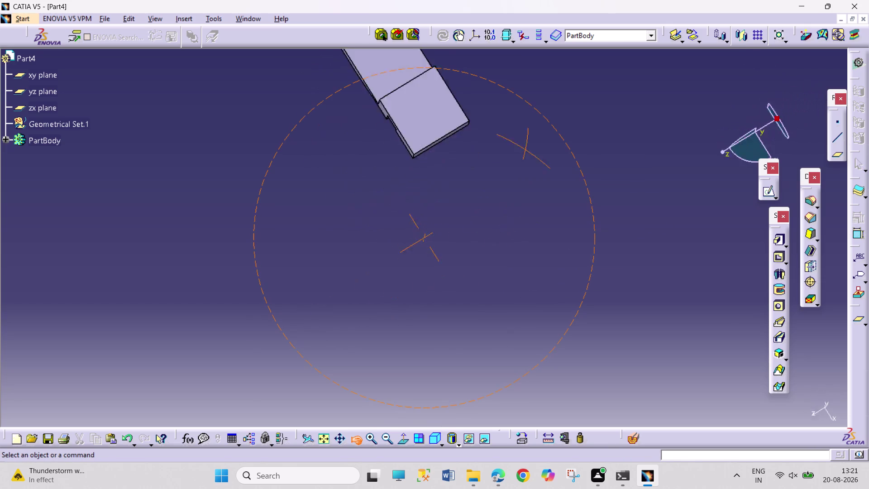
drag(520, 156, 406, 85)
click(325, 442)
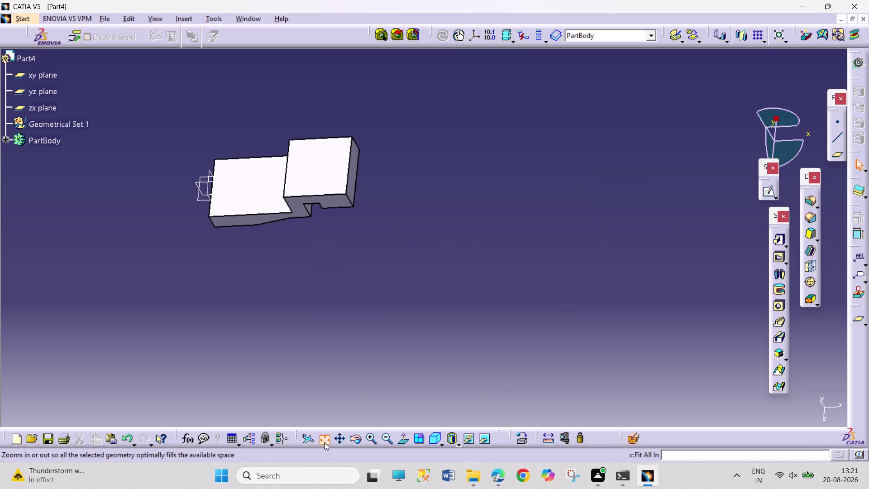
click(335, 294)
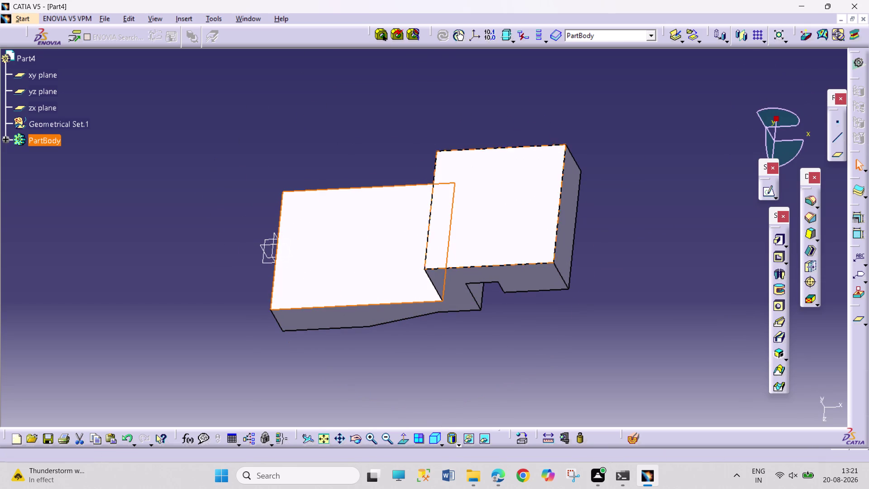
click(768, 187)
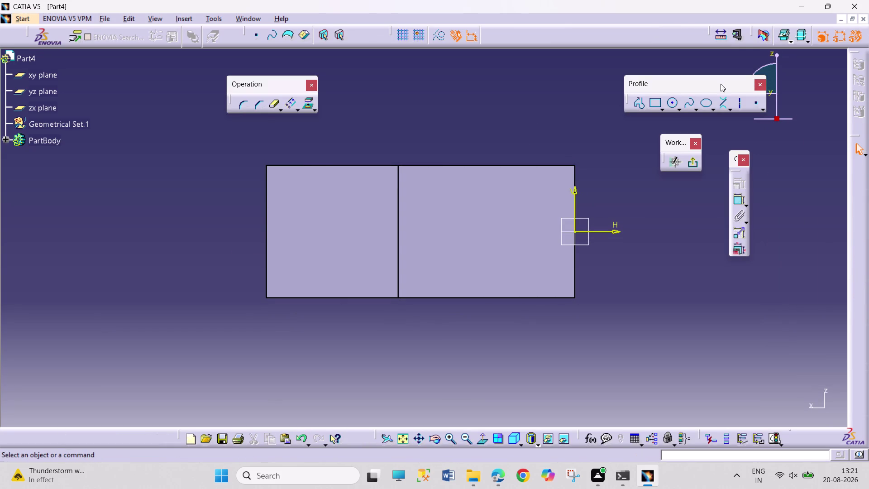
Draw an elongated slot in the left half of the sketch.
click(665, 108)
drag(724, 119, 723, 123)
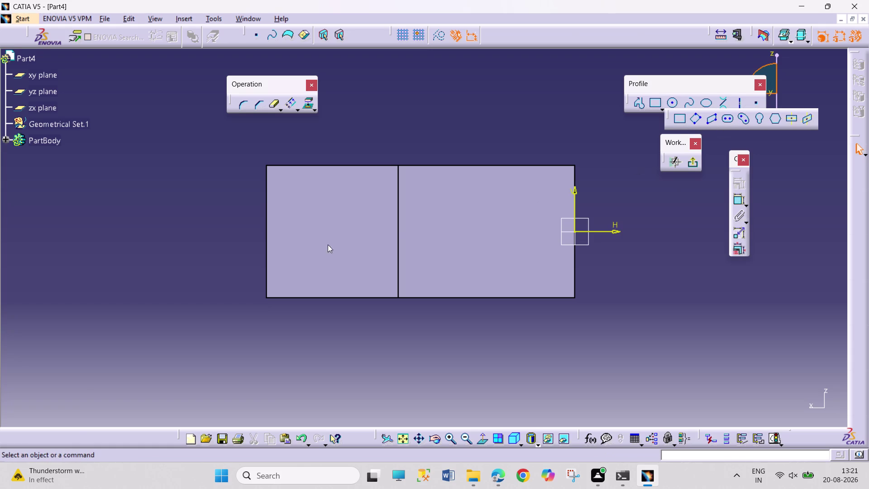
click(314, 230)
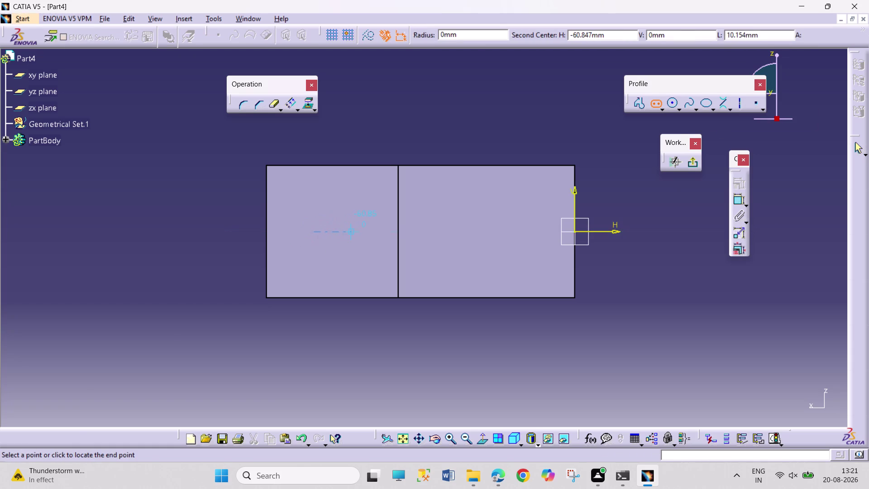
click(358, 229)
click(360, 216)
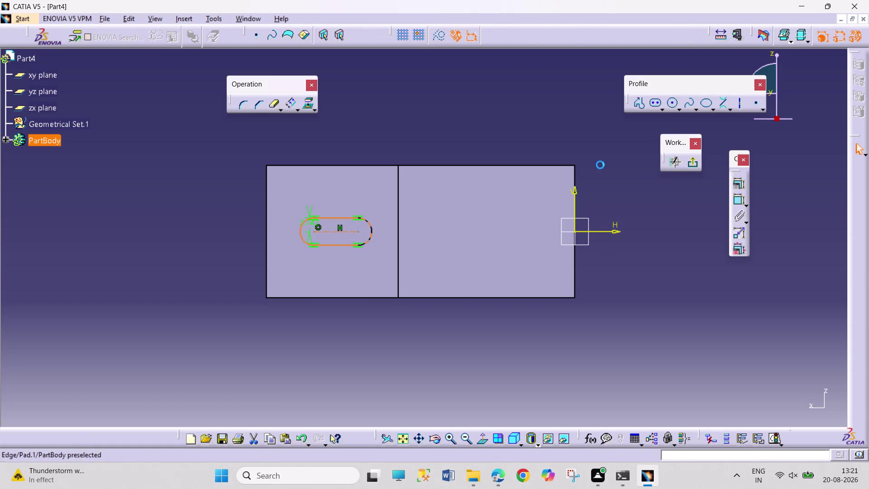
Set the slot length to 24 mm and slide the slot further left.
click(735, 203)
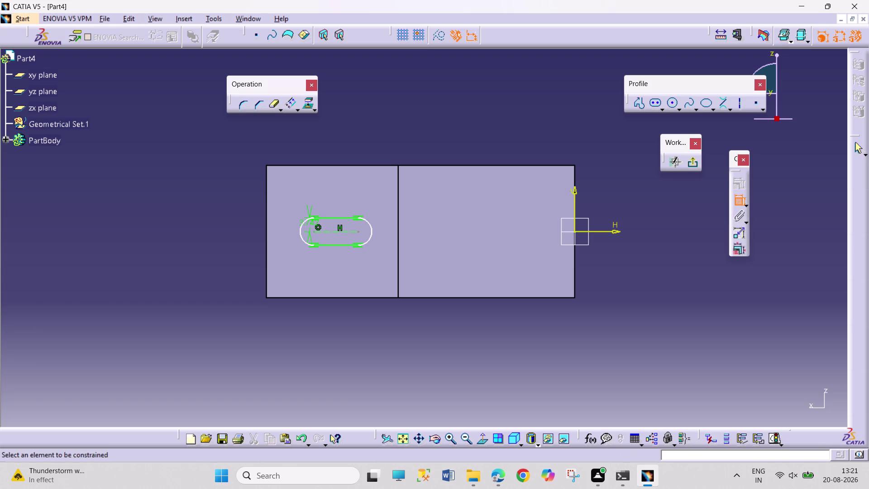
drag(346, 232, 347, 221)
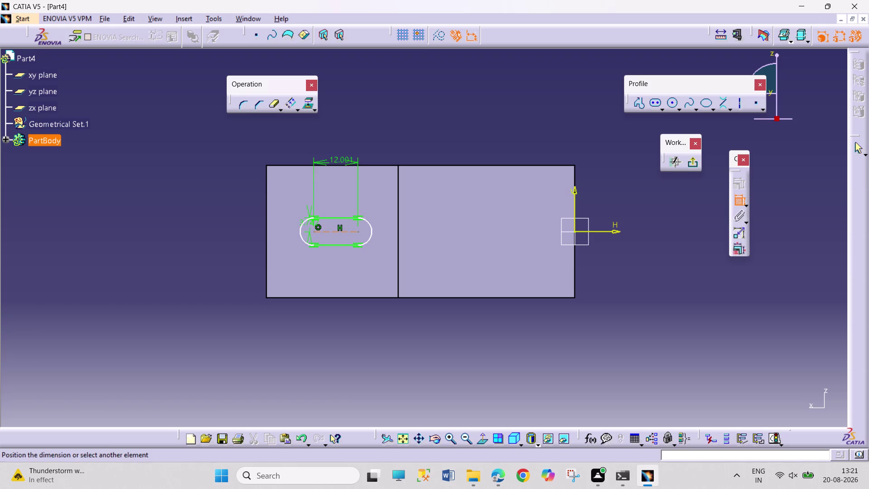
click(345, 149)
double_click(344, 144)
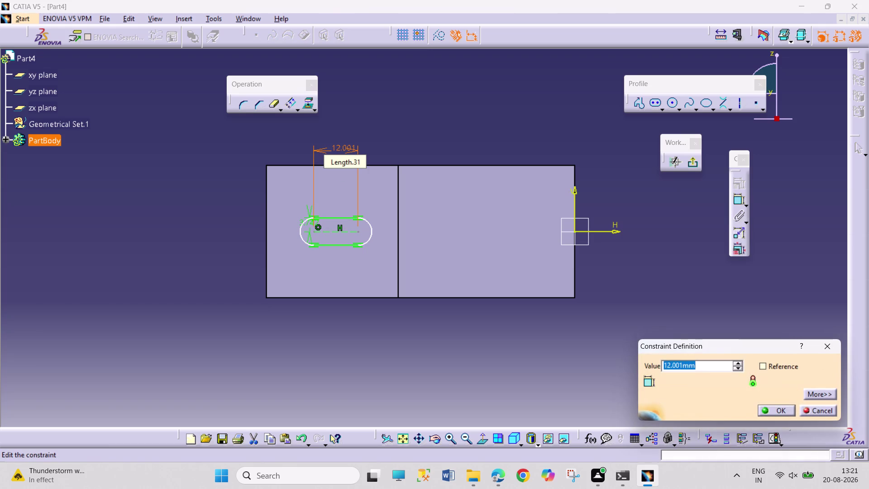
text(24)
key(Return)
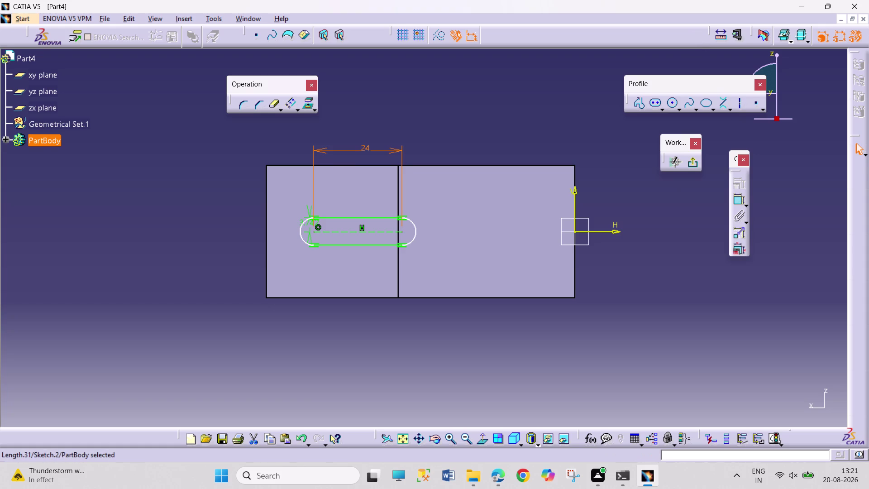
drag(371, 231, 350, 234)
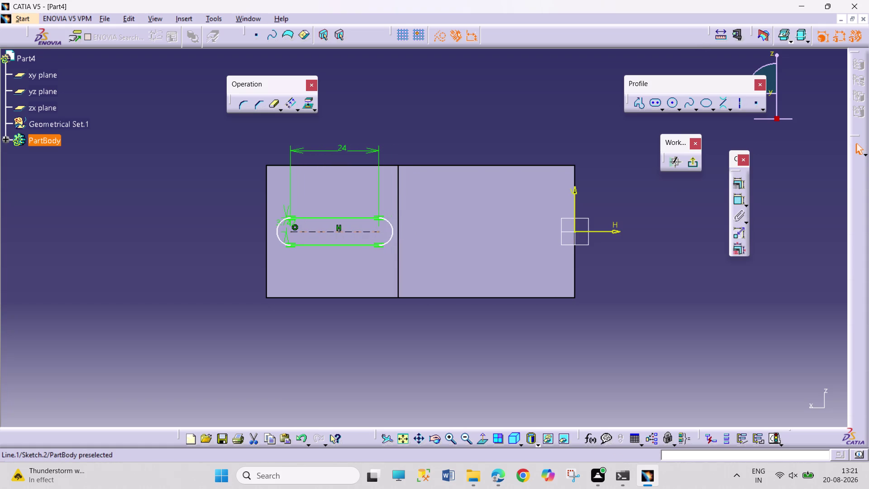
drag(349, 234, 350, 234)
Add a 6 mm offset dimension between the slot centreline and the top edge.
click(739, 199)
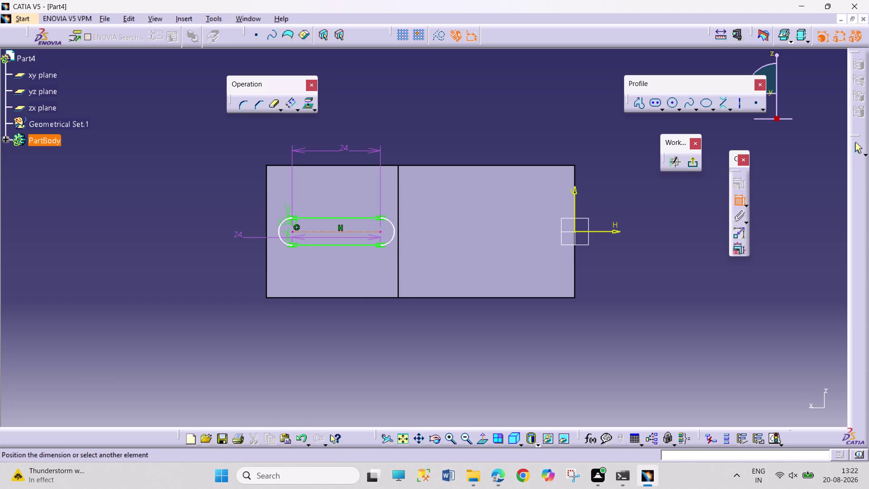
key(Escape)
key(Escape)
key(Escape)
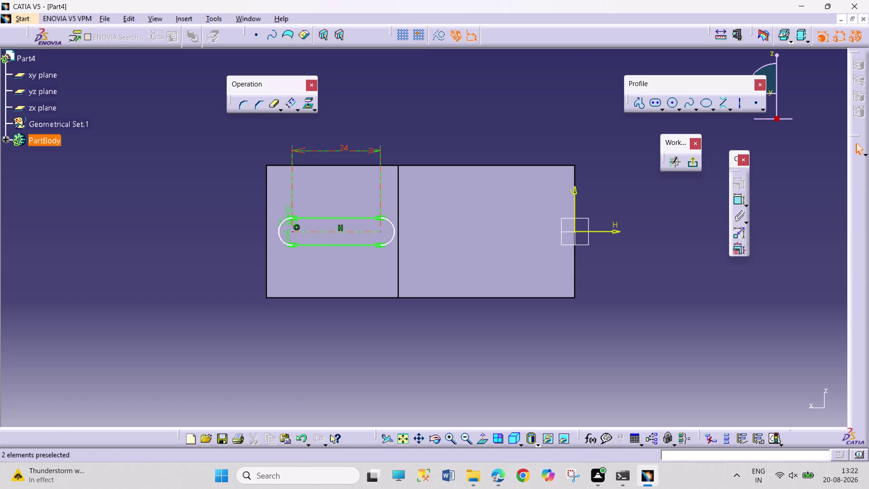
drag(294, 220, 292, 187)
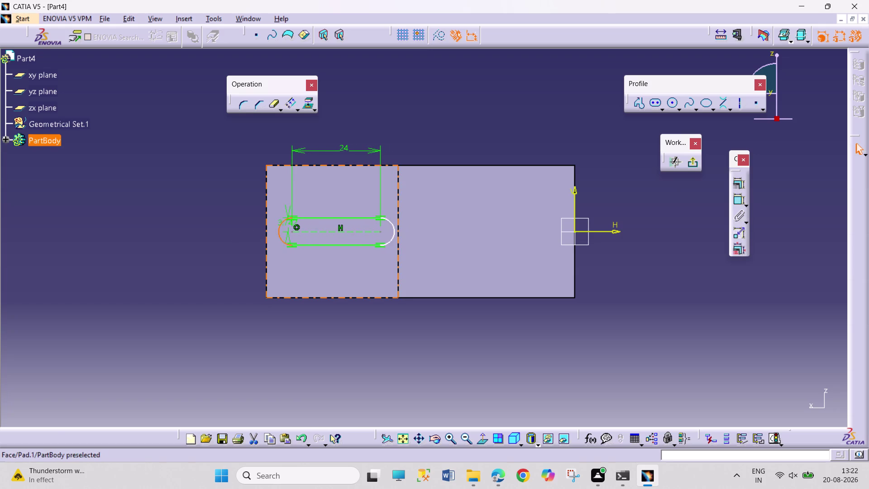
drag(285, 210, 246, 152)
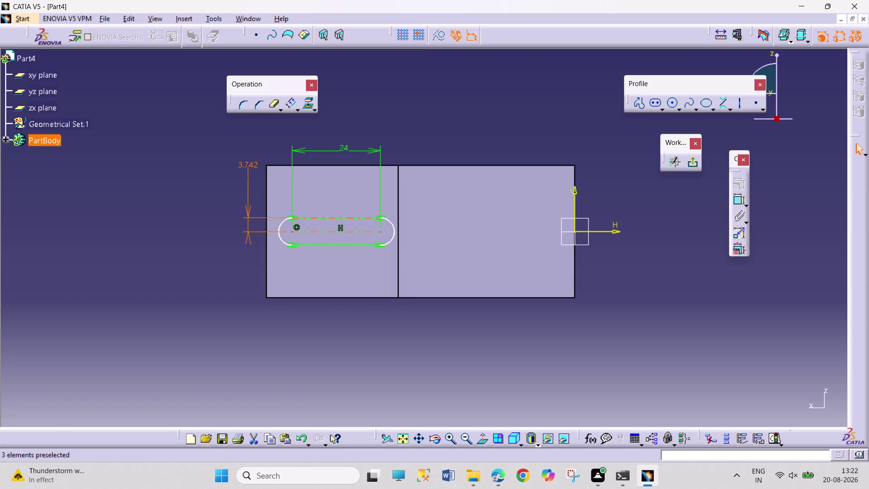
double_click(246, 163)
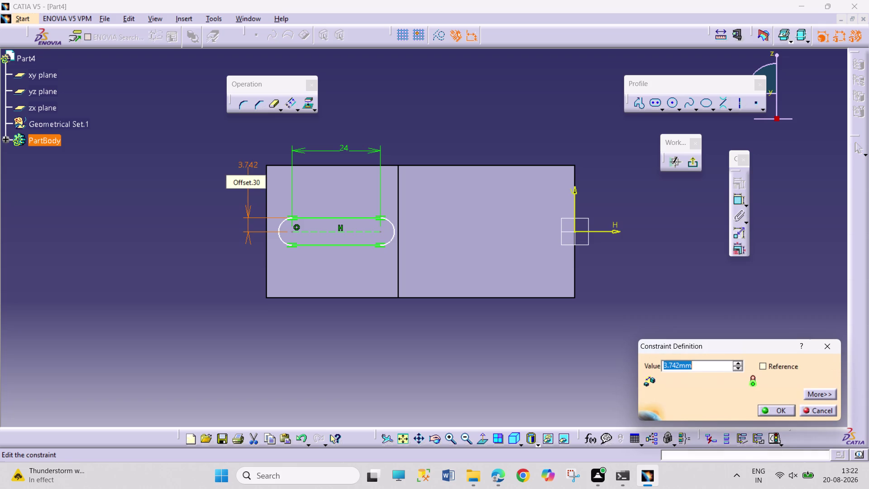
key(6)
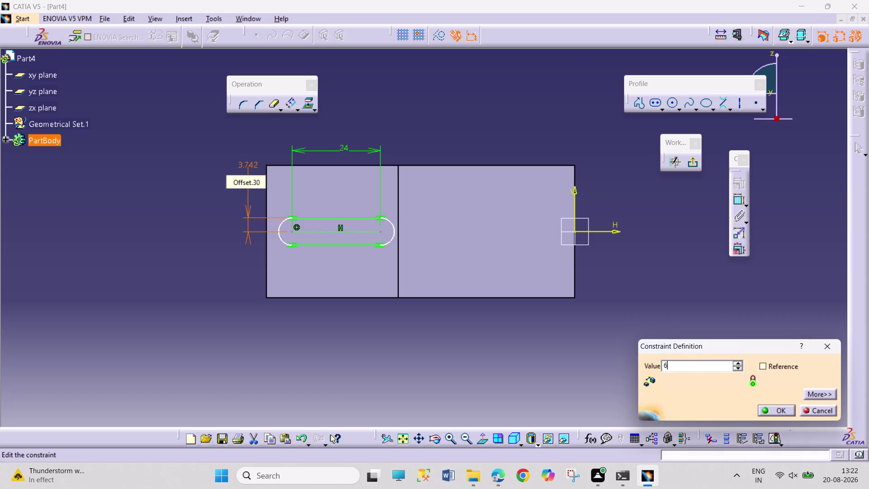
key(Return)
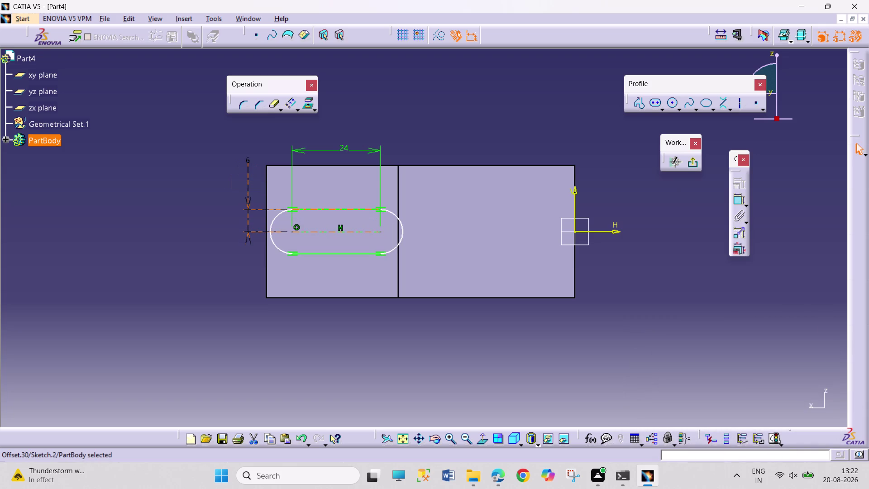
click(233, 316)
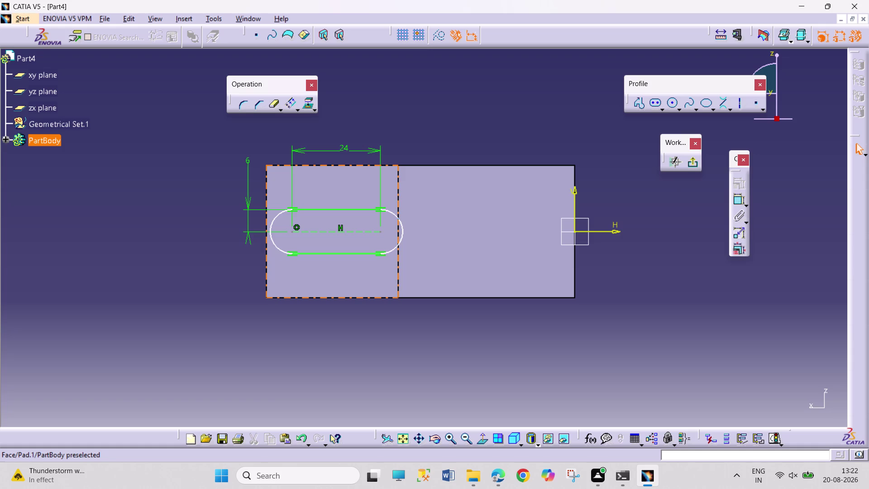
Drag the dimensioned slot profile onto the right half of the sketch.
right_click(369, 266)
click(160, 325)
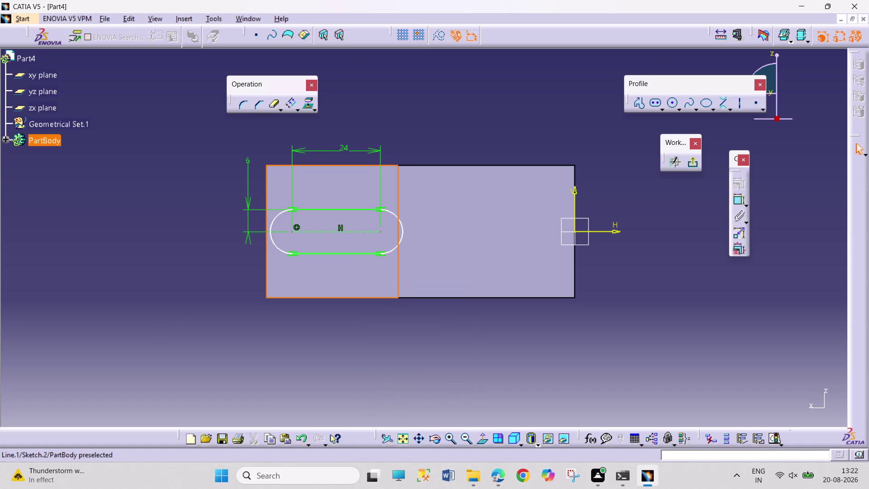
drag(334, 232, 481, 235)
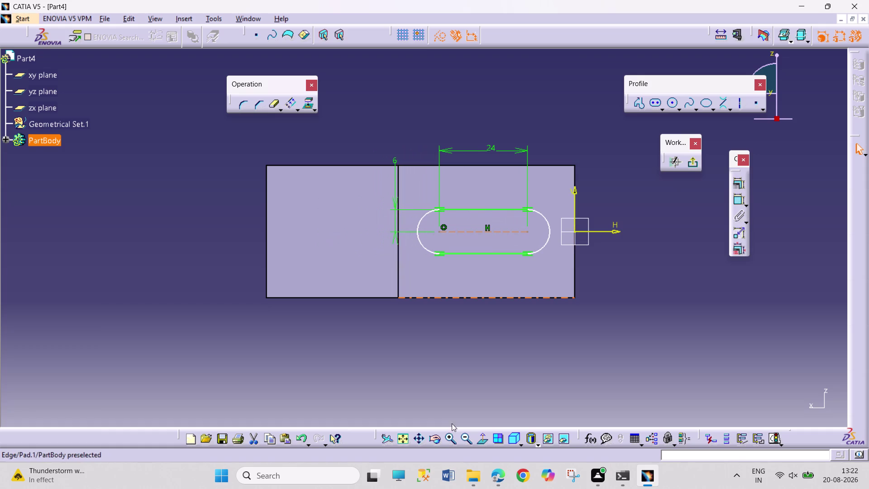
drag(430, 438, 426, 429)
drag(406, 380, 413, 364)
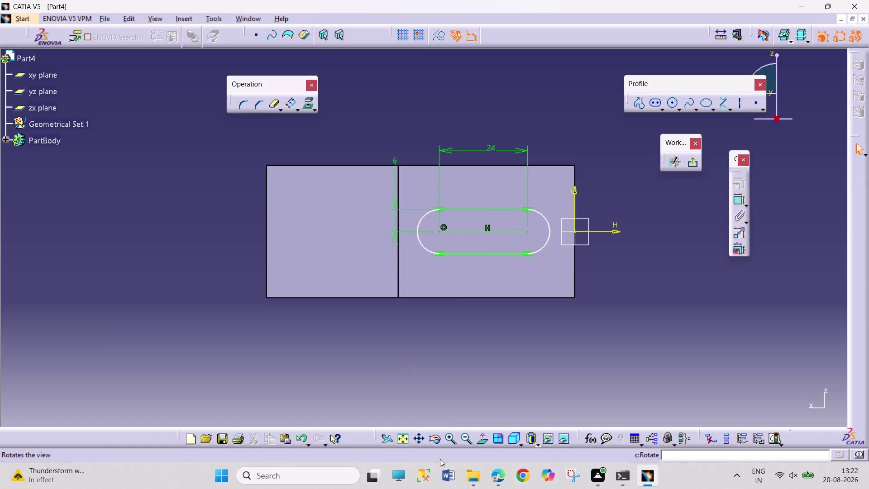
drag(439, 437, 434, 431)
Orbit the part to check the relocated slot in 3D and from the side.
click(401, 390)
click(433, 436)
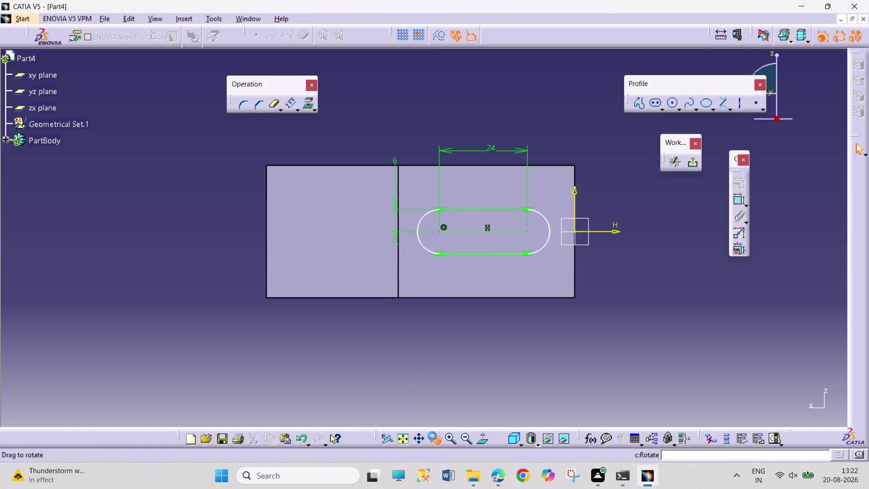
drag(420, 396, 223, 300)
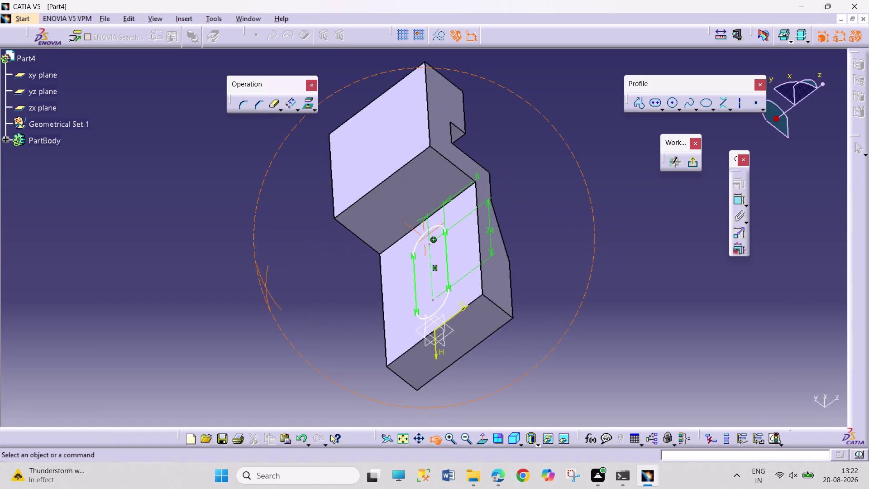
drag(224, 299, 271, 298)
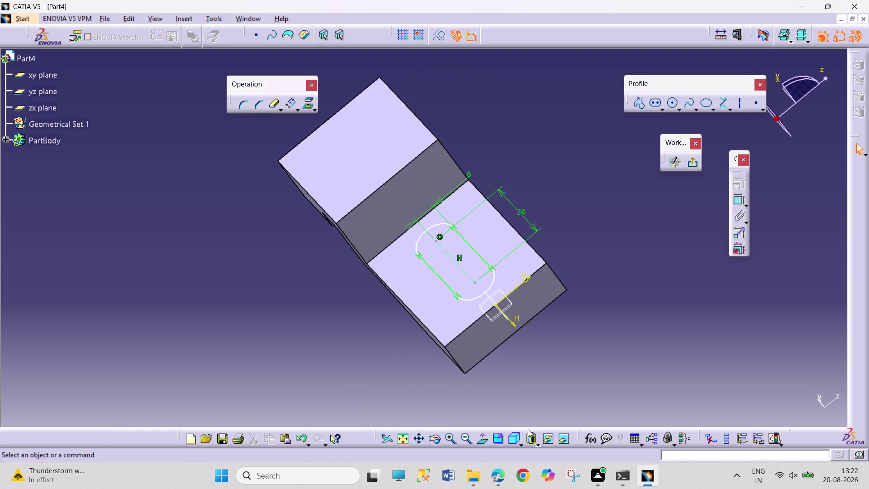
click(487, 441)
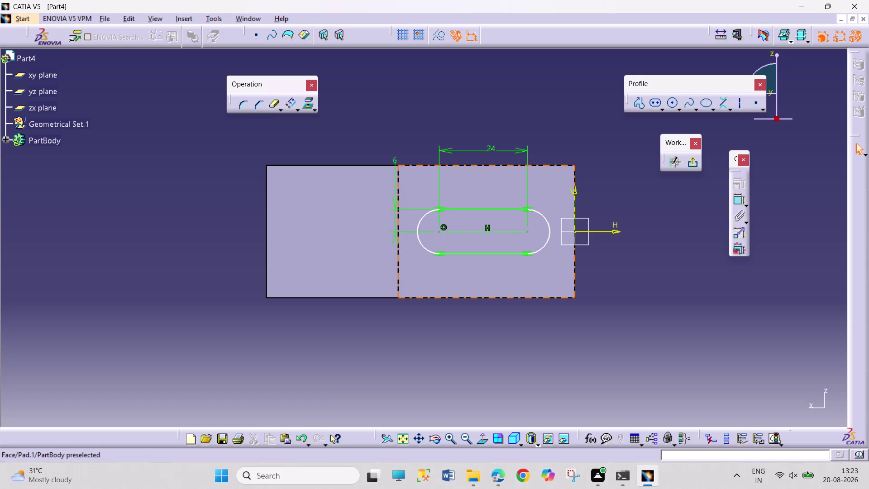
click(493, 360)
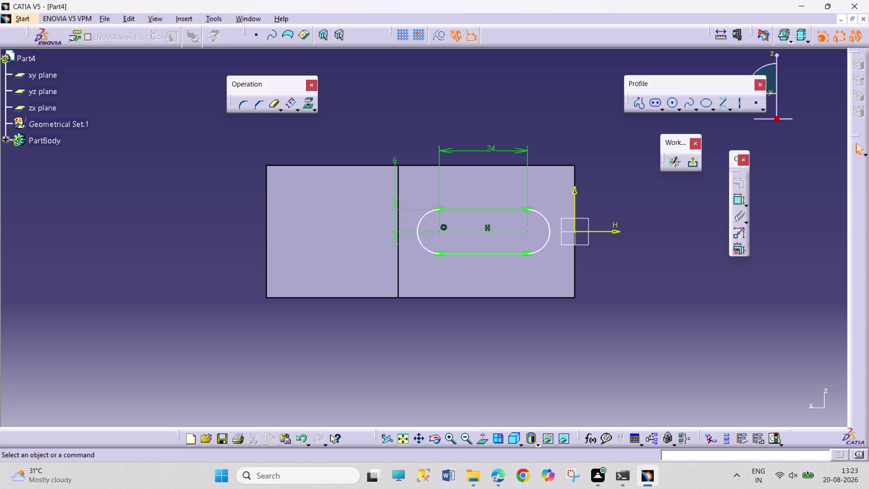
click(433, 439)
drag(430, 403, 428, 316)
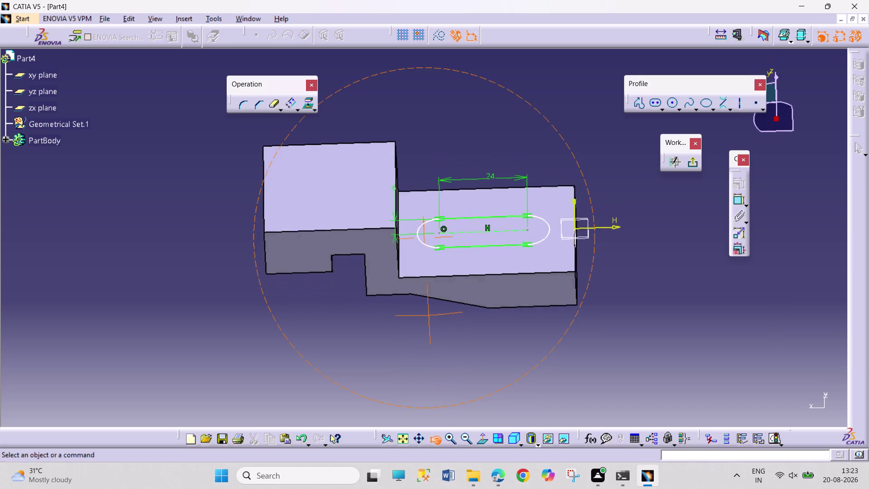
drag(428, 315, 408, 223)
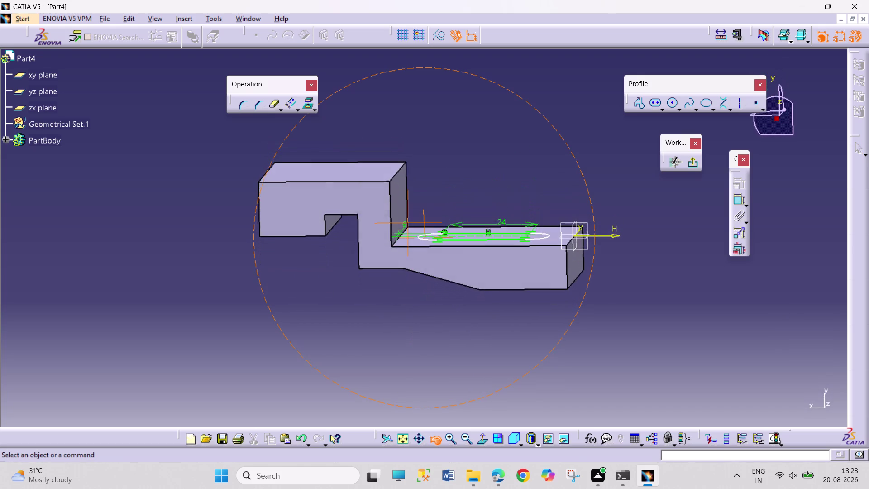
drag(408, 223, 405, 231)
click(738, 204)
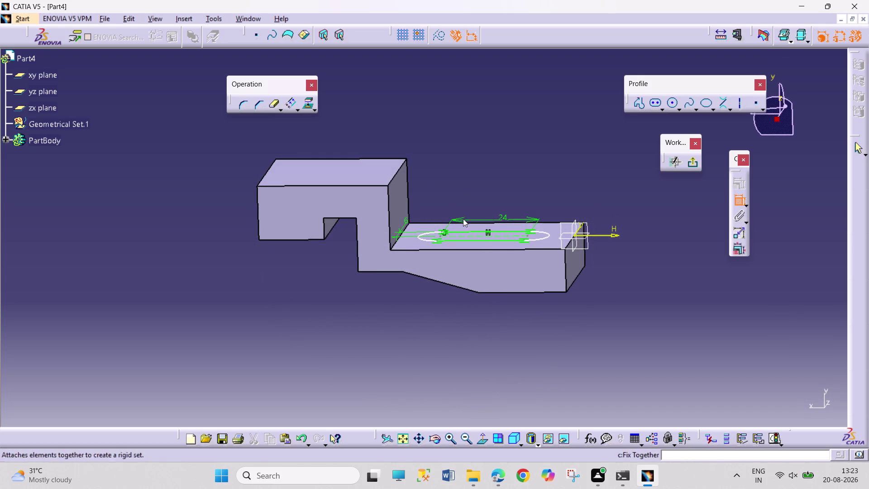
click(402, 271)
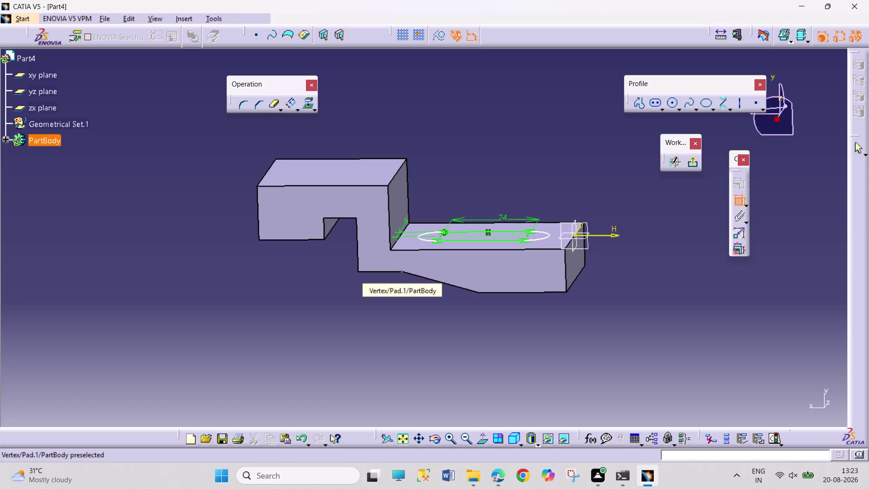
click(420, 236)
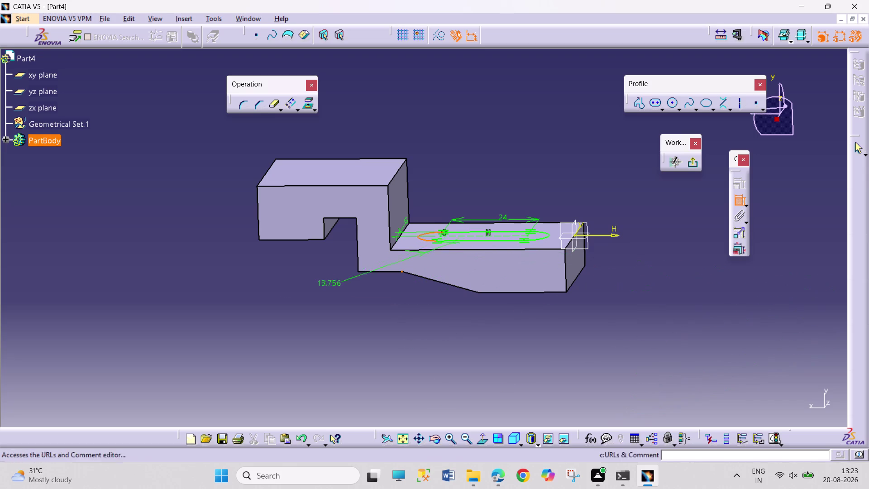
right_click(390, 302)
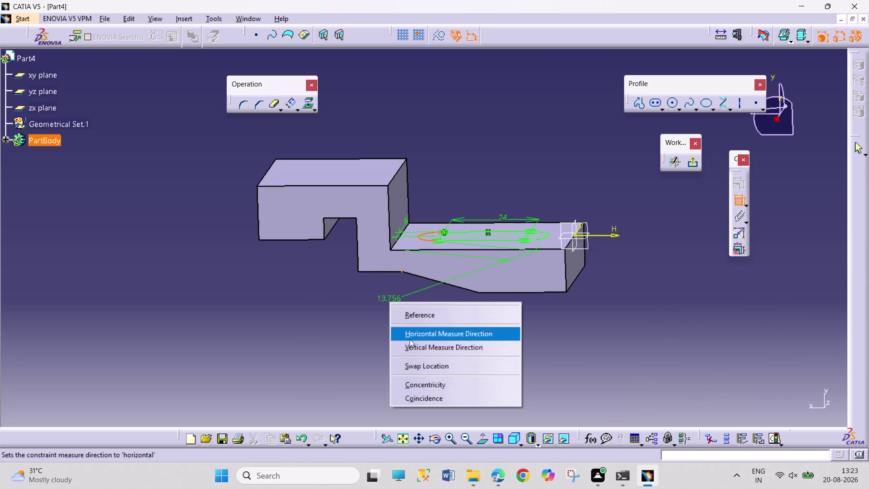
click(411, 344)
right_click(389, 323)
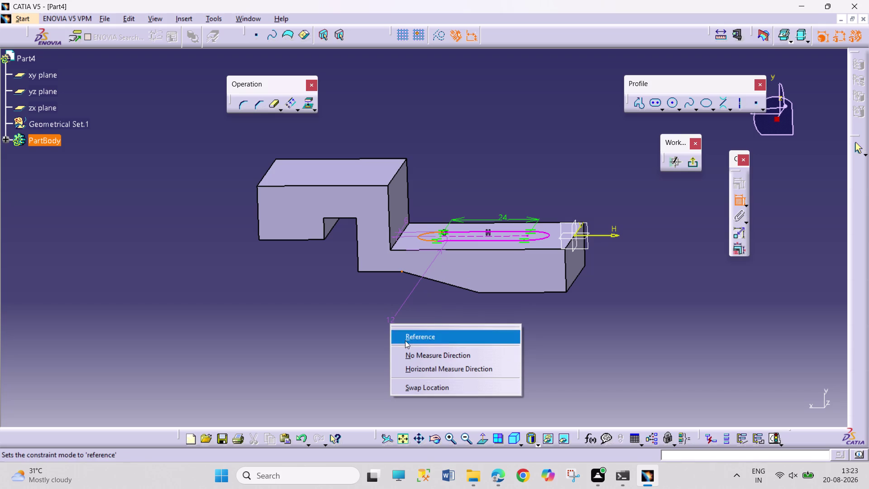
click(417, 368)
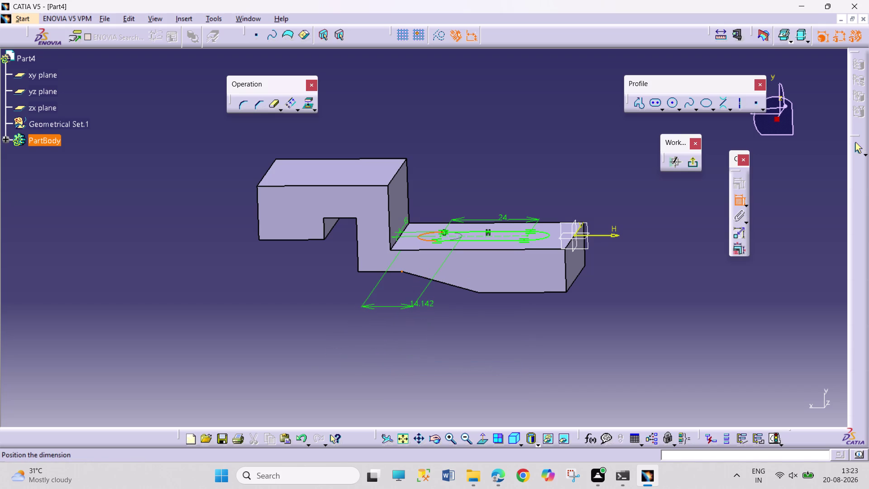
click(450, 314)
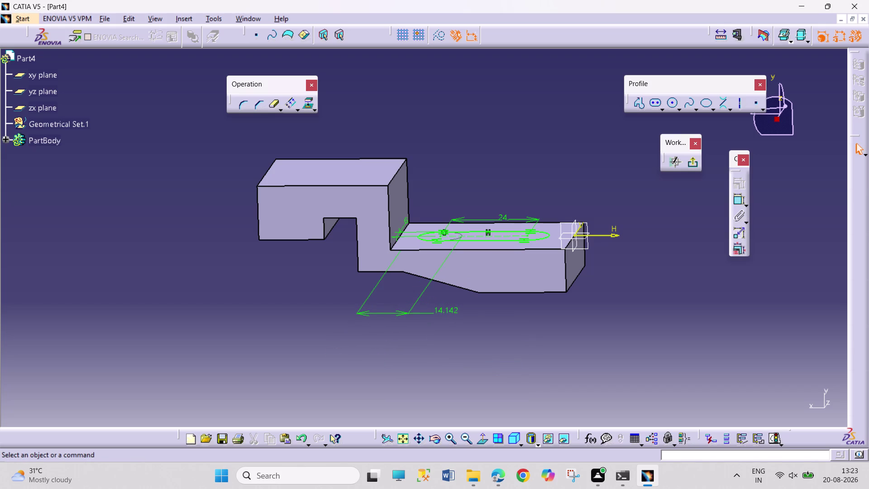
click(431, 437)
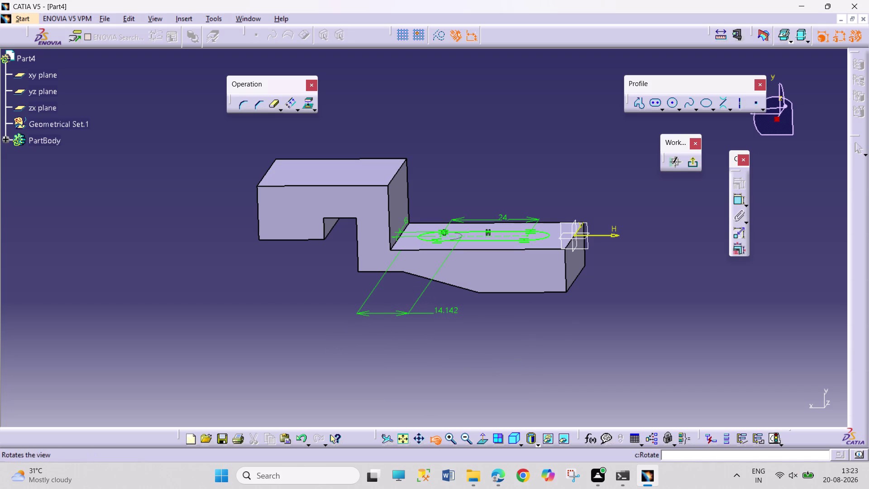
drag(433, 194, 454, 270)
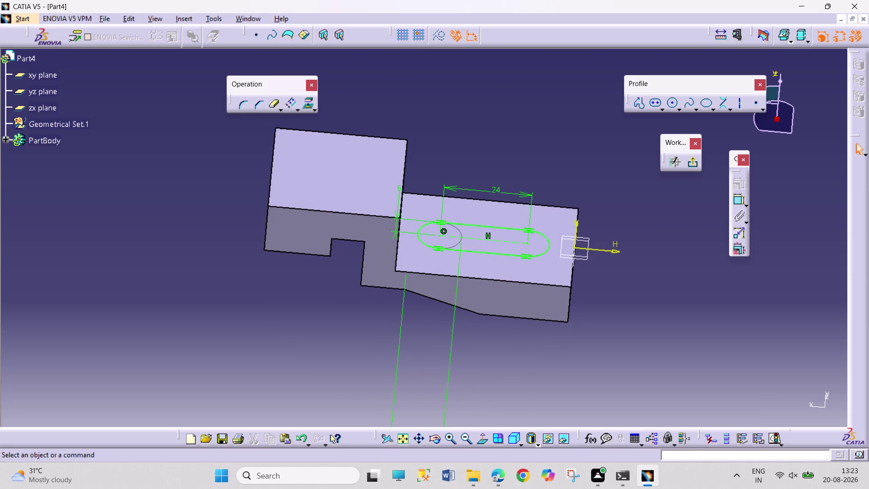
click(465, 438)
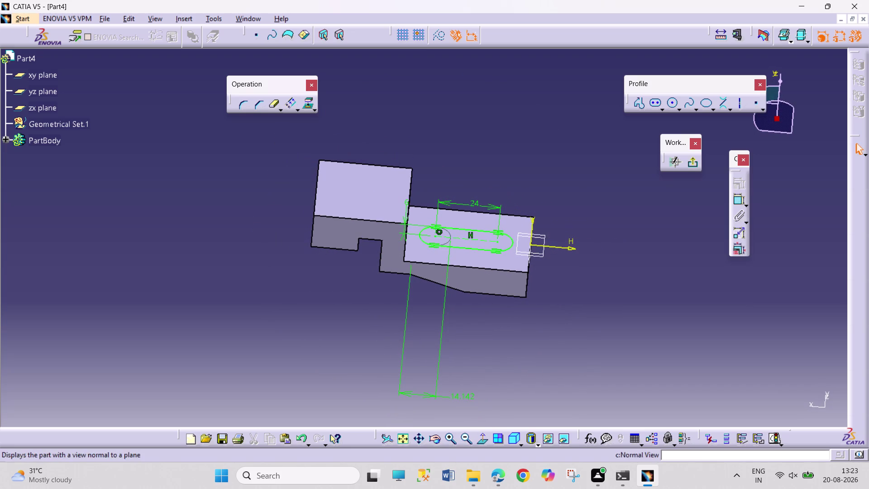
drag(458, 396, 474, 336)
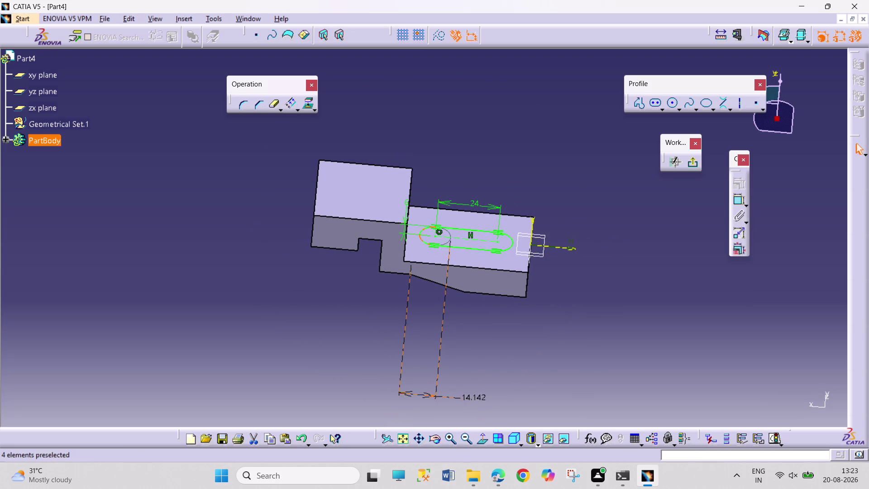
drag(466, 400, 482, 326)
drag(482, 398, 485, 366)
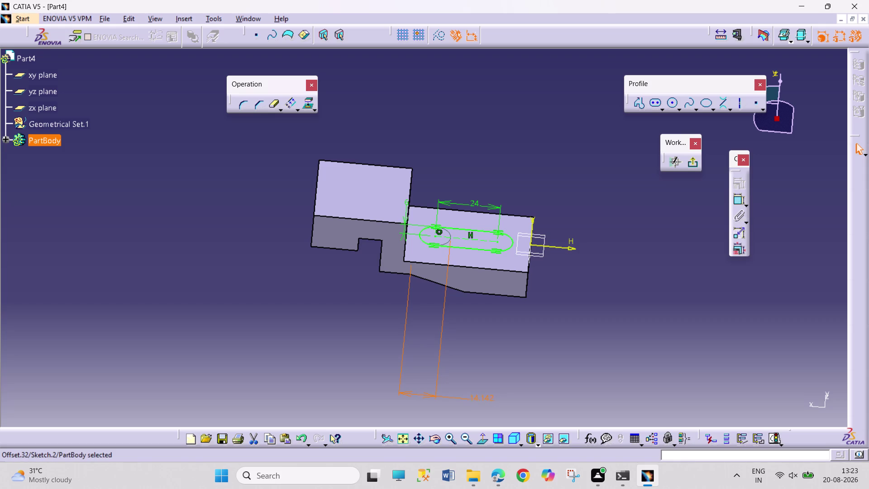
drag(485, 366, 483, 369)
drag(424, 395, 450, 288)
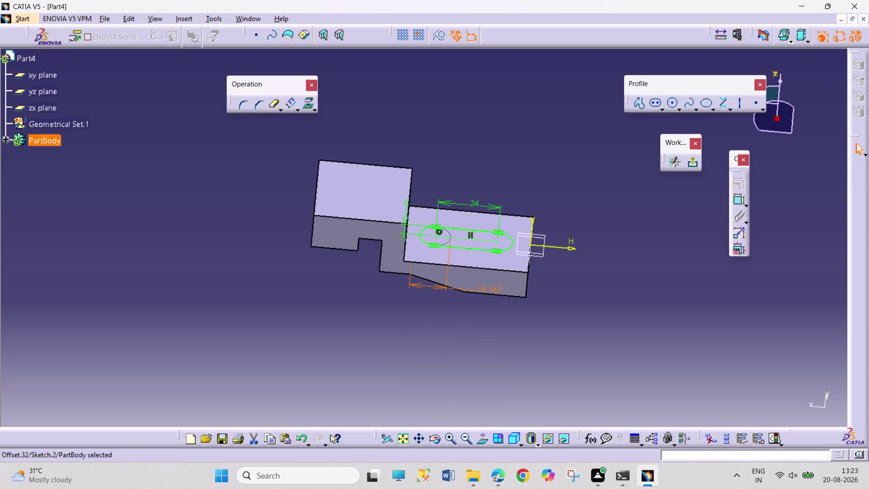
drag(451, 288, 451, 287)
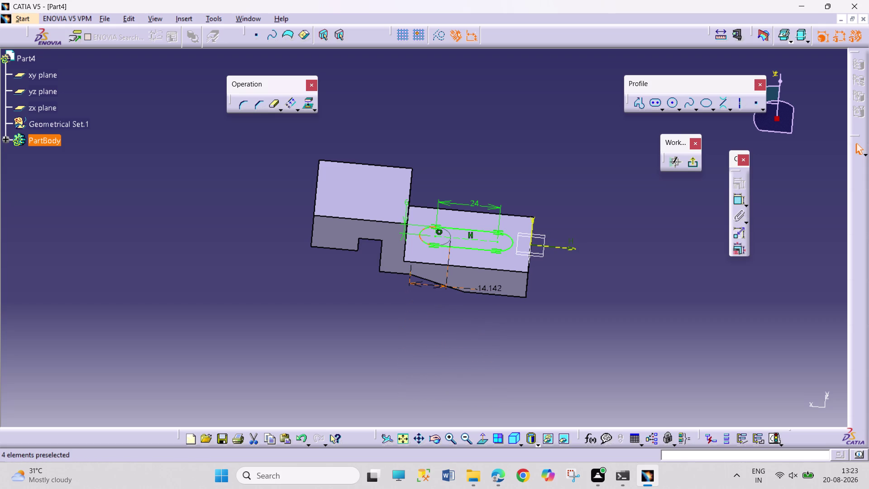
right_click(482, 288)
click(501, 264)
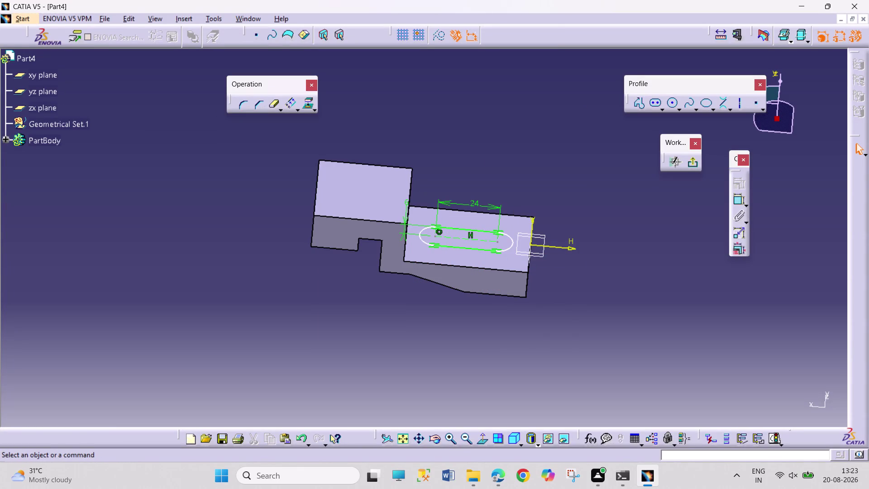
click(736, 203)
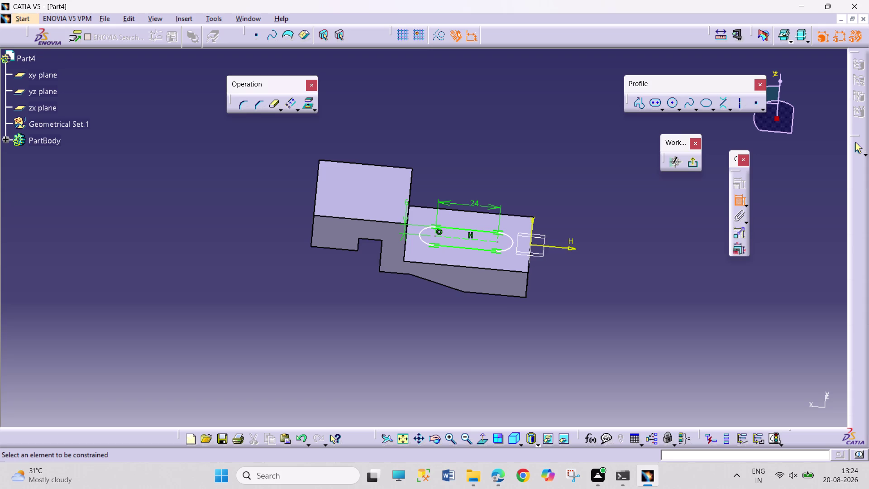
click(531, 267)
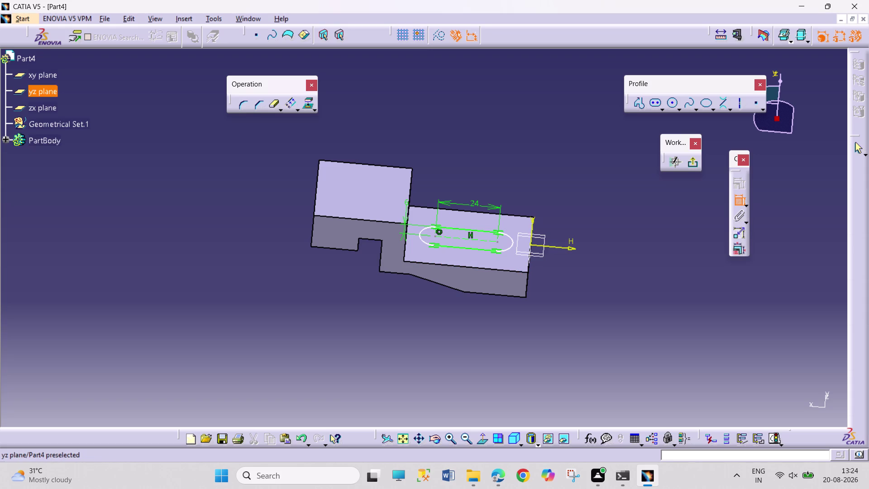
Add a 12 mm distance between the slot's right end arc and the part's right edge.
click(527, 267)
click(513, 244)
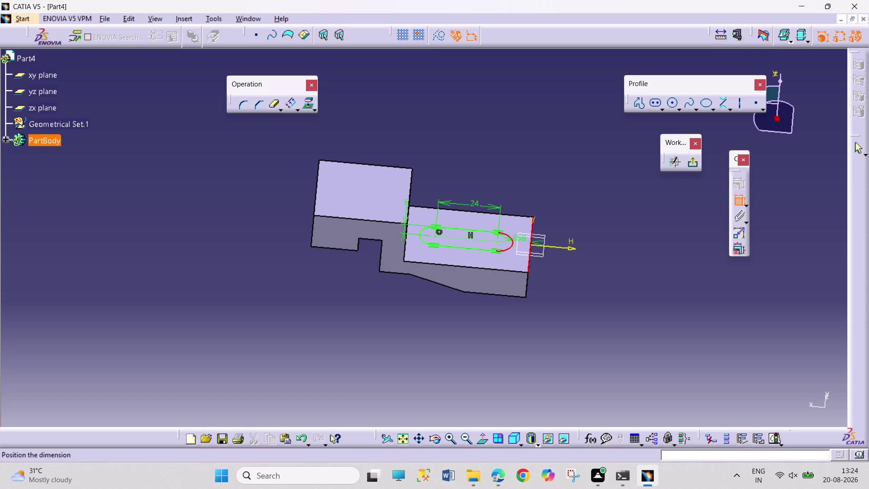
click(573, 174)
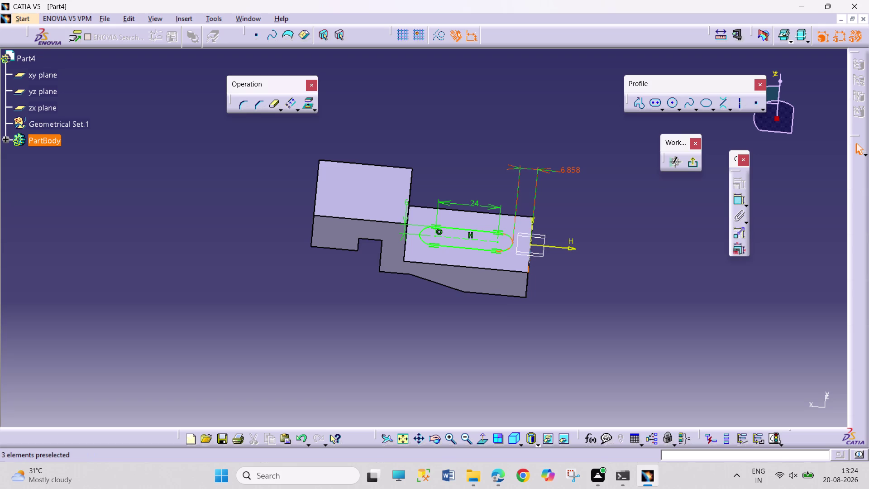
double_click(571, 168)
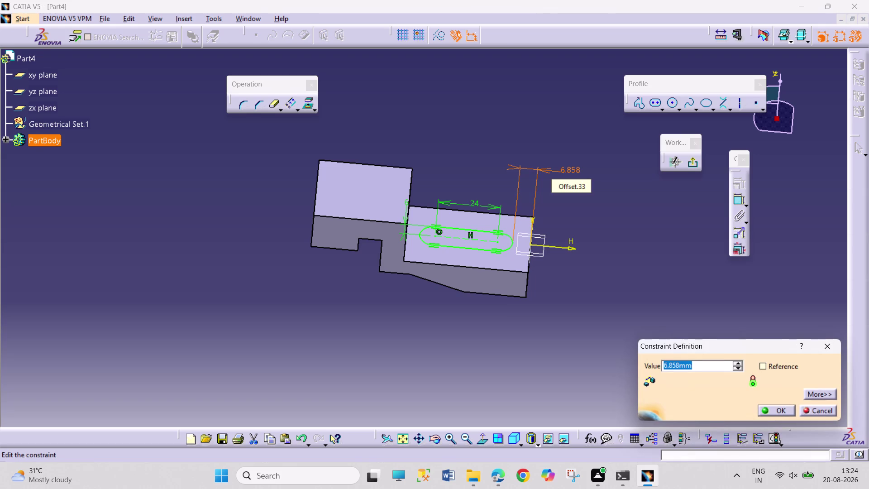
text(12)
key(Return)
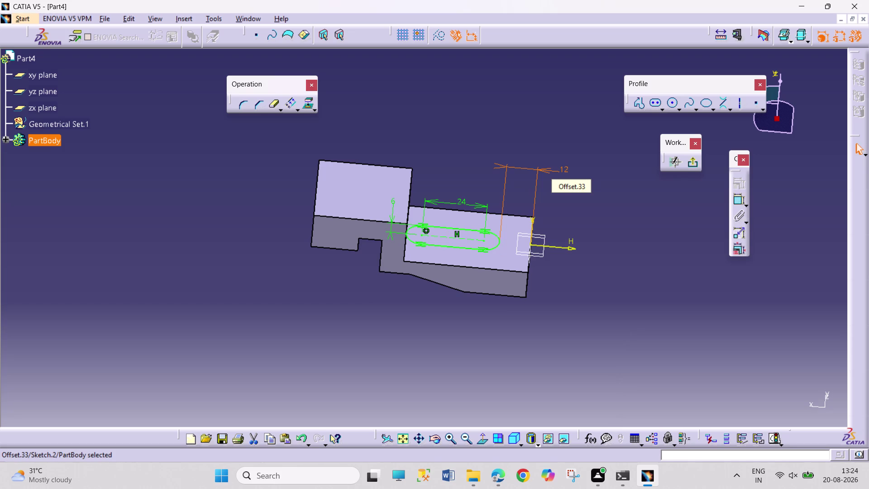
click(437, 437)
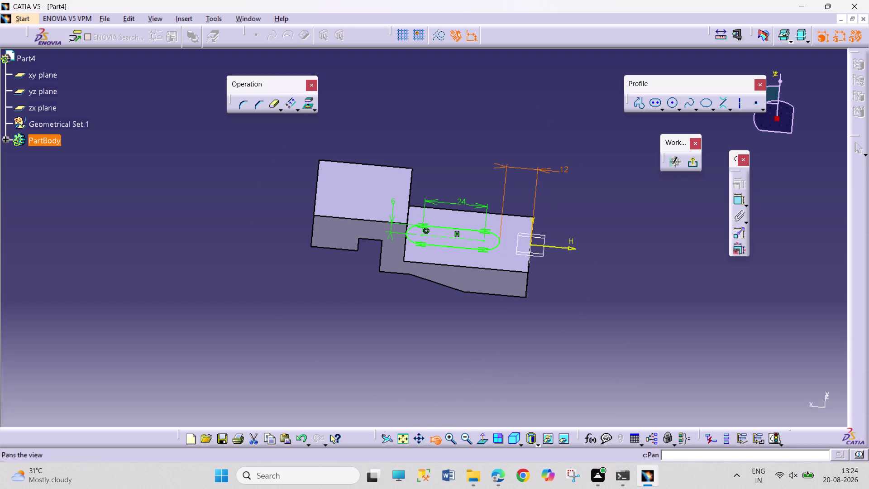
drag(490, 362, 412, 409)
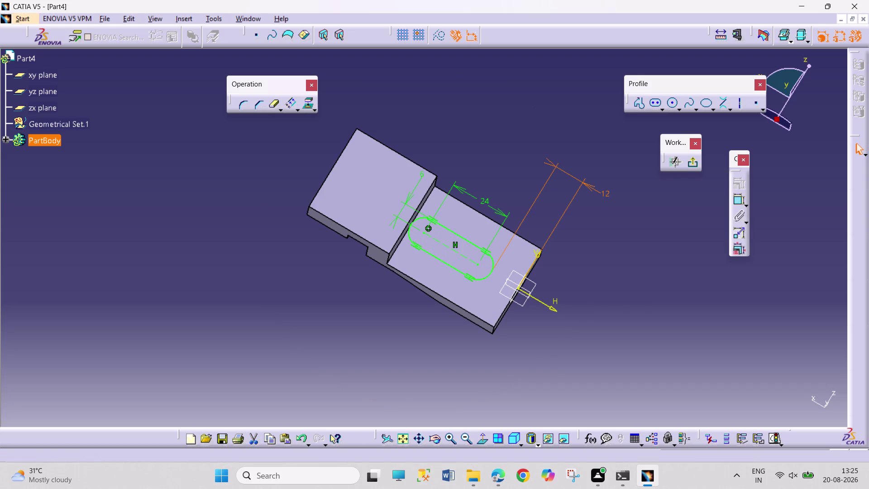
click(4, 140)
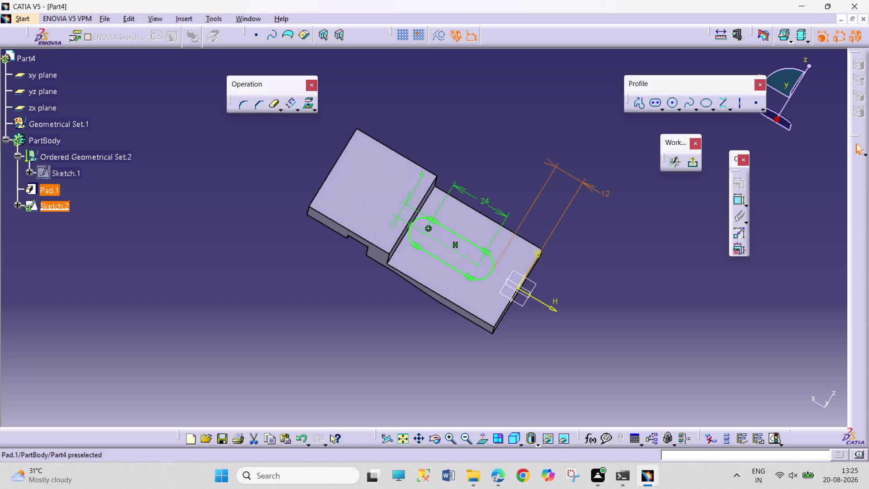
double_click(54, 173)
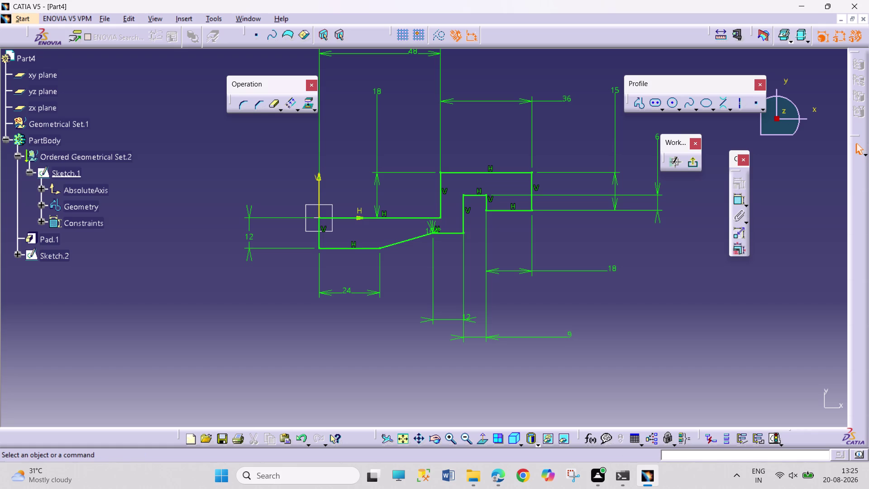
click(694, 166)
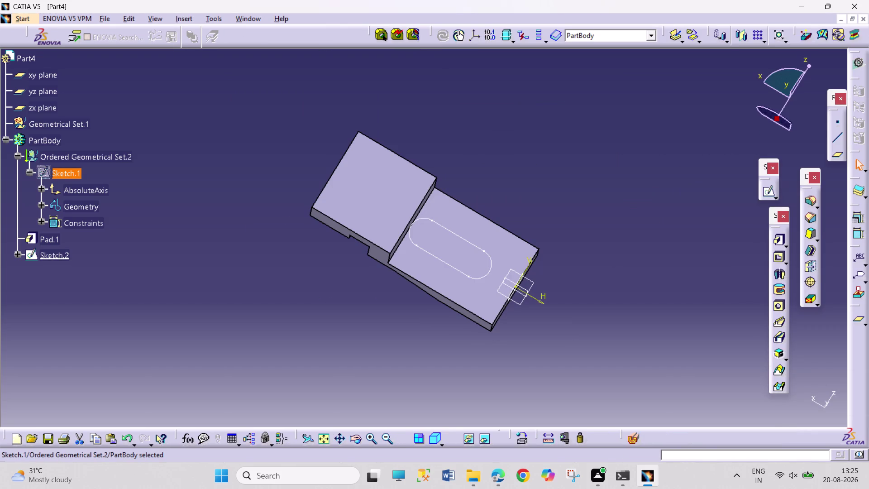
double_click(483, 274)
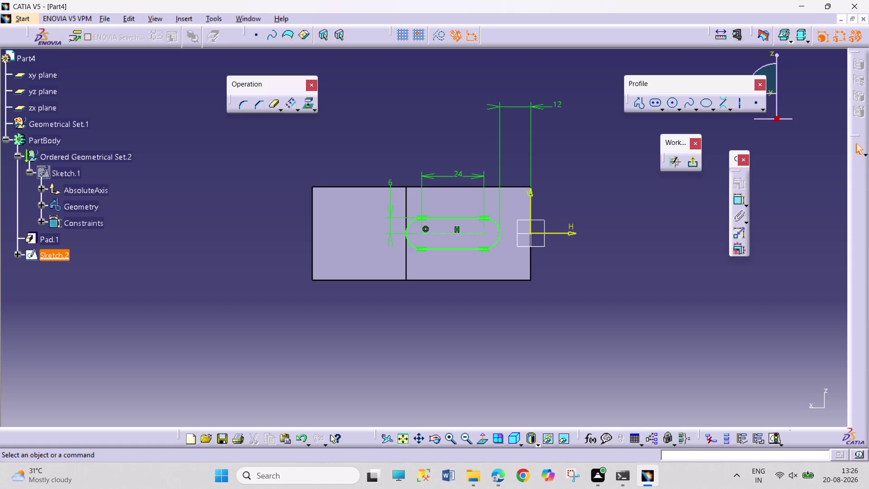
Delete the slot's 24 mm length dimension.
click(439, 440)
drag(452, 393, 439, 376)
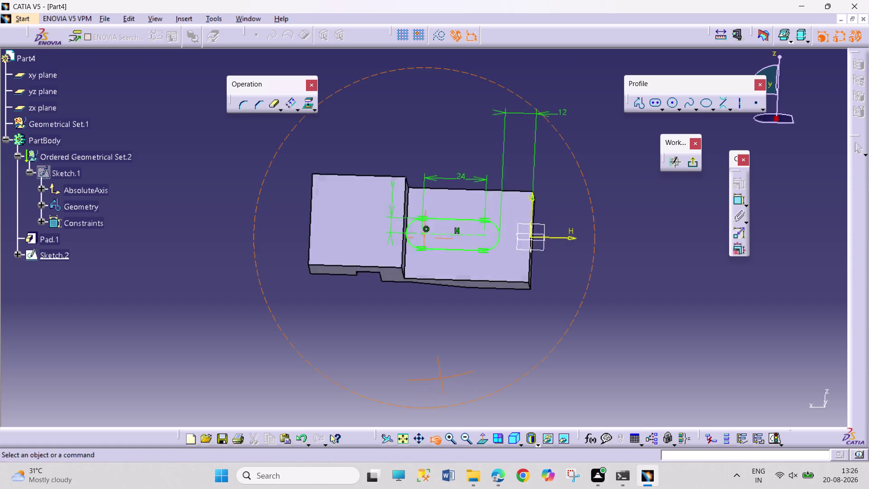
drag(439, 376, 386, 315)
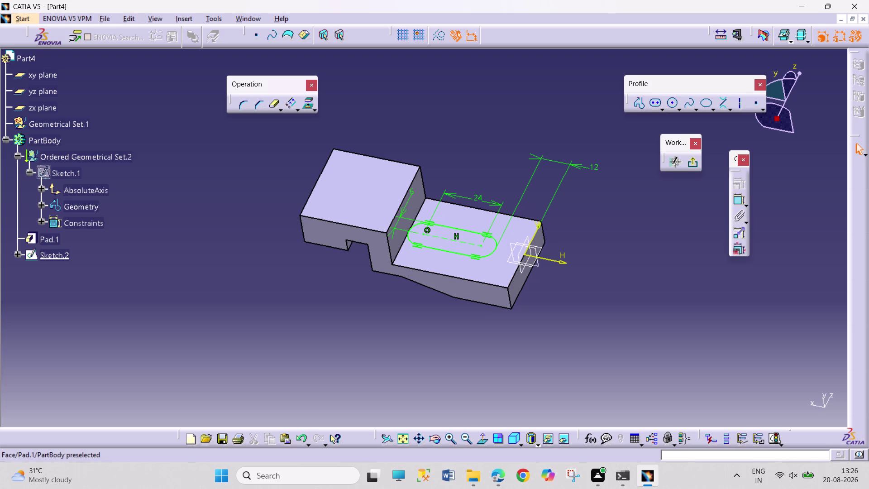
right_click(475, 199)
click(522, 353)
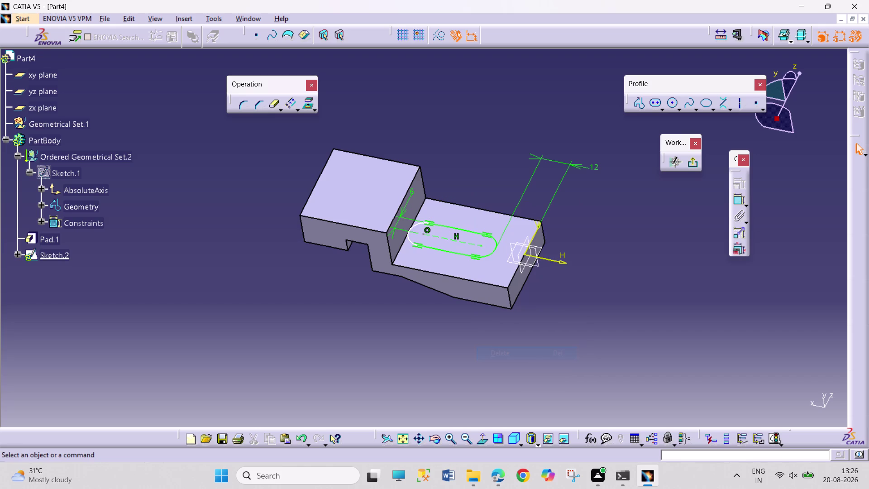
Dimension the distance between the slot's two arc centres as 12 mm.
click(734, 202)
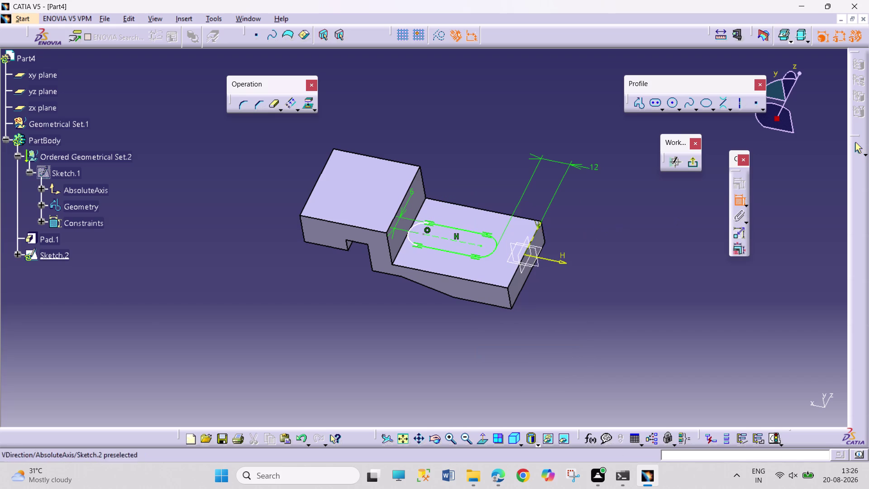
click(463, 243)
click(479, 181)
double_click(482, 177)
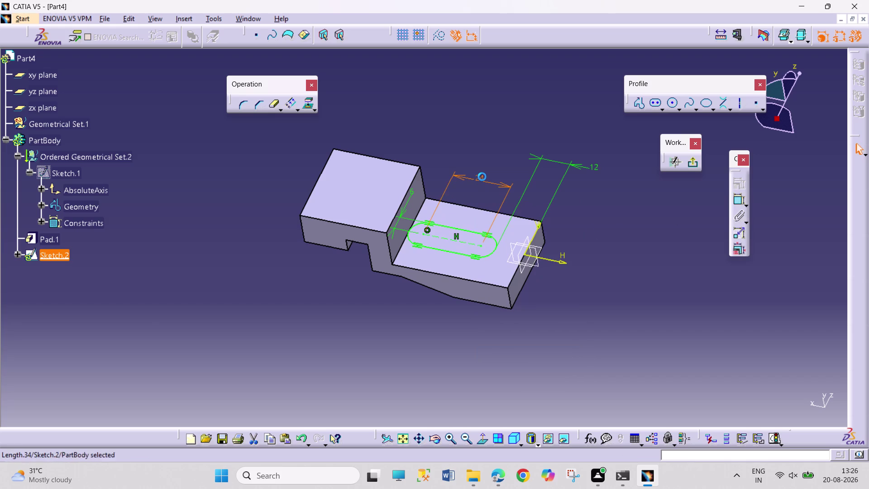
text(12)
key(Return)
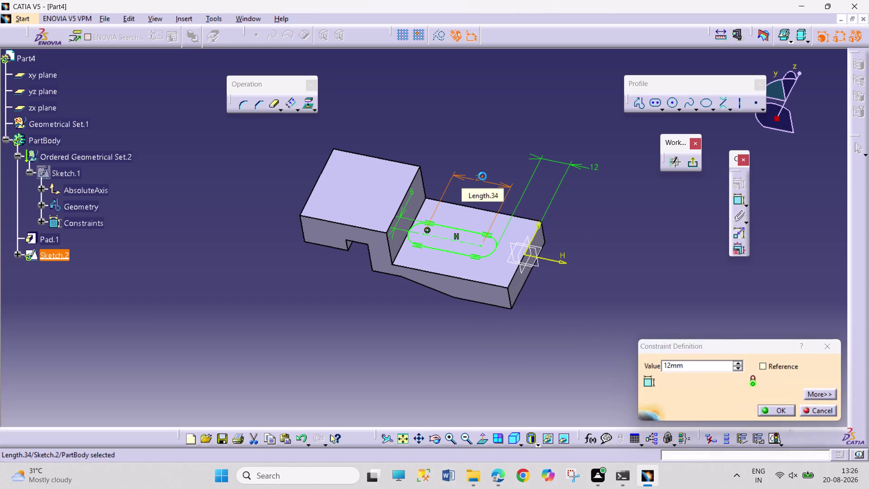
click(605, 259)
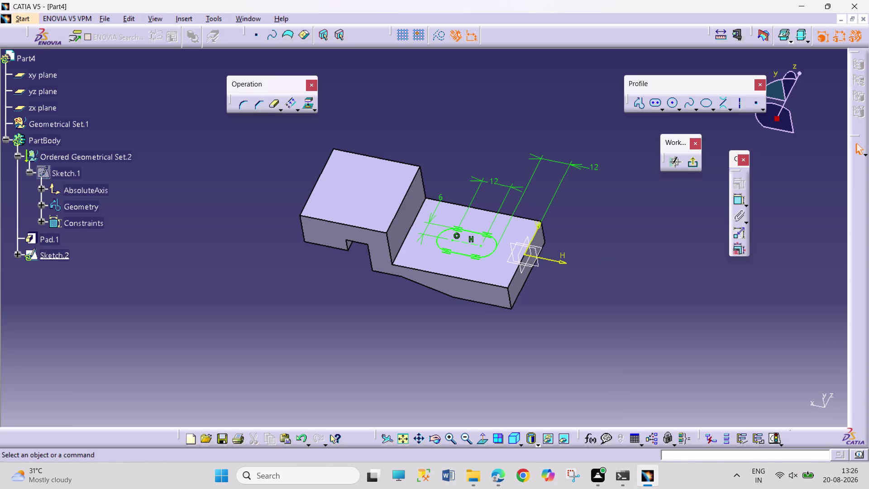
click(673, 263)
Pocket the slot sketch with the Up to last limit type, creating Pocket.1.
click(693, 167)
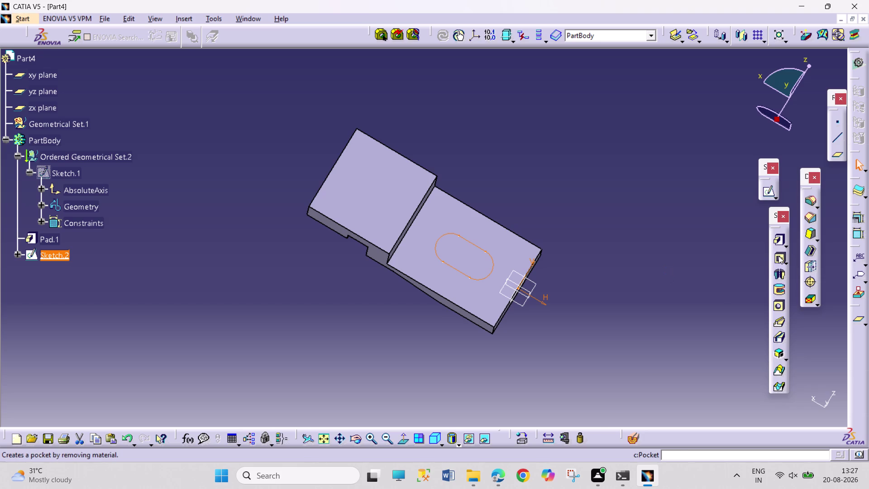
click(779, 255)
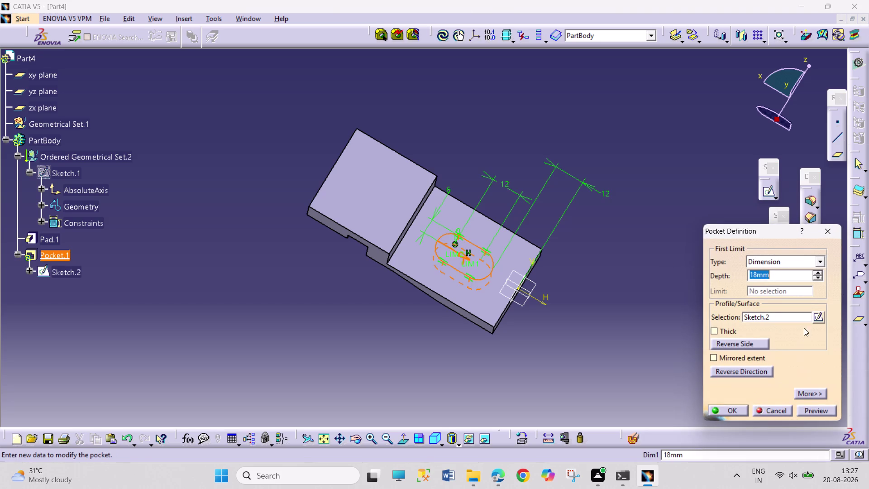
click(816, 269)
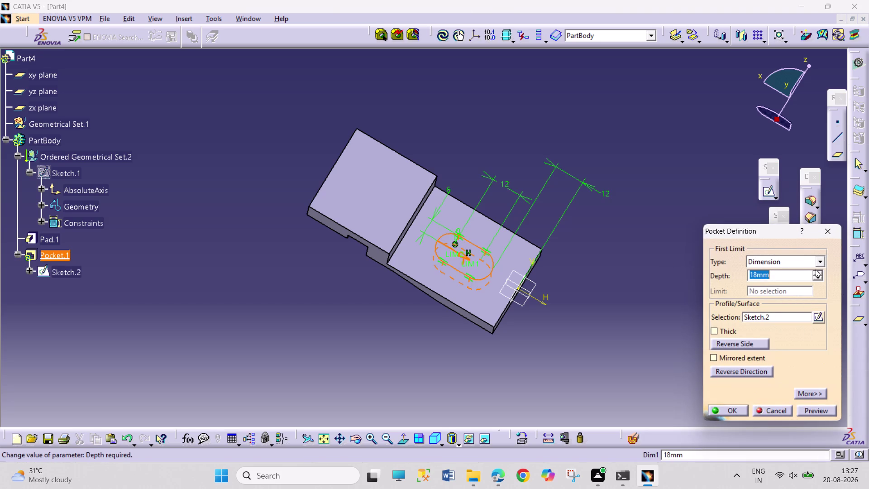
click(820, 263)
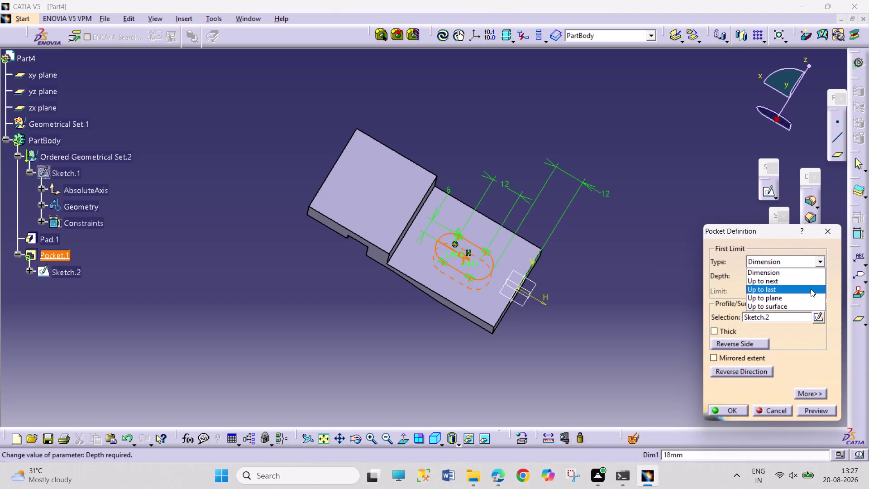
click(811, 288)
click(726, 411)
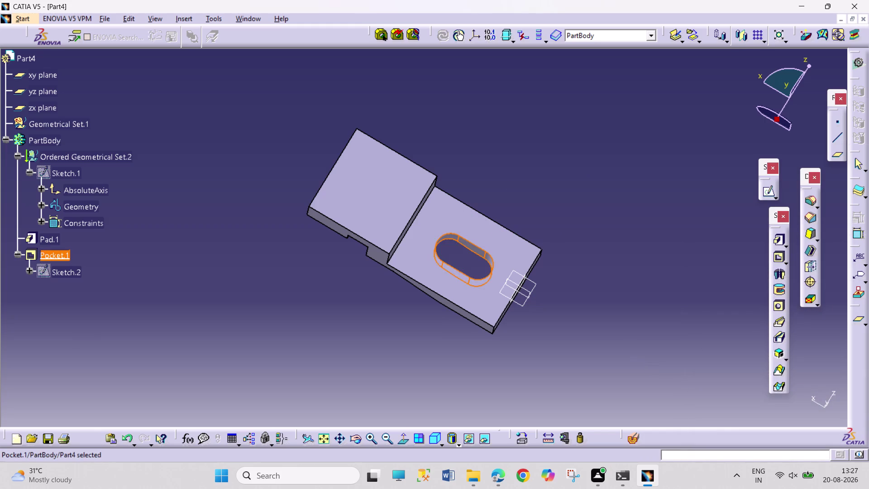
click(629, 351)
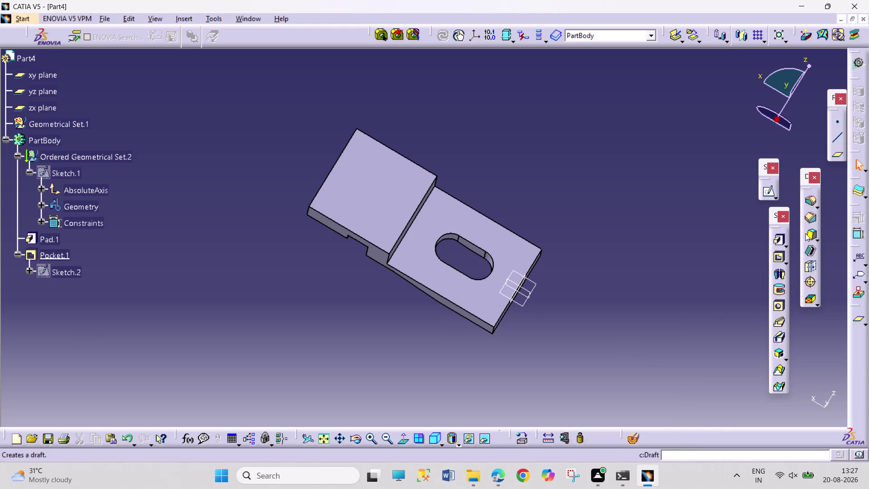
Chamfer the slot's top edge in Length1/Length2 mode, 2 mm by 1 mm.
click(808, 223)
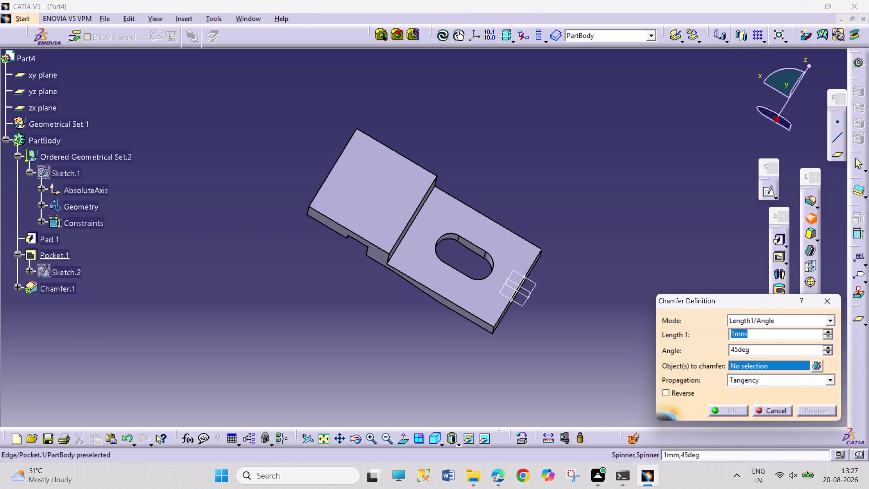
click(489, 274)
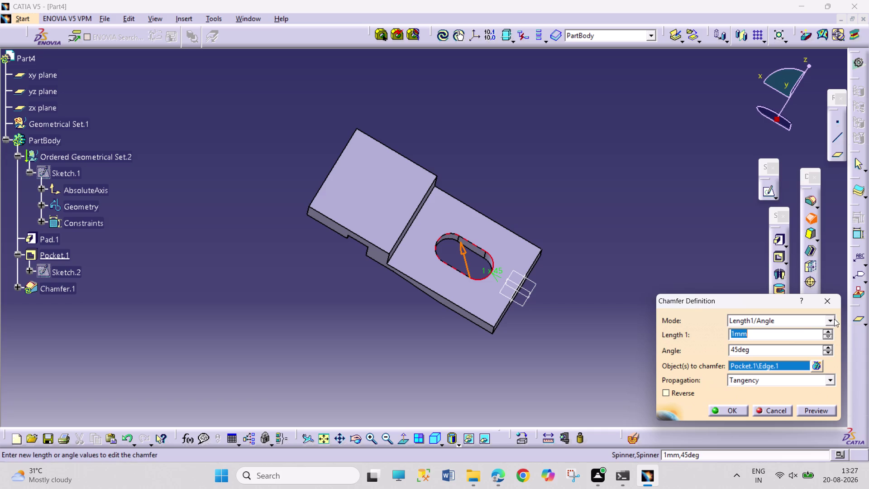
click(824, 320)
click(757, 338)
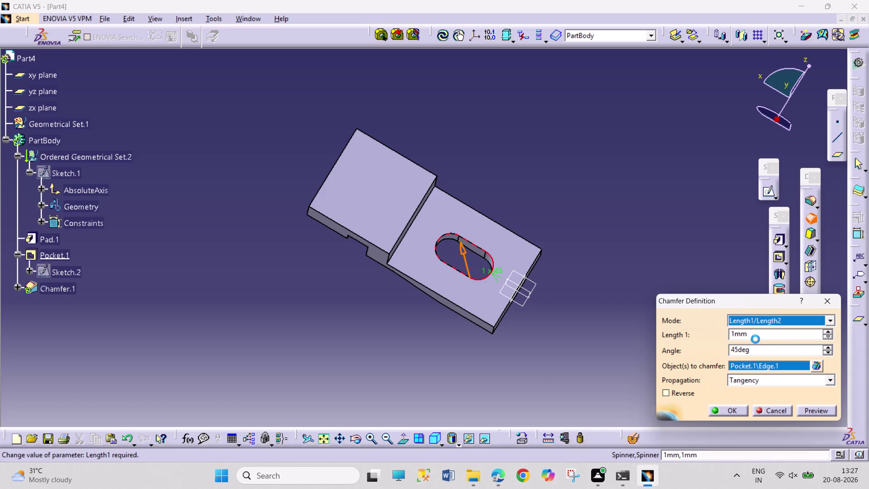
double_click(756, 332)
key(2)
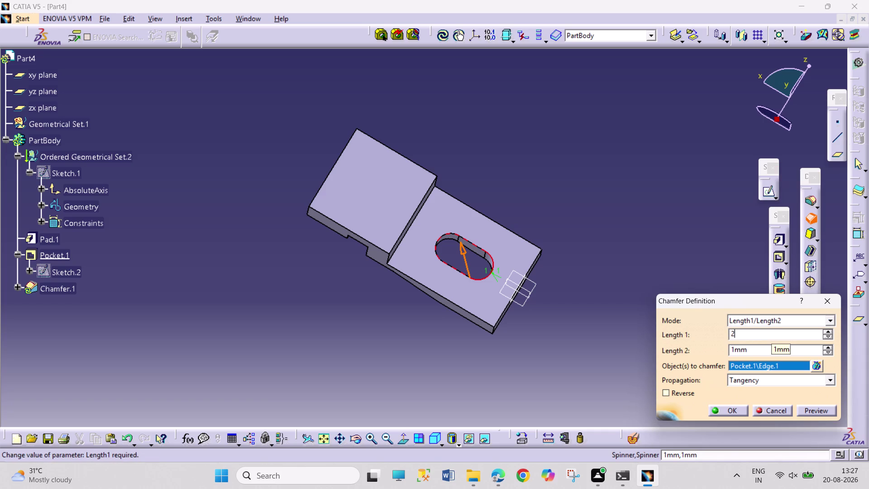
double_click(750, 349)
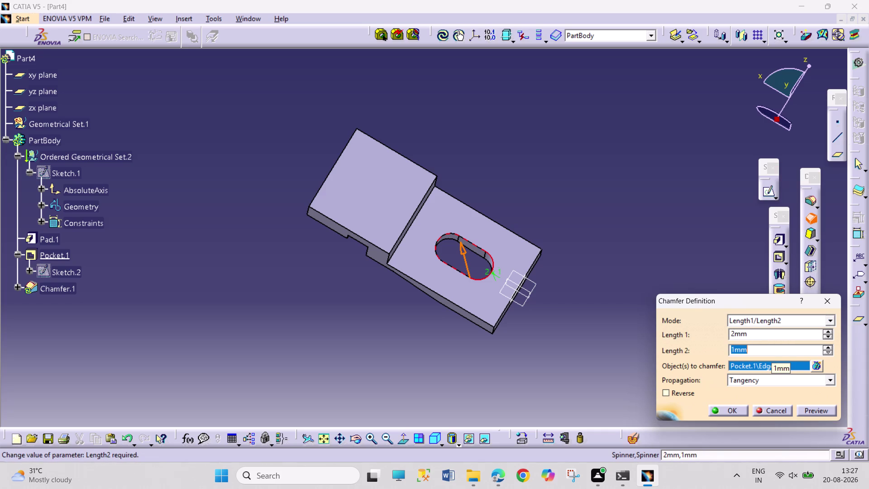
key(2)
key(Return)
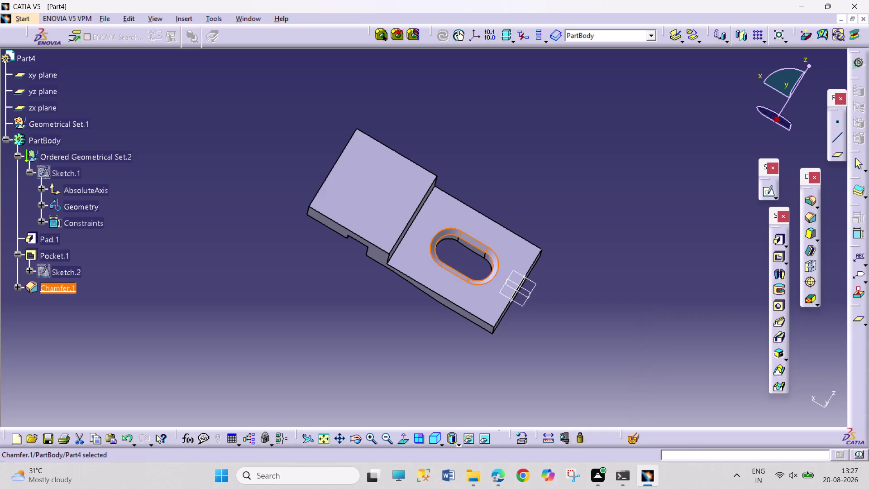
Start a new sketch on the block's top face.
click(578, 355)
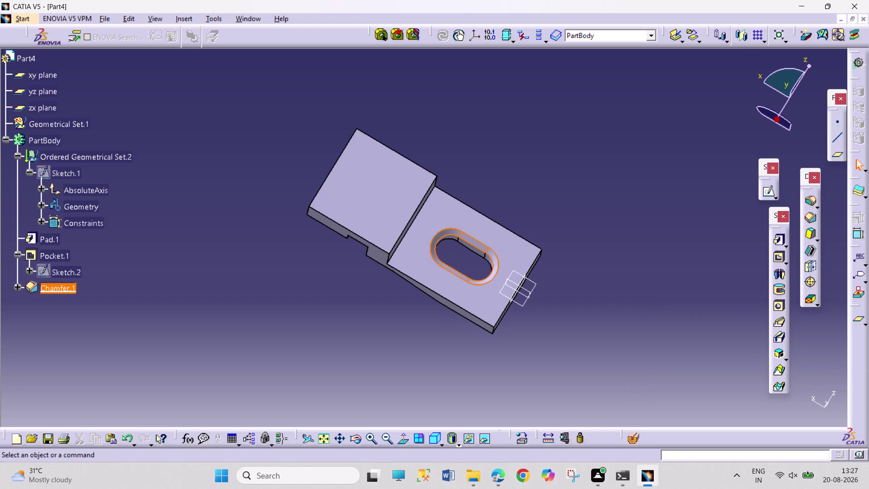
click(379, 195)
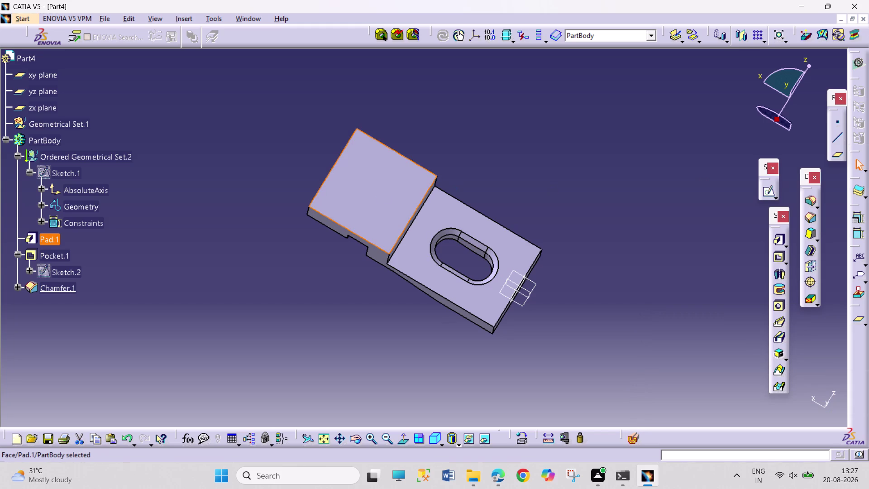
click(763, 193)
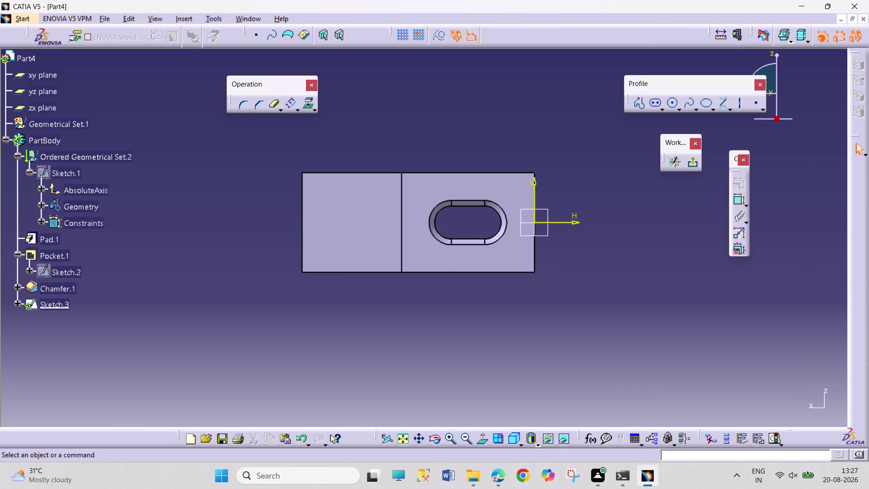
click(509, 249)
click(571, 324)
click(670, 101)
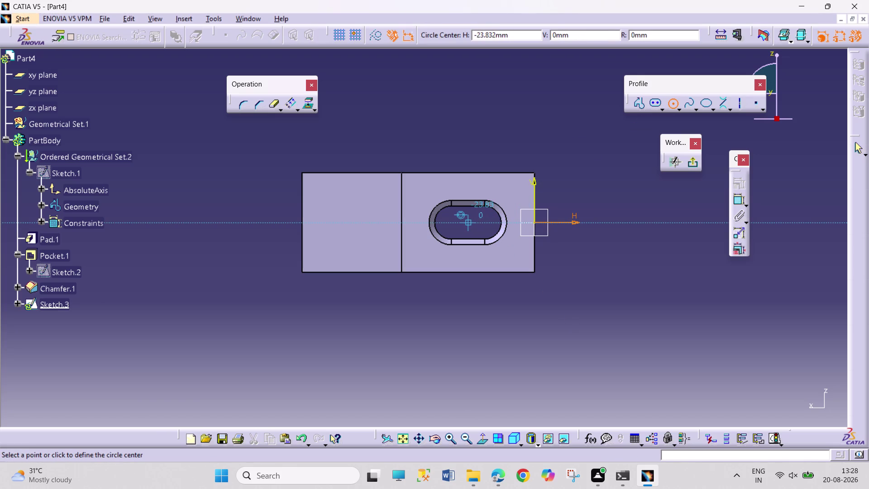
click(468, 223)
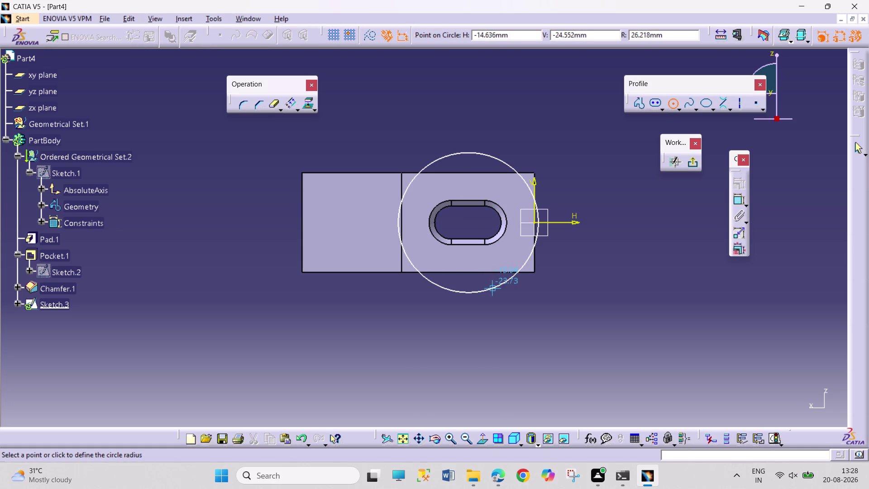
key(Escape)
key(Escape)
key(Escape)
key(Escape)
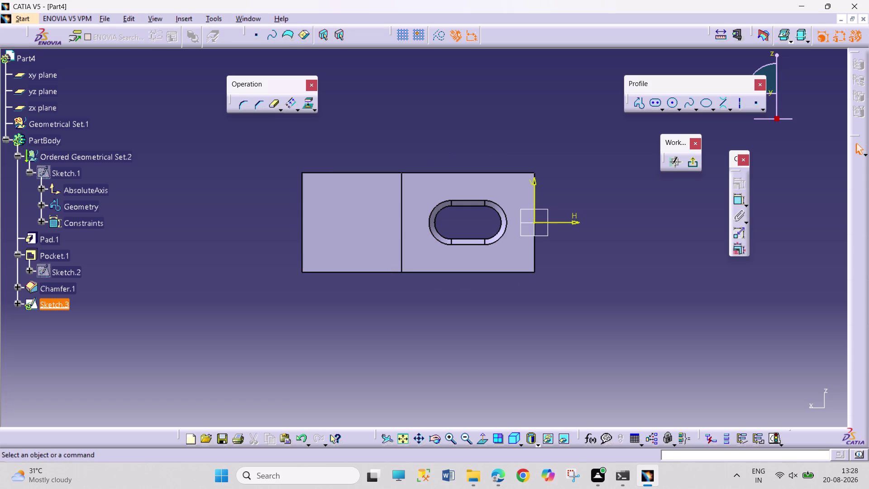
click(674, 102)
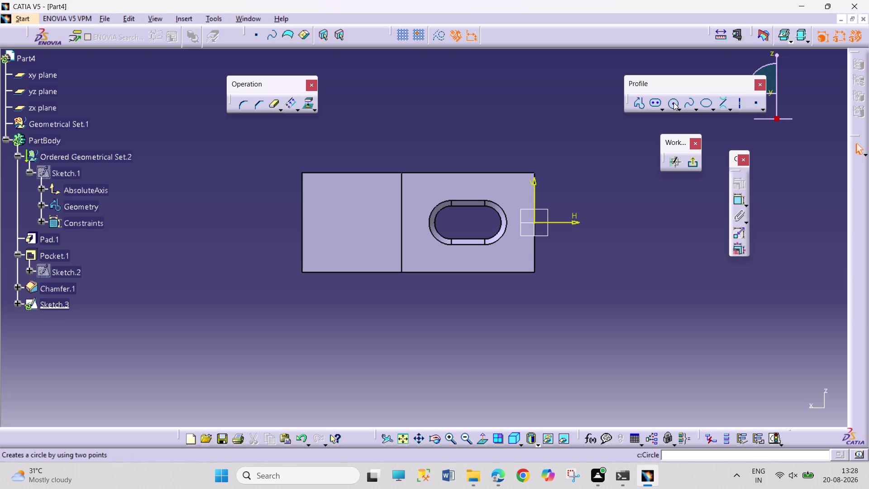
Draw a 36 mm diameter circle centred on the slot.
click(462, 224)
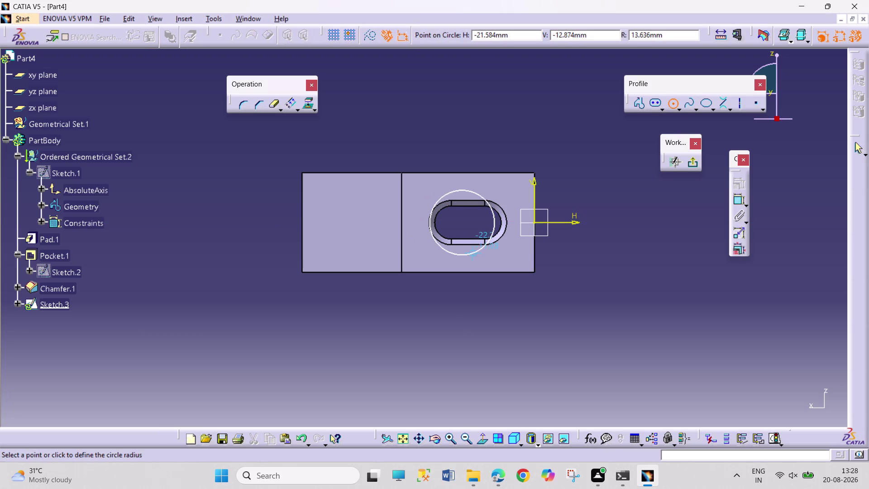
click(479, 271)
click(737, 202)
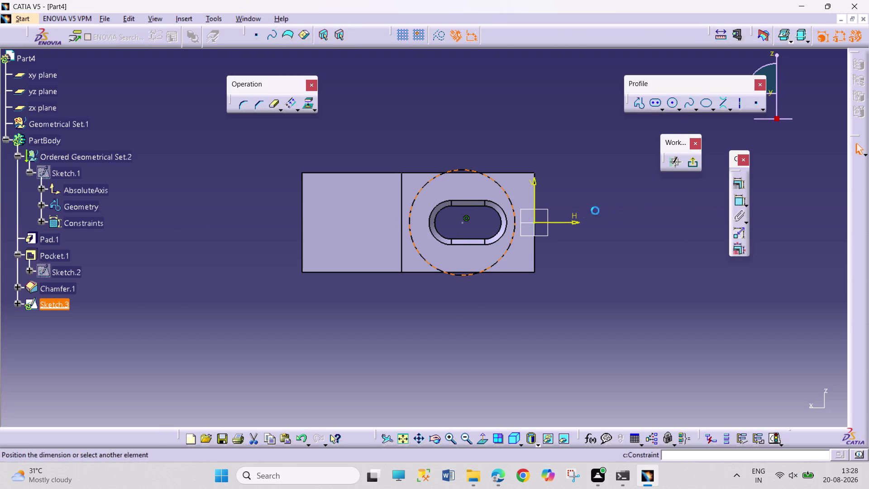
click(597, 211)
double_click(601, 208)
key(3)
key(6)
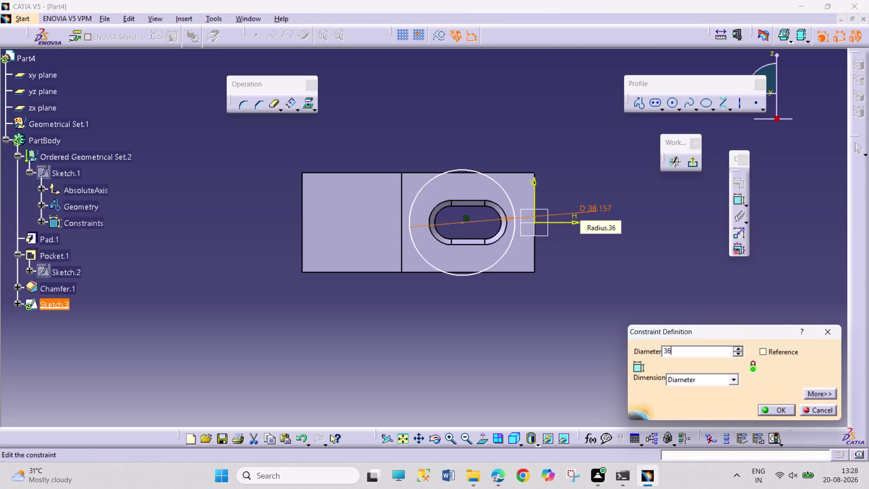
key(Return)
Make the 36 mm circle tangent to the block's right edge.
click(509, 242)
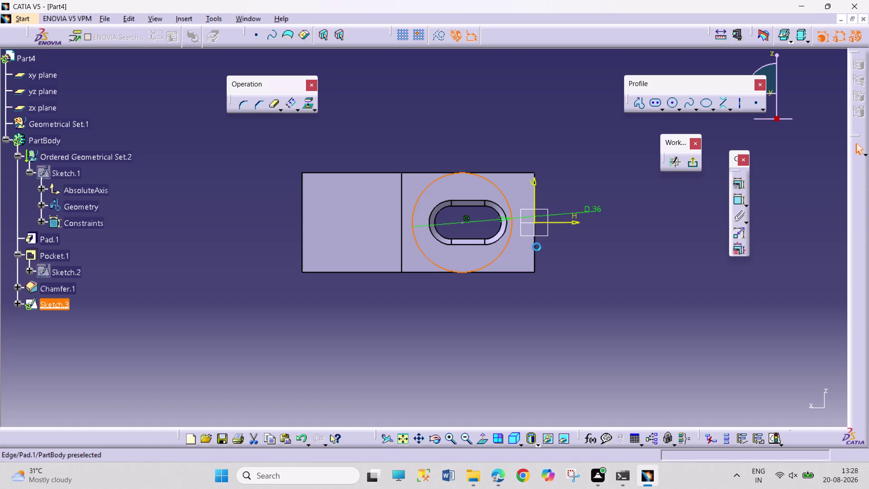
click(533, 245)
click(734, 187)
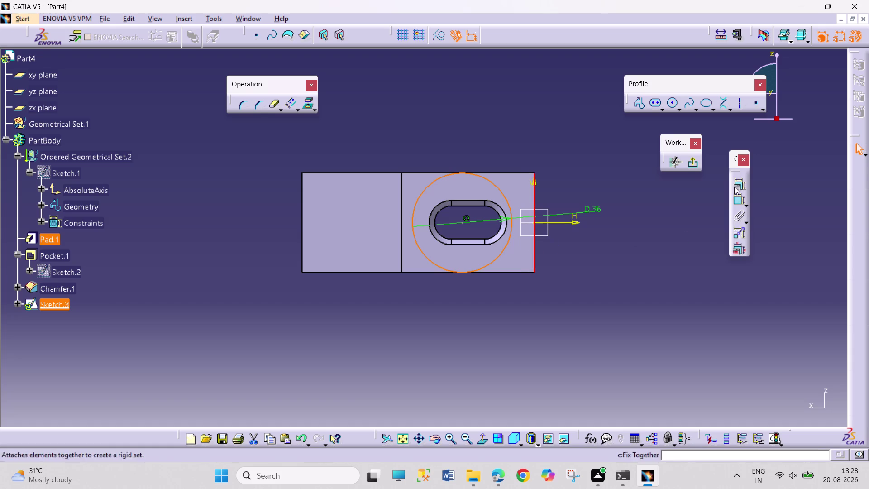
click(808, 325)
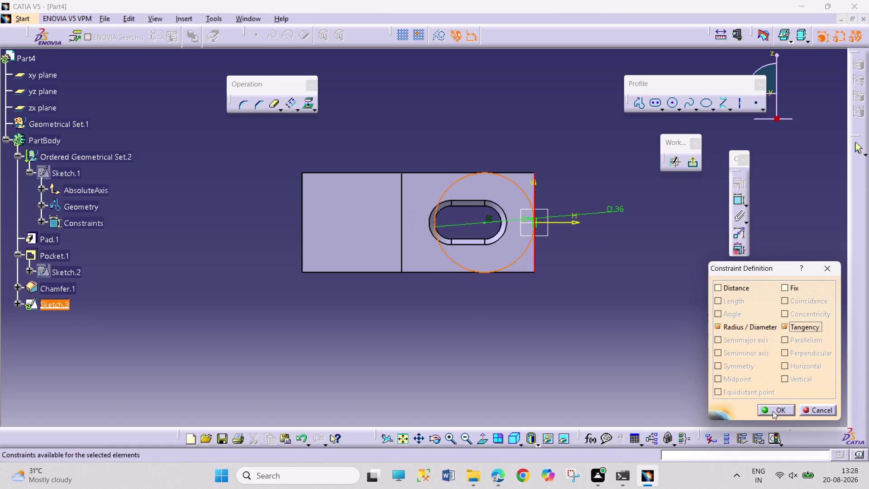
click(775, 408)
click(680, 352)
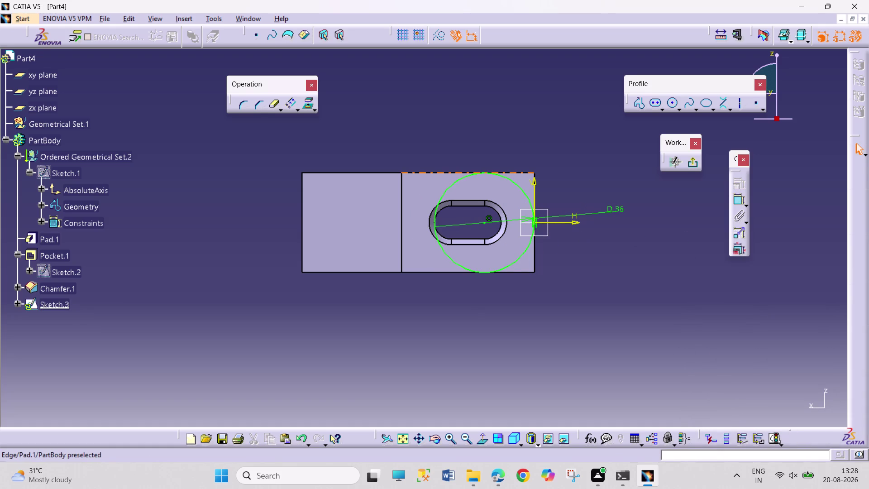
Project the block's top and bottom edges into the sketch.
click(519, 172)
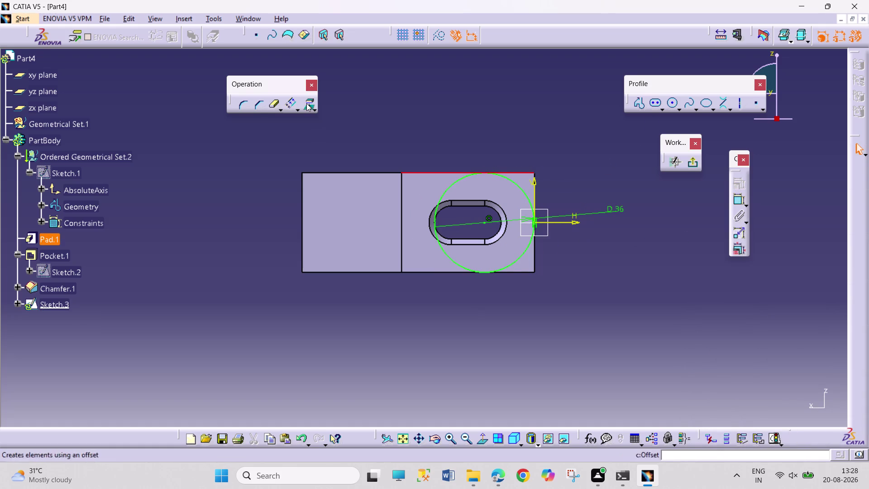
click(307, 103)
click(518, 361)
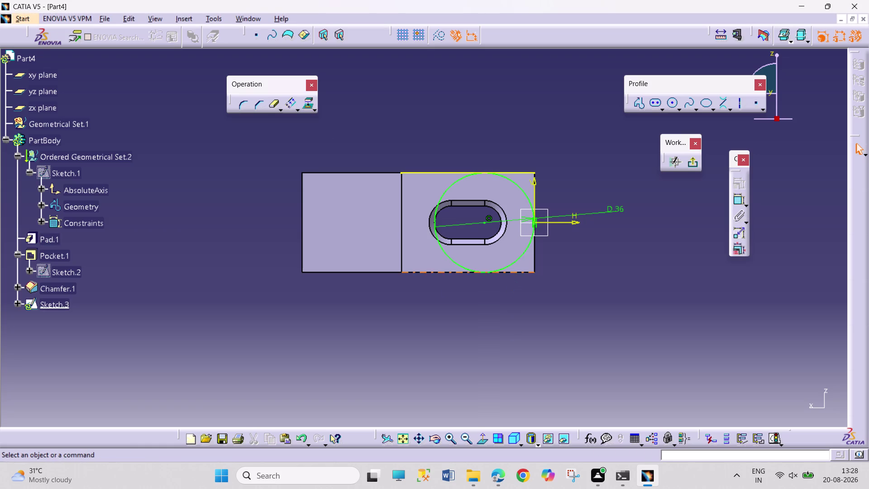
click(525, 272)
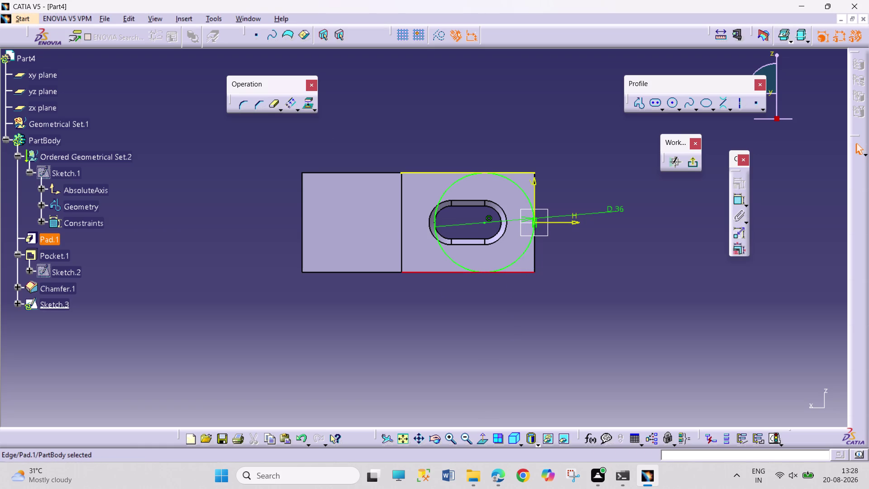
click(535, 256)
click(310, 104)
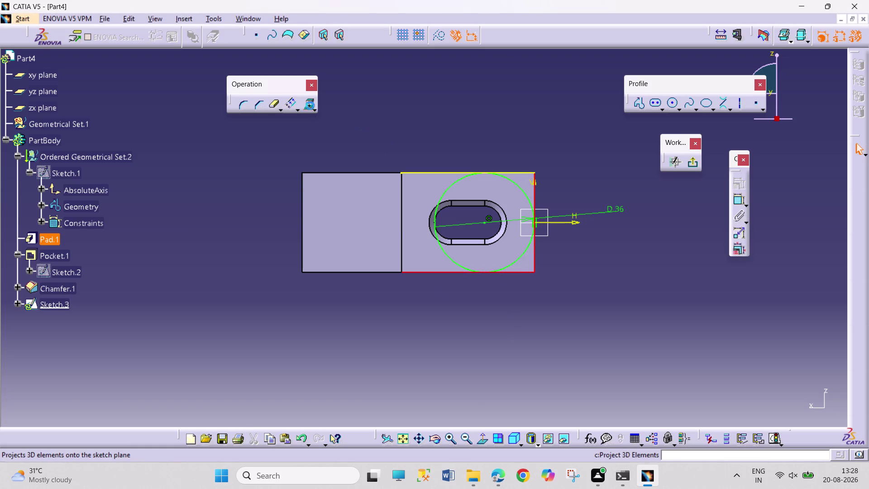
Quick Trim the circle down to the right-end arc and exit the sketch.
click(429, 134)
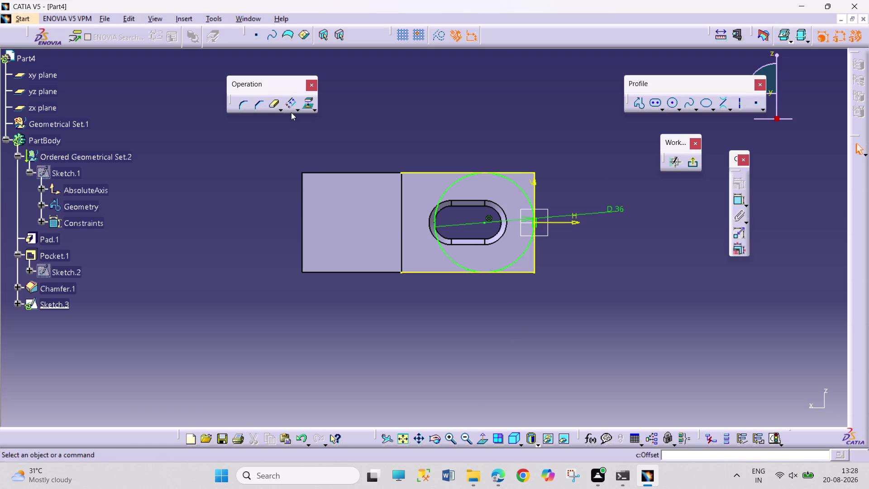
double_click(274, 100)
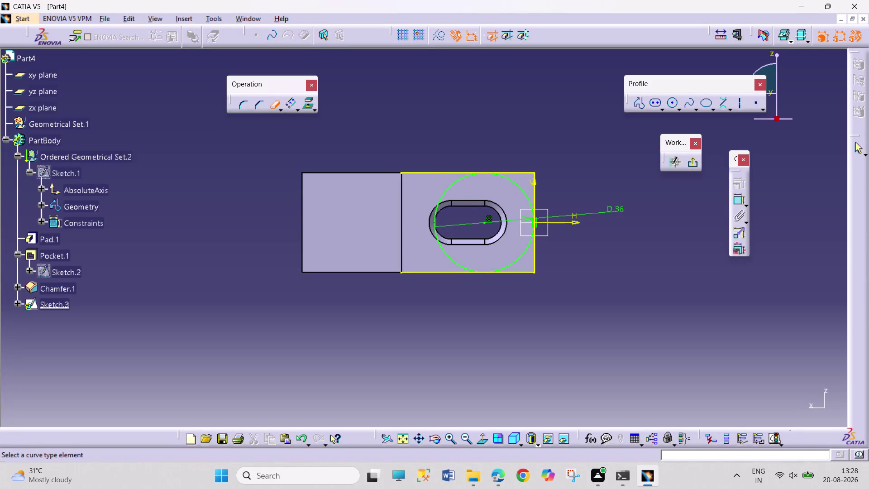
click(433, 173)
click(418, 272)
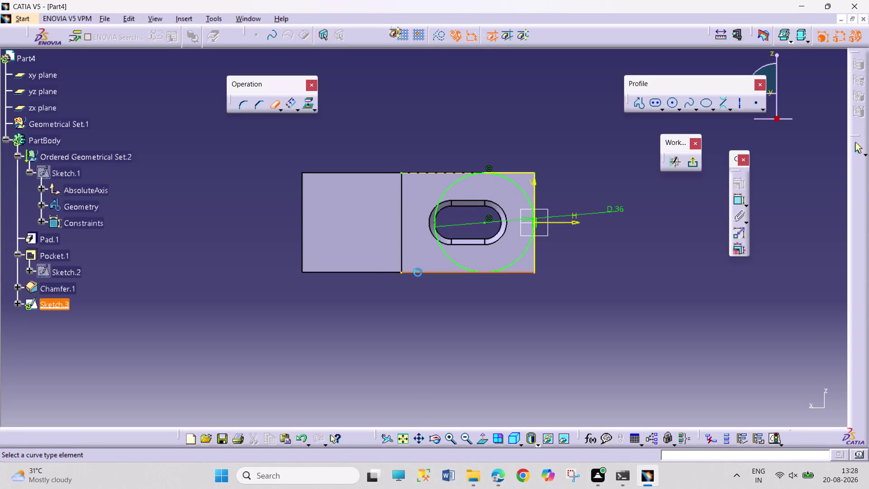
click(435, 215)
click(268, 106)
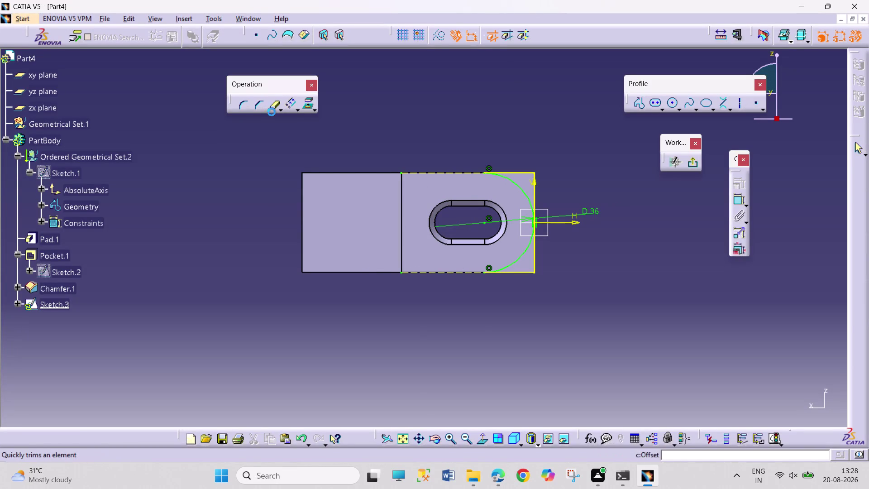
click(692, 167)
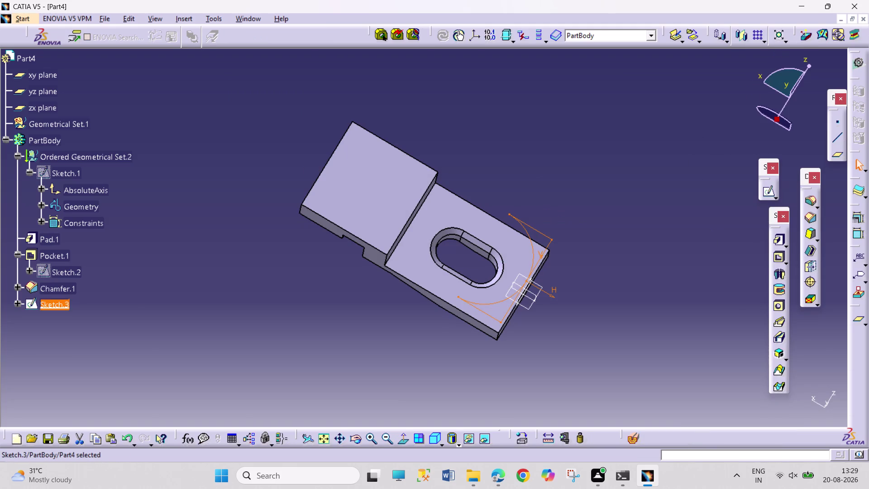
Try a pocket from the trimmed sketch, dismiss the self-intersection error, and cancel it.
click(777, 260)
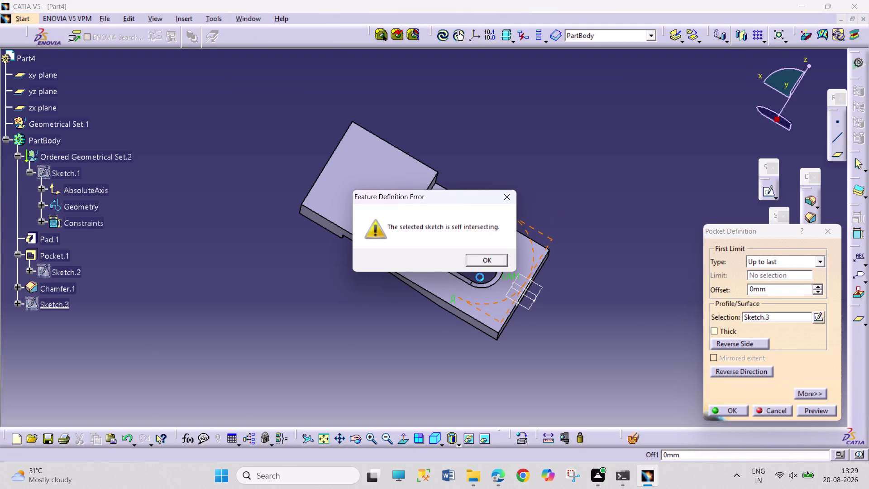
click(495, 258)
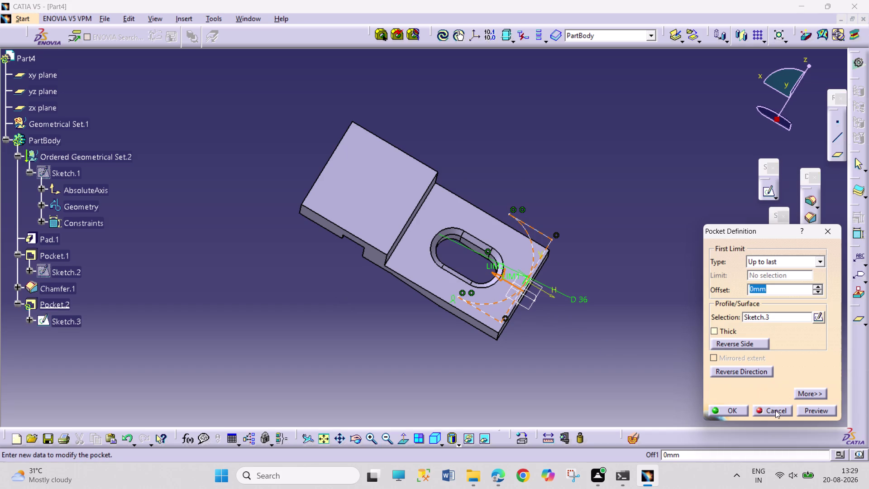
click(775, 410)
Reopen Sketch.3 and pan along the top edge to inspect the arc endpoints.
double_click(543, 235)
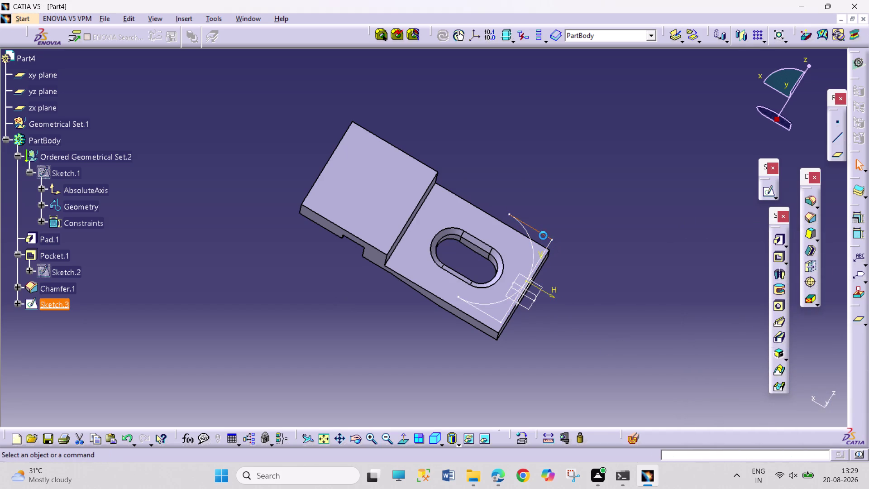
middle_drag(513, 273, 522, 111)
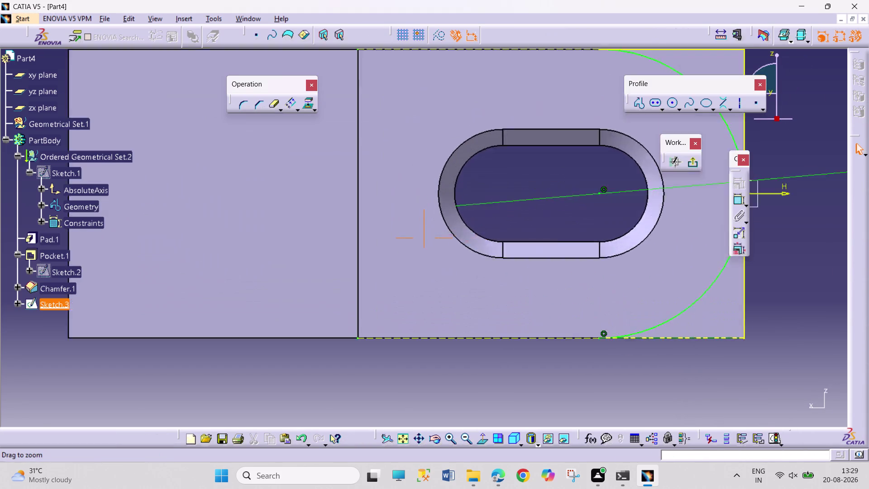
middle_drag(522, 111, 523, 103)
middle_drag(523, 120, 194, 385)
middle_drag(379, 217, 255, 418)
middle_drag(405, 250, 393, 271)
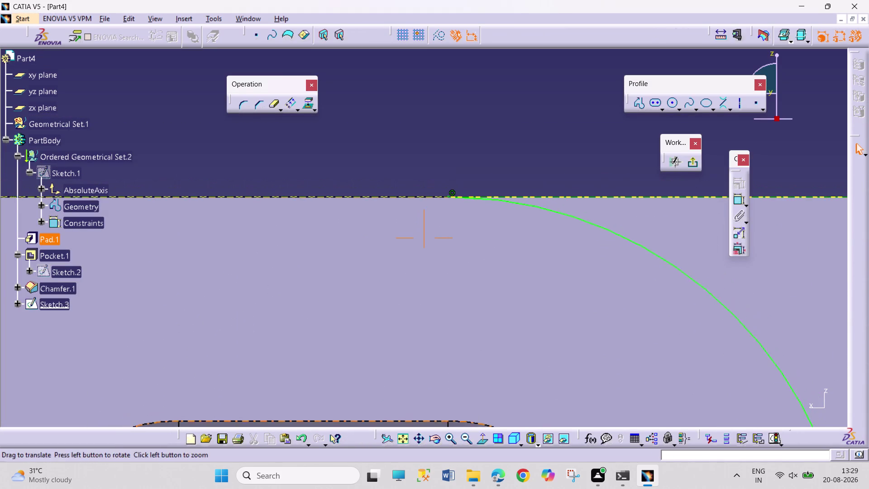
middle_drag(393, 271, 384, 279)
middle_drag(497, 286, 476, 188)
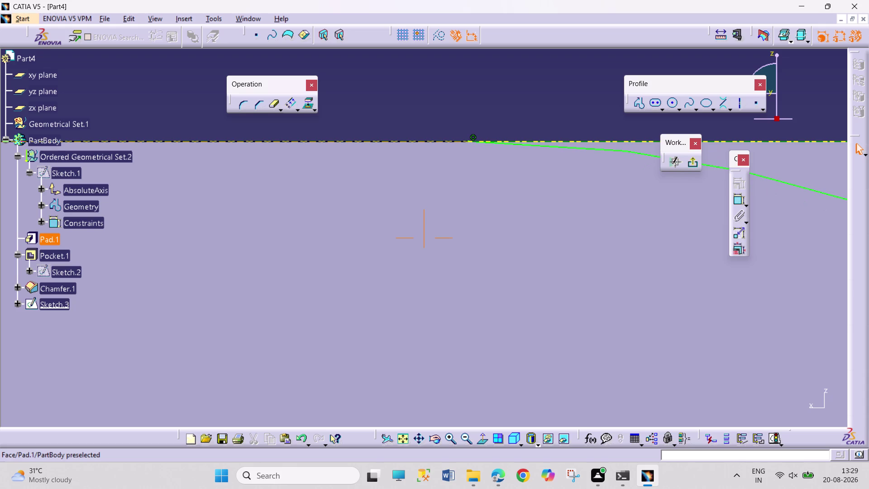
middle_drag(616, 239, 344, 458)
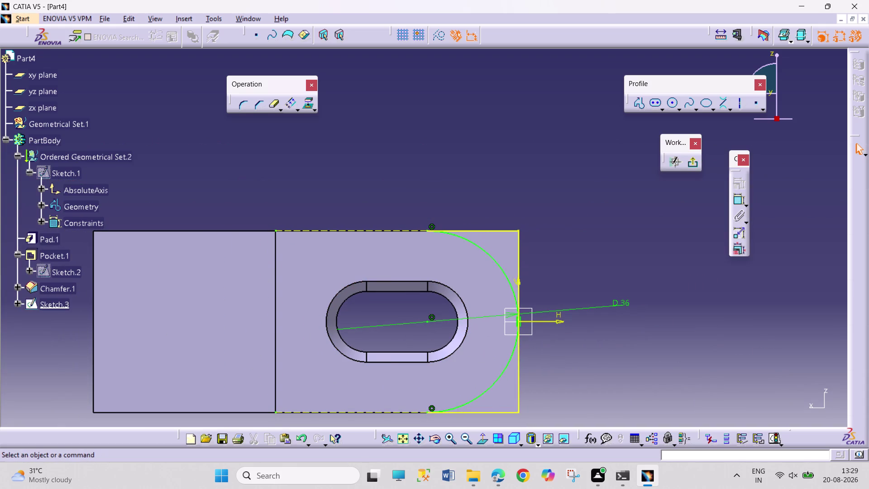
click(693, 166)
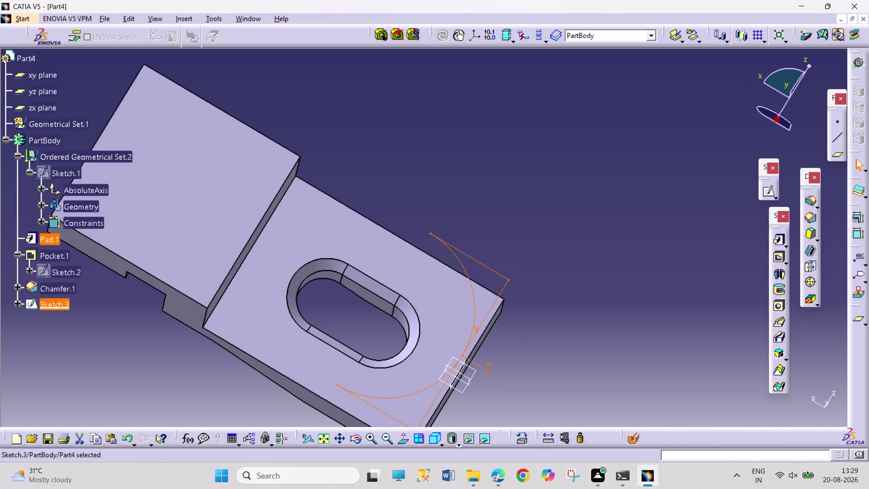
Undo the trimmed-arc sketch edits with repeated Ctrl+Z.
double_click(502, 275)
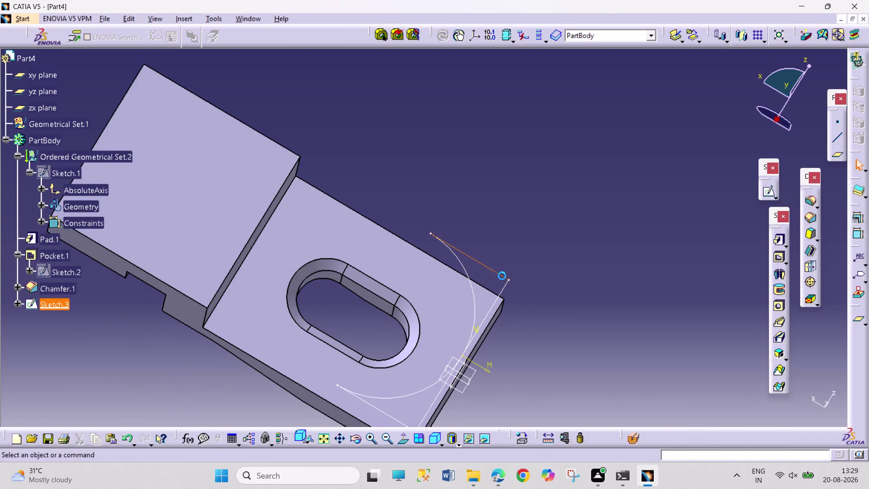
click(654, 297)
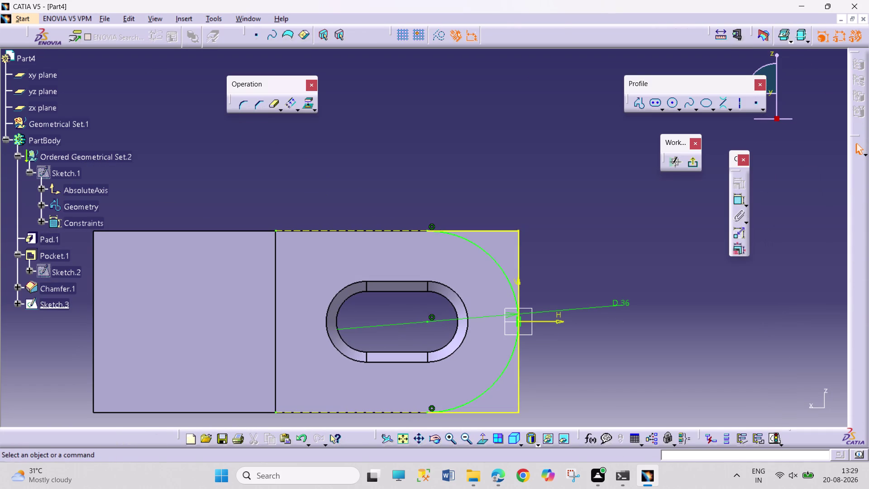
key(ctrl+z)
key(ctrl+z)
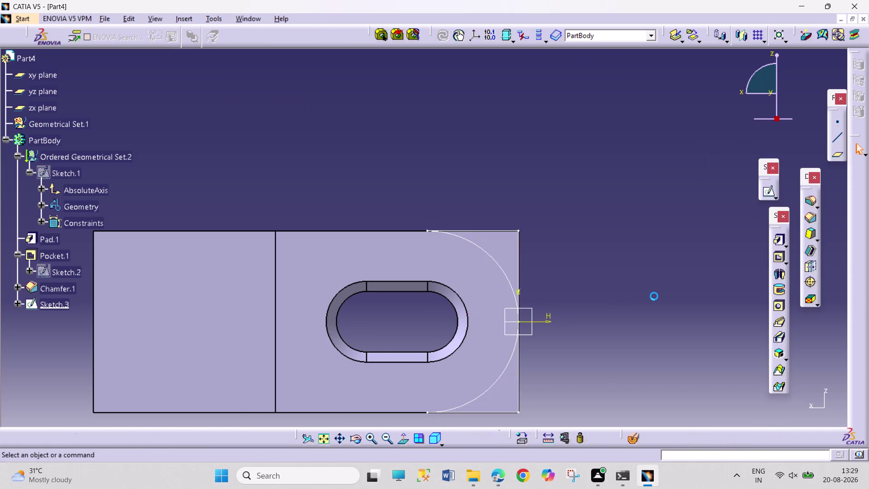
key(ctrl+z)
key(ctrl+z)
key(ctrl+z)
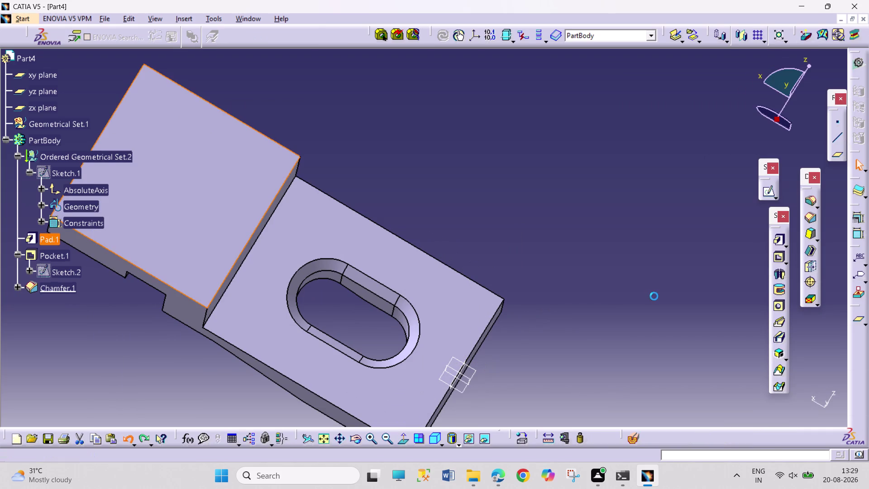
key(ctrl+y)
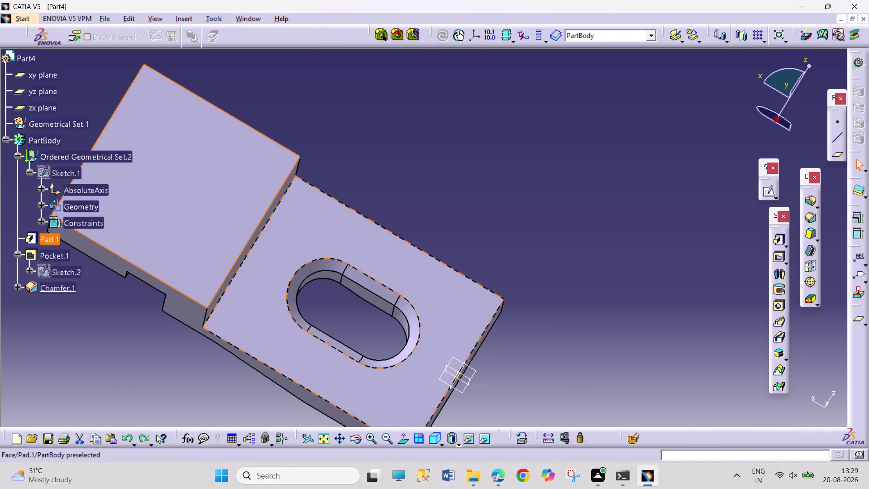
click(467, 310)
Sketch a circle on the slot centre on the top face, dimensioned to 36 mm diameter.
click(763, 191)
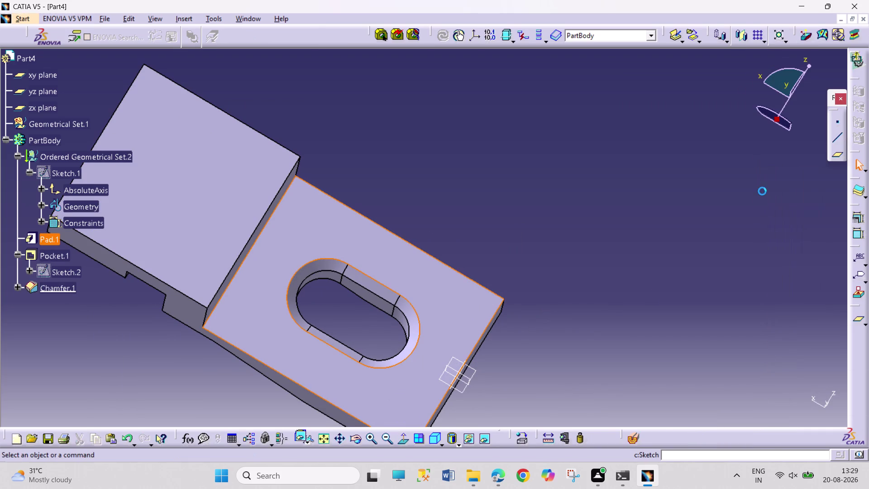
click(673, 103)
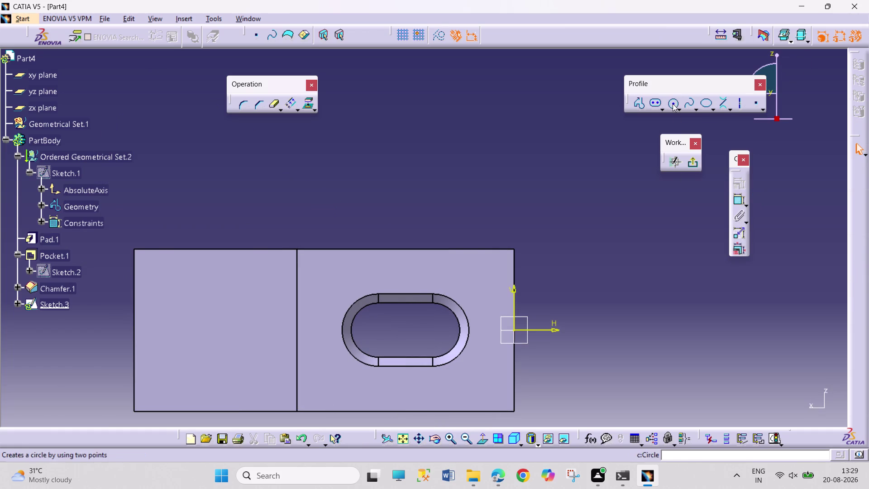
click(403, 328)
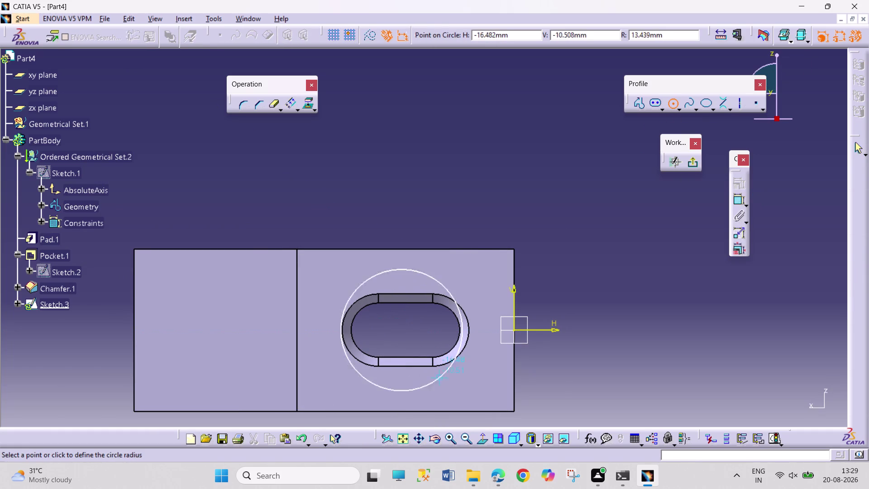
click(449, 381)
click(735, 202)
click(610, 277)
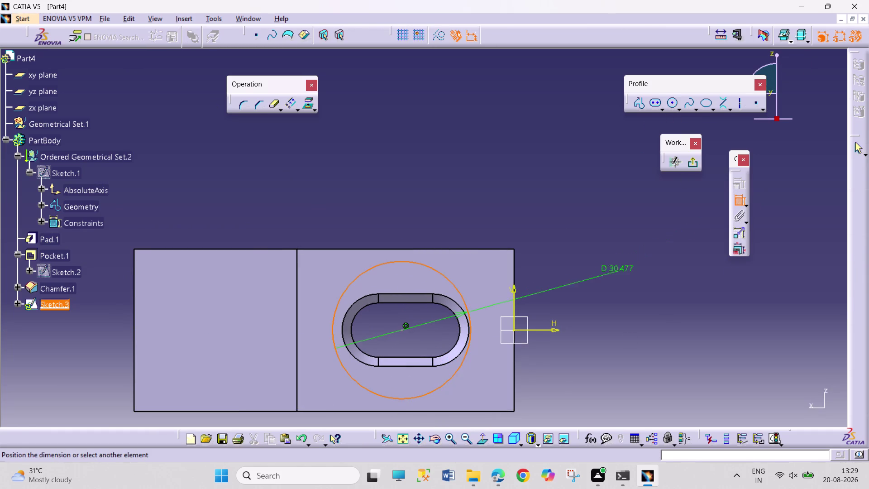
double_click(618, 273)
text(36)
key(Return)
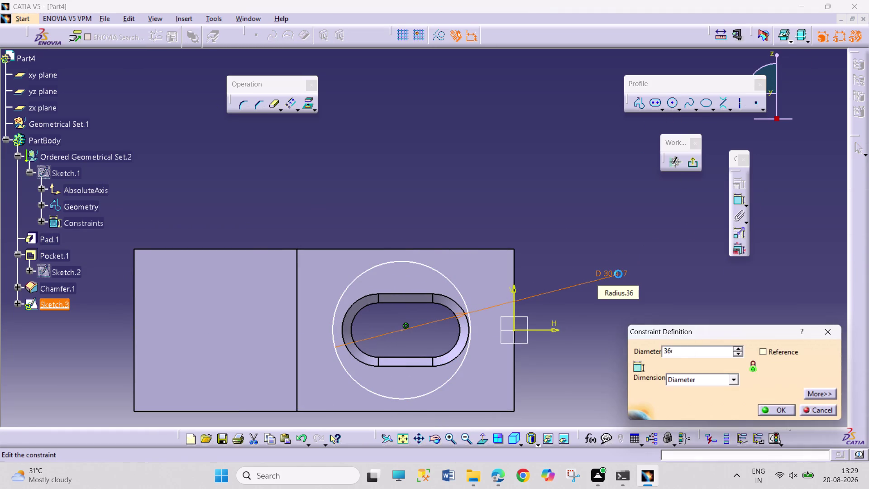
click(701, 294)
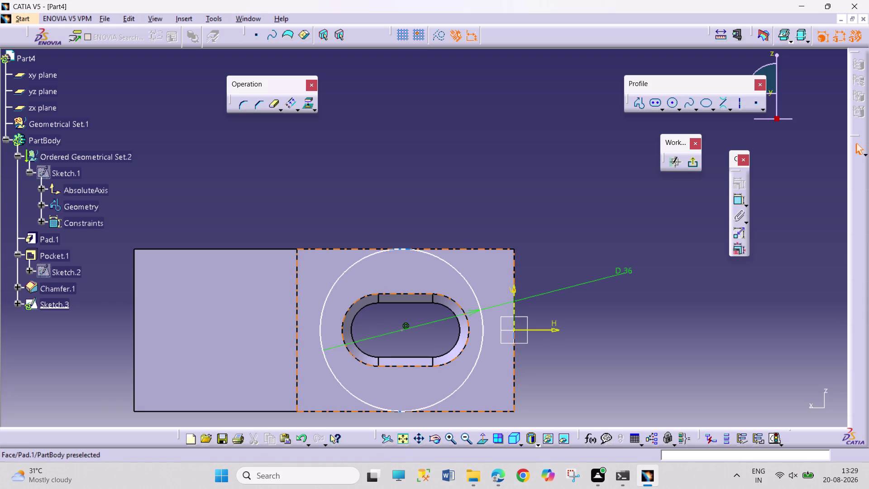
Constrain the circle tangent to the plate's right edge and exit the sketch.
click(480, 348)
click(514, 358)
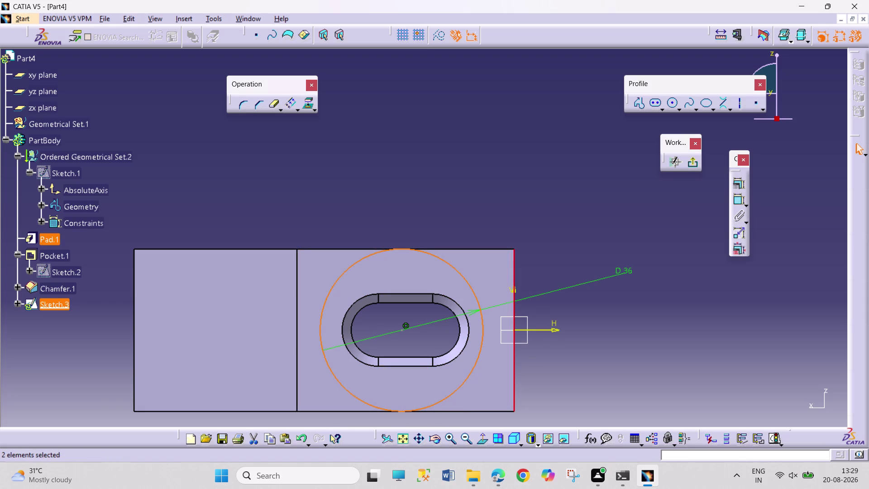
click(736, 181)
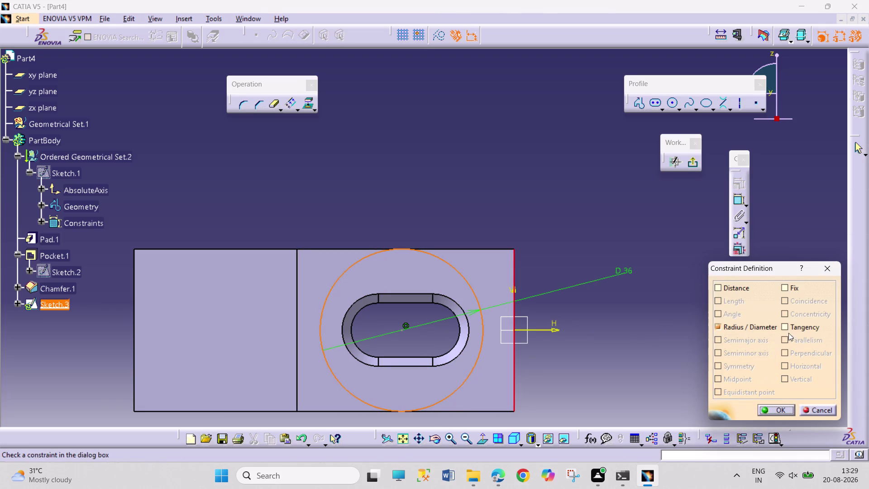
click(793, 322)
click(769, 410)
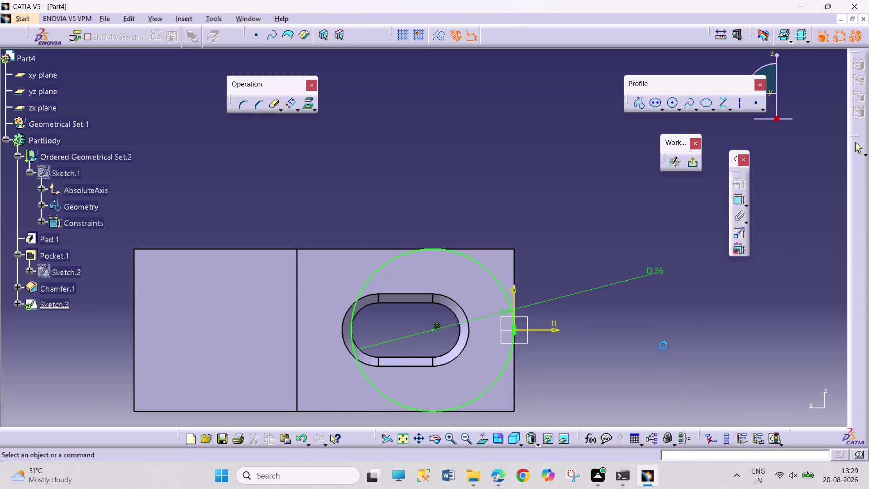
click(663, 345)
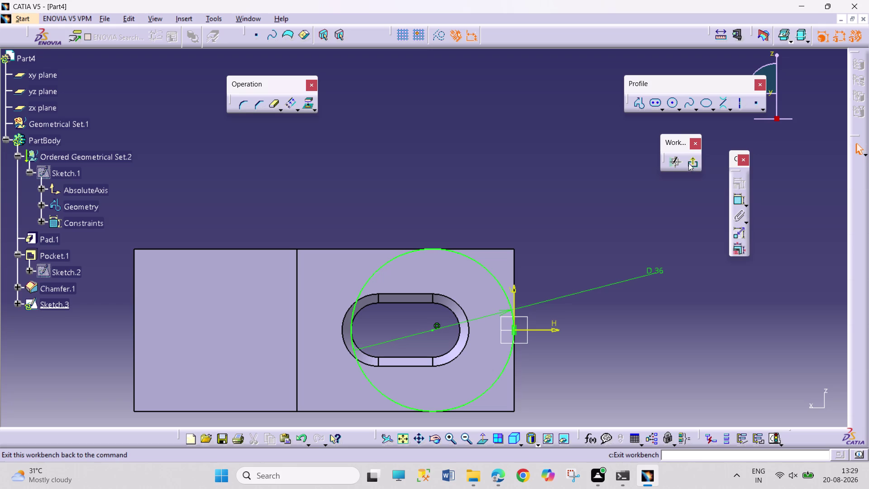
click(693, 163)
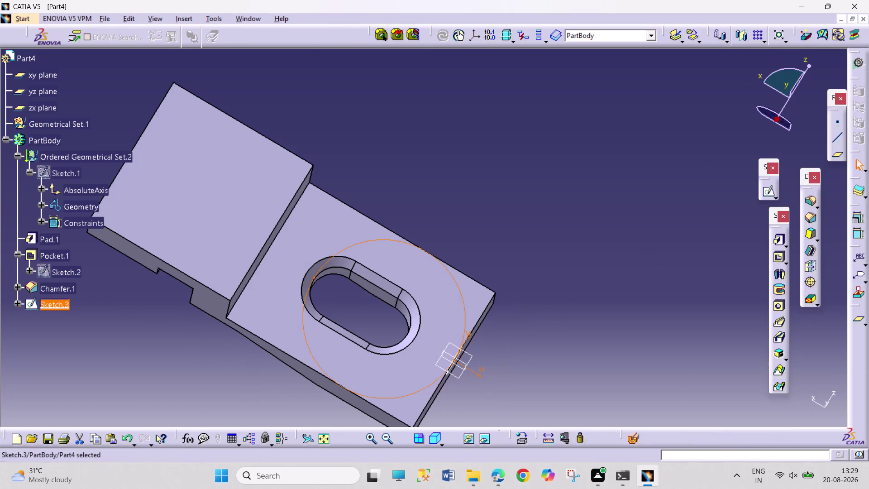
Cancel the trial pocket from the 36 mm circle and reopen Sketch.3 in the Sketcher.
click(780, 256)
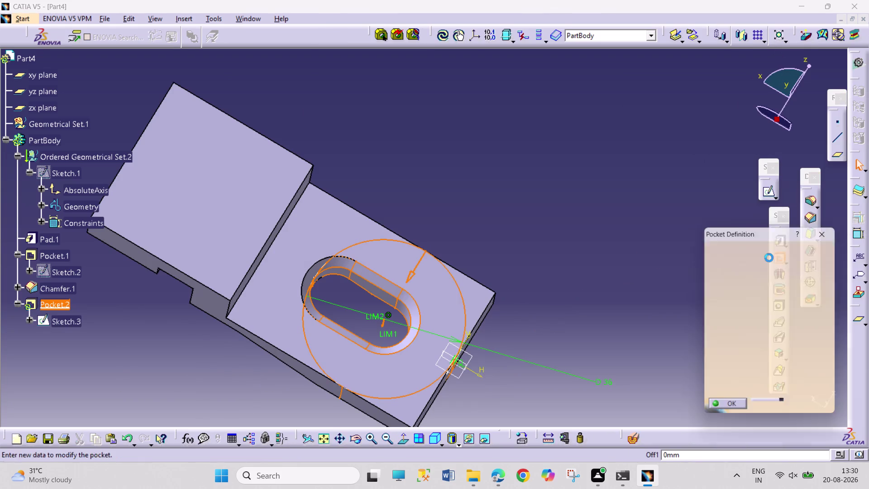
click(748, 342)
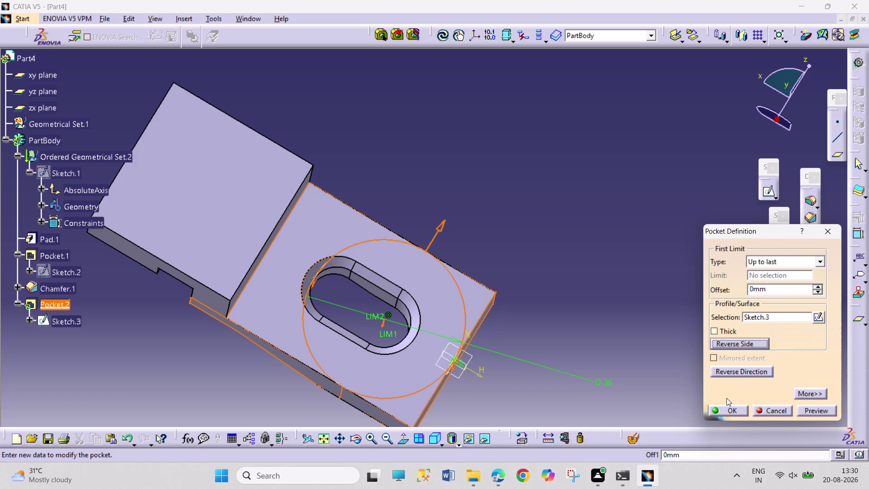
click(769, 411)
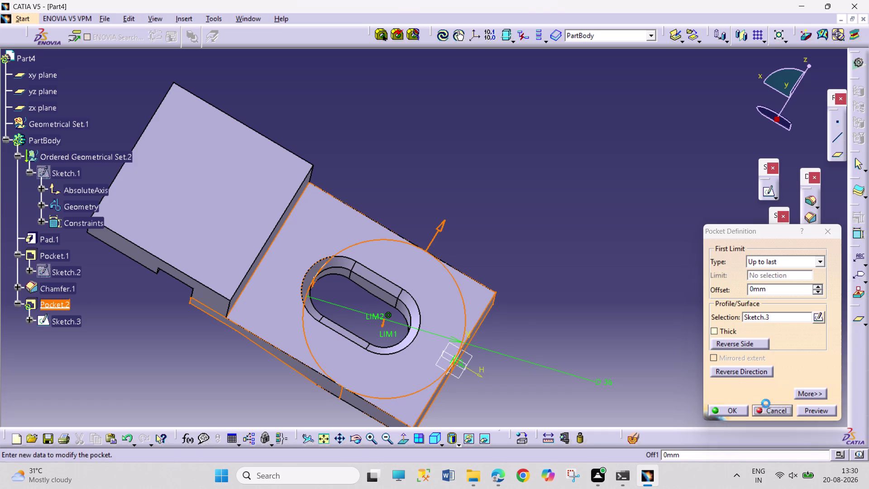
click(700, 349)
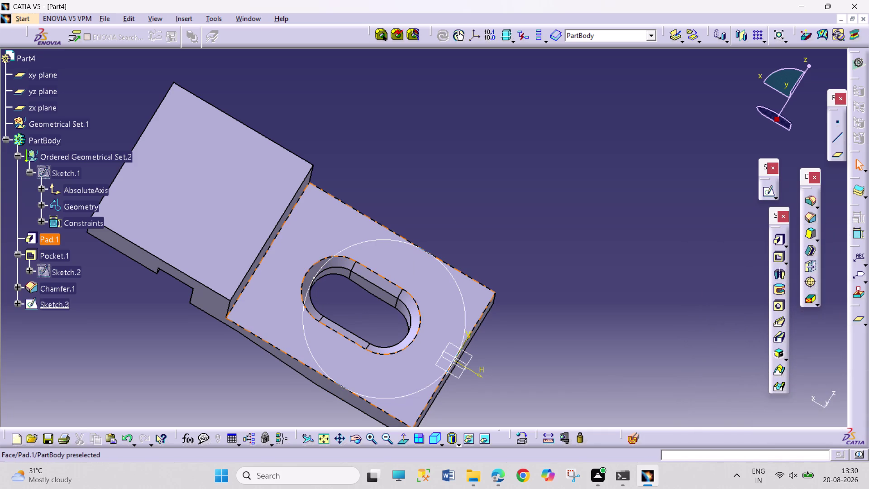
double_click(463, 299)
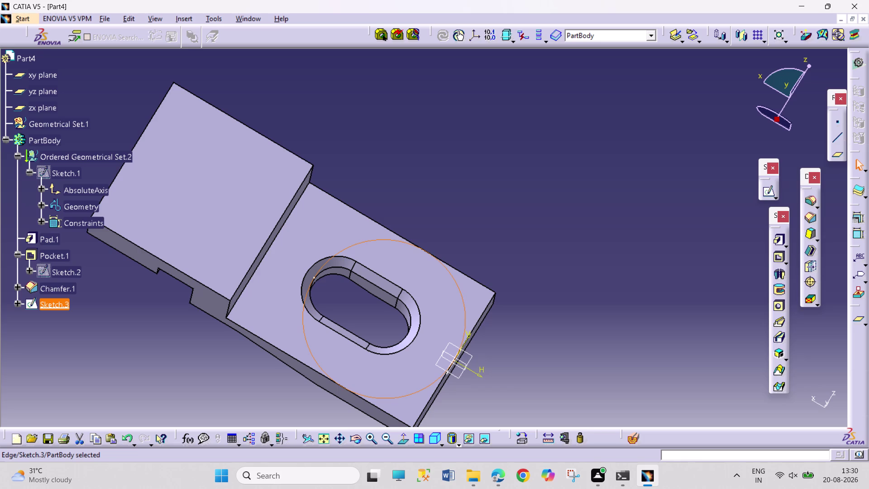
double_click(462, 299)
double_click(56, 306)
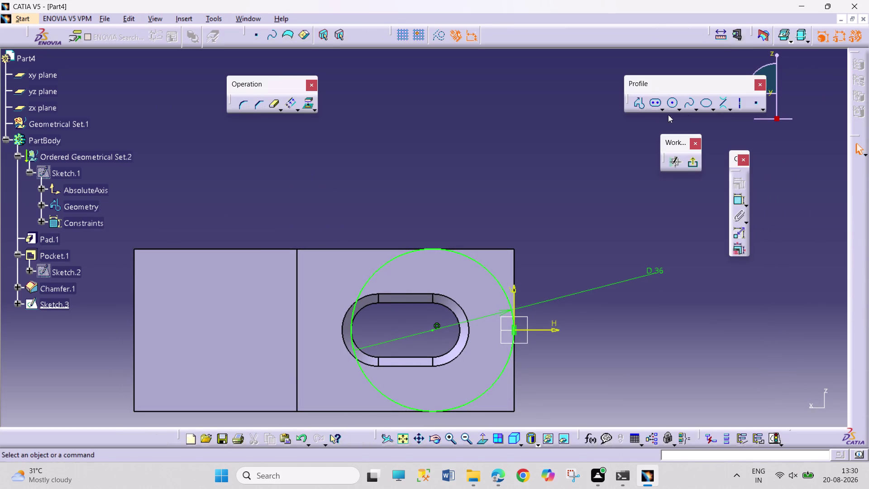
Draw a horizontal line above the part in Sketch.3.
click(723, 103)
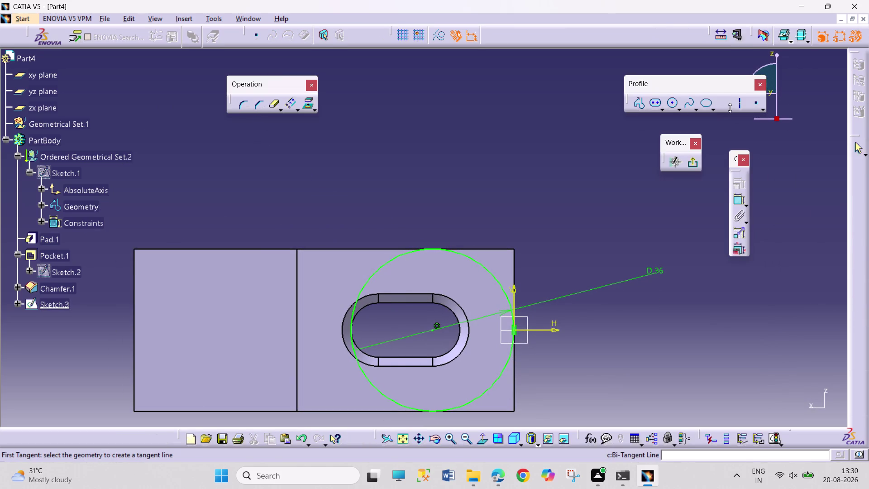
click(730, 107)
click(745, 116)
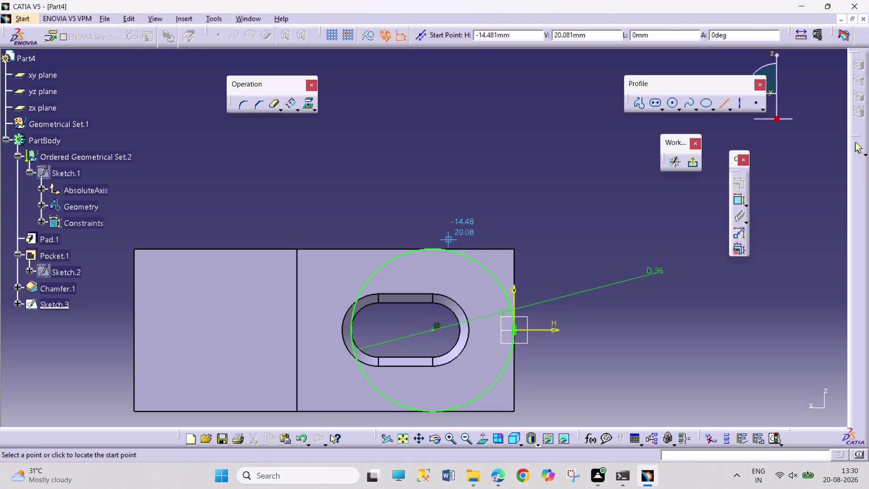
click(425, 231)
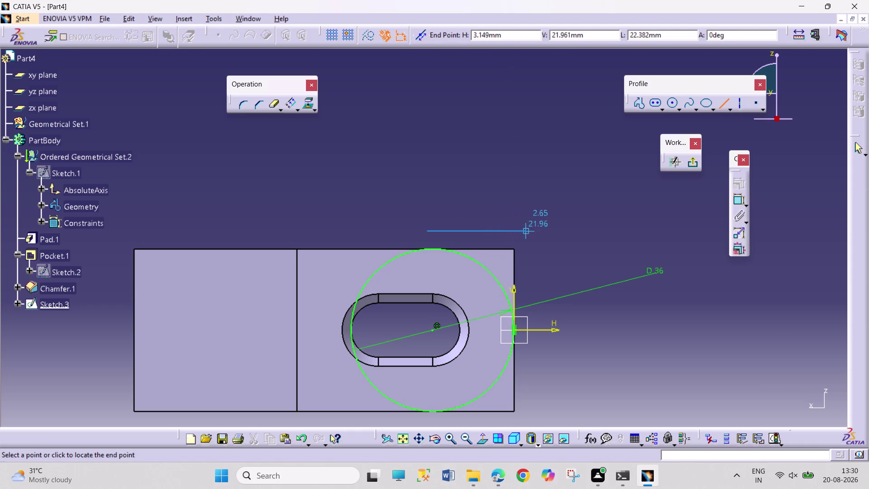
click(516, 231)
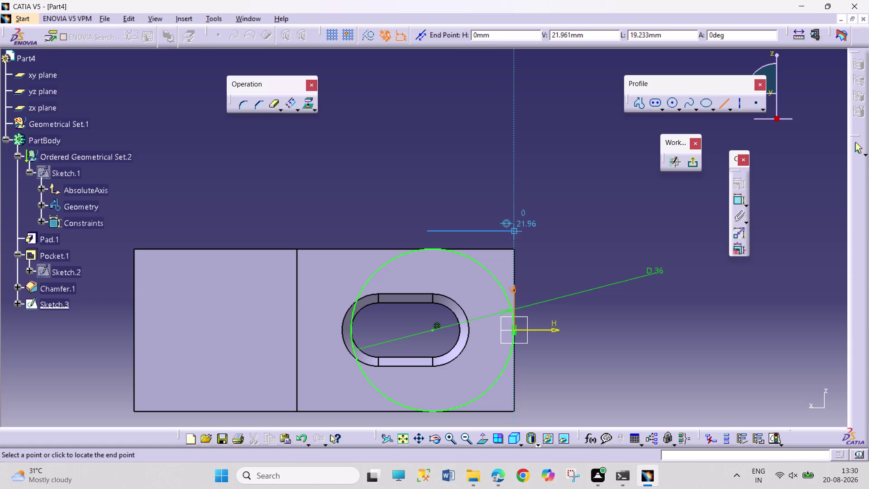
click(593, 266)
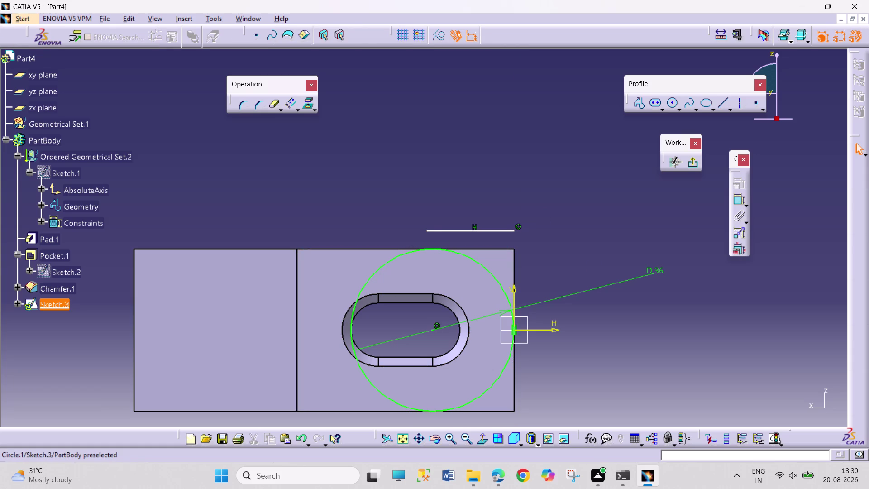
Constrain the new line tangent to the 36 mm circle.
click(427, 230)
click(454, 249)
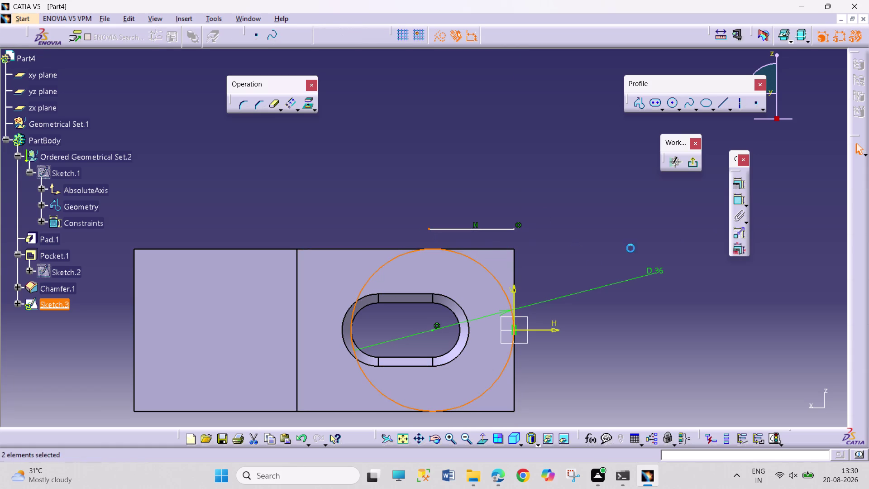
click(741, 184)
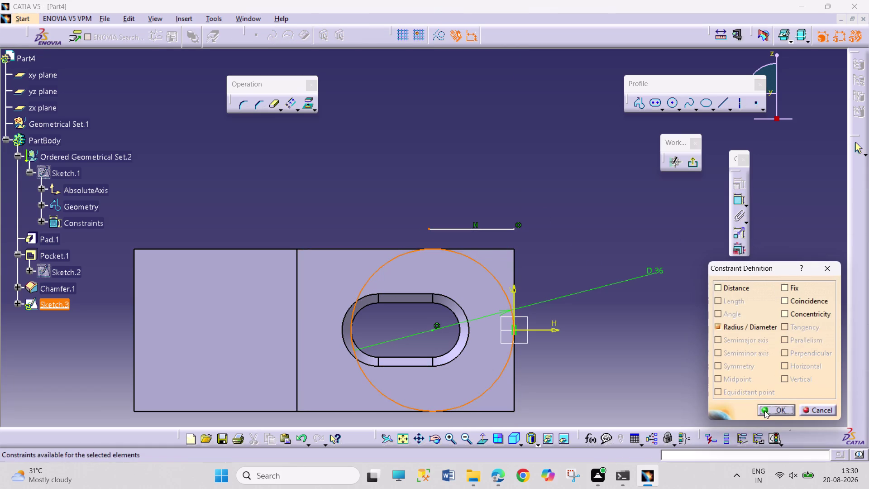
click(765, 409)
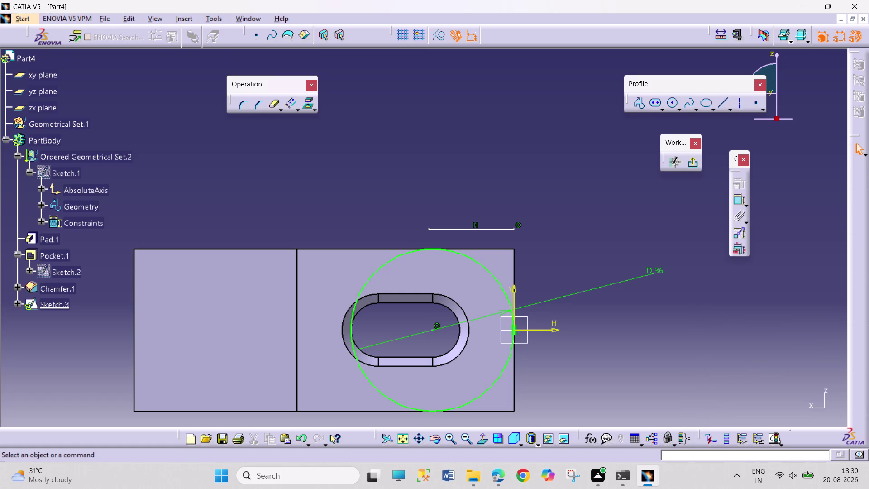
click(654, 337)
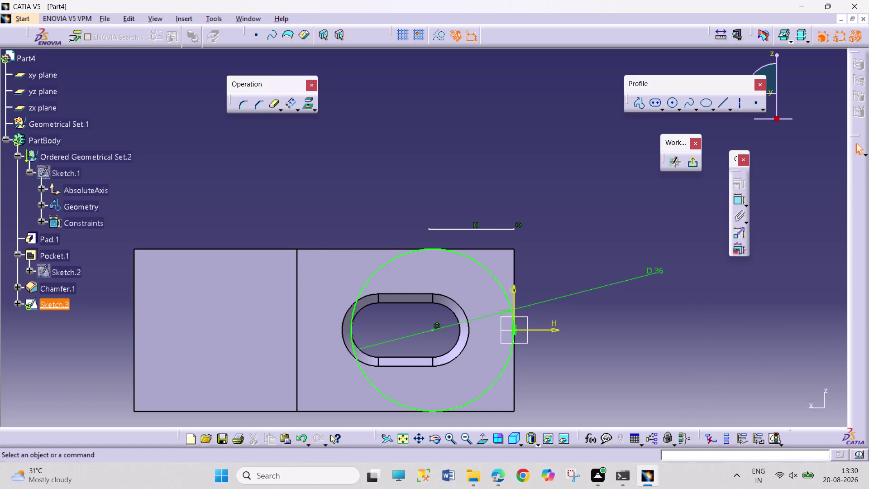
click(448, 230)
click(469, 258)
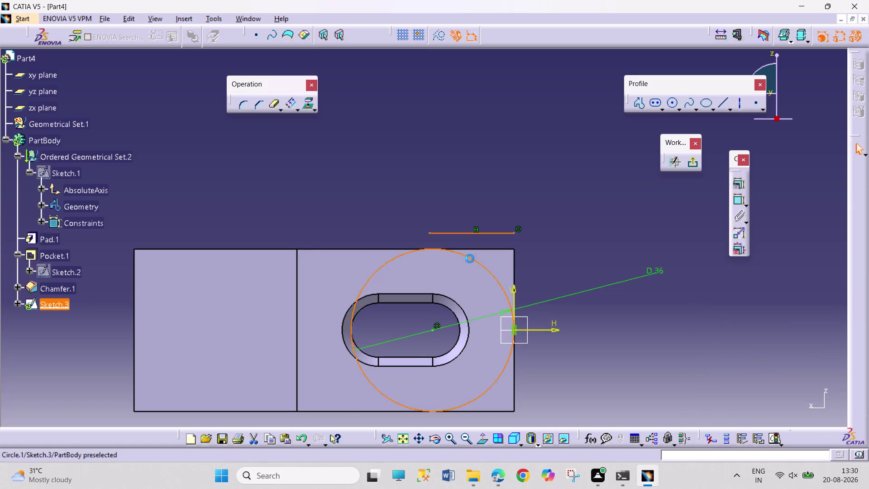
click(741, 183)
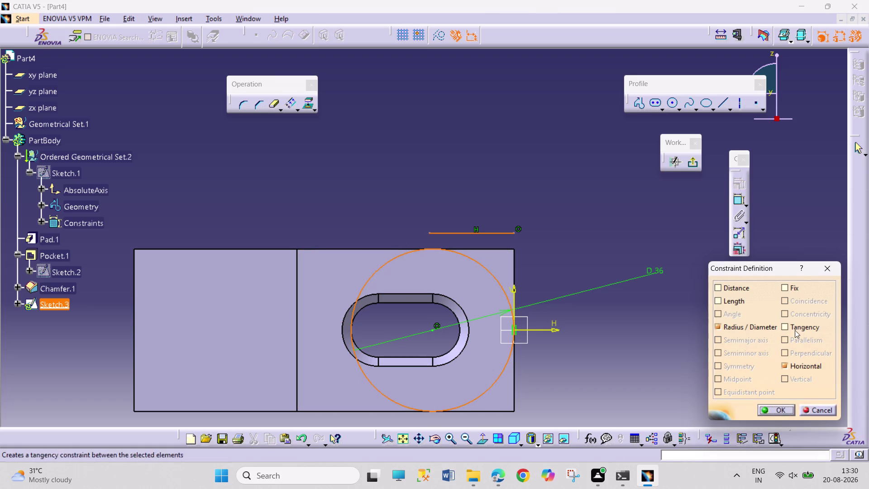
click(795, 330)
click(772, 406)
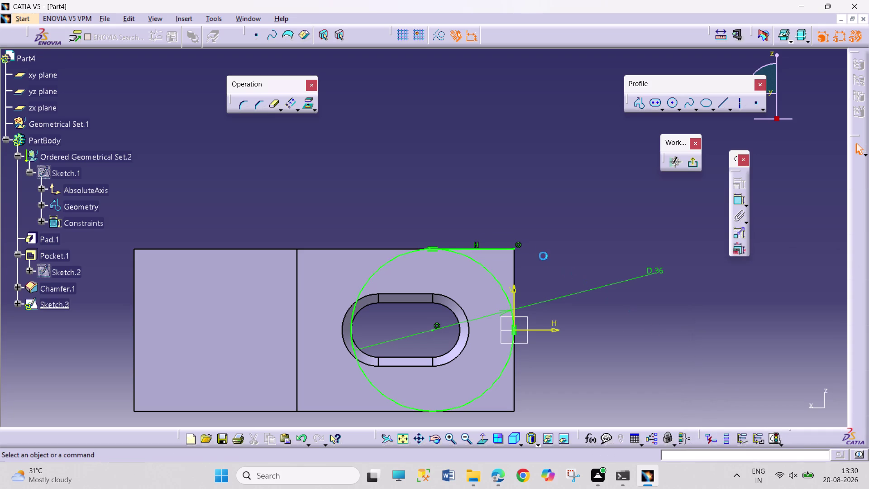
Drag the line's end onto the part's top-right corner along the top edge.
drag(504, 251, 547, 254)
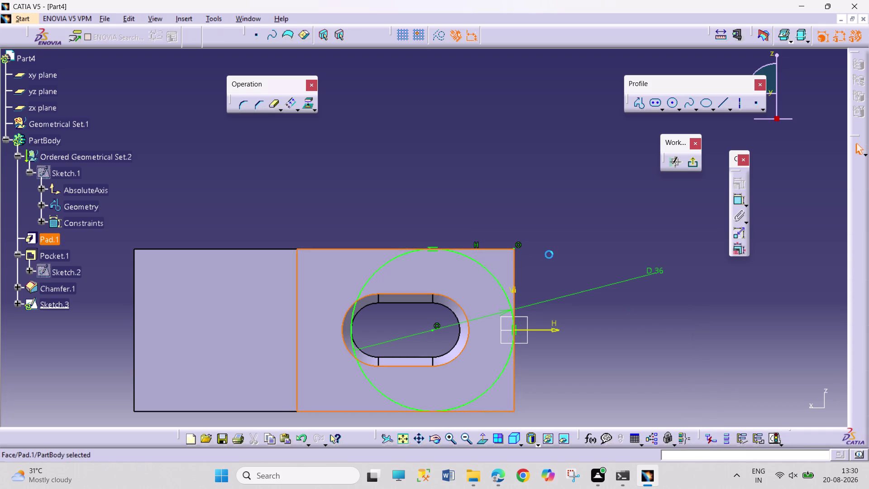
drag(547, 254, 560, 257)
drag(485, 248, 582, 221)
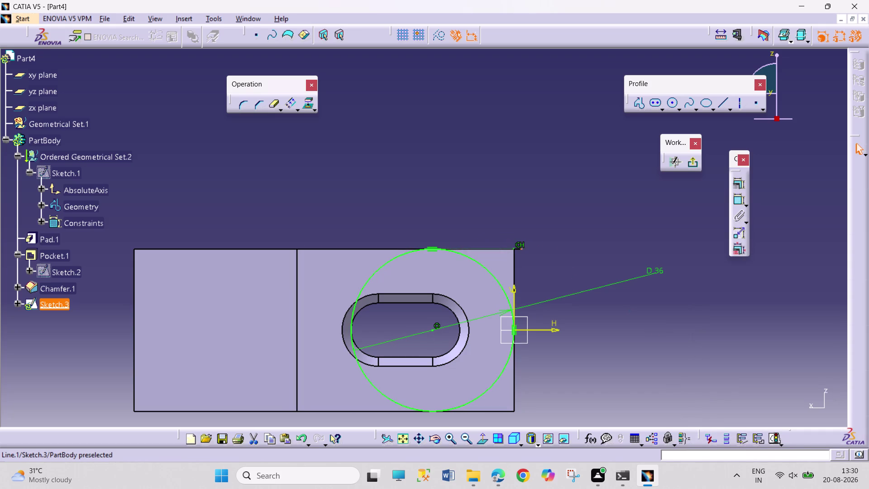
drag(582, 221, 658, 250)
drag(601, 250, 606, 253)
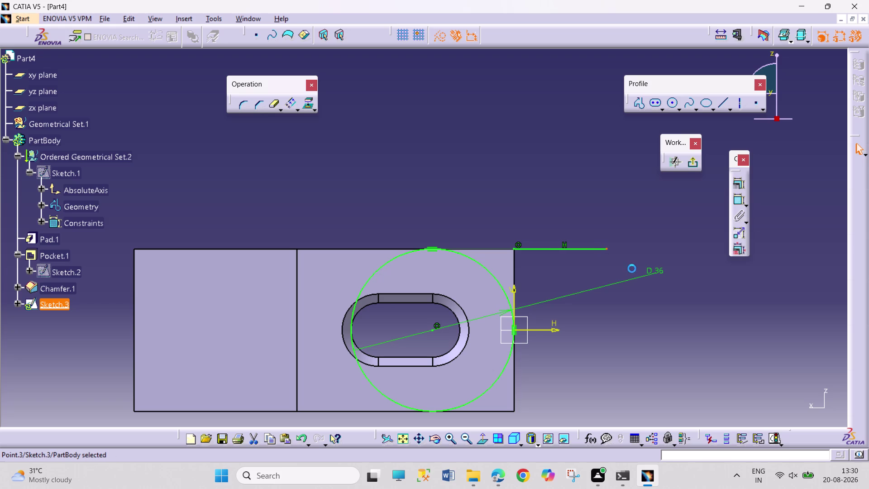
Make the line's endpoint coincident with the circle.
click(483, 268)
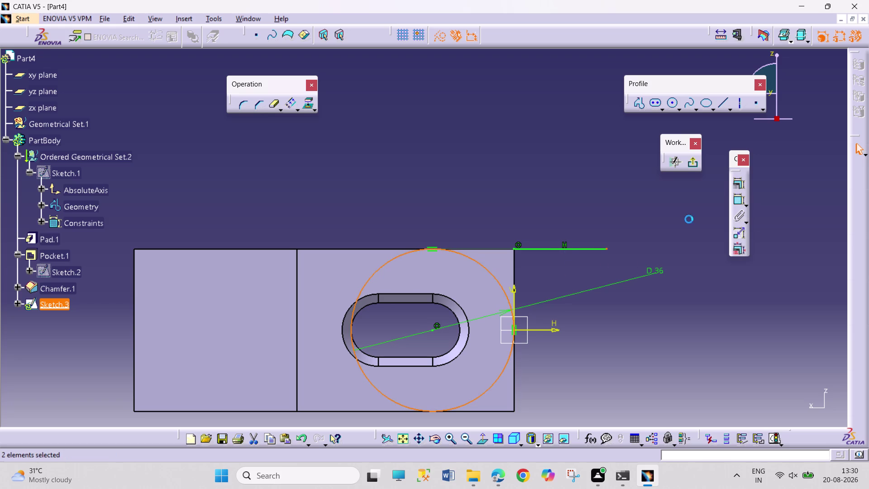
click(738, 189)
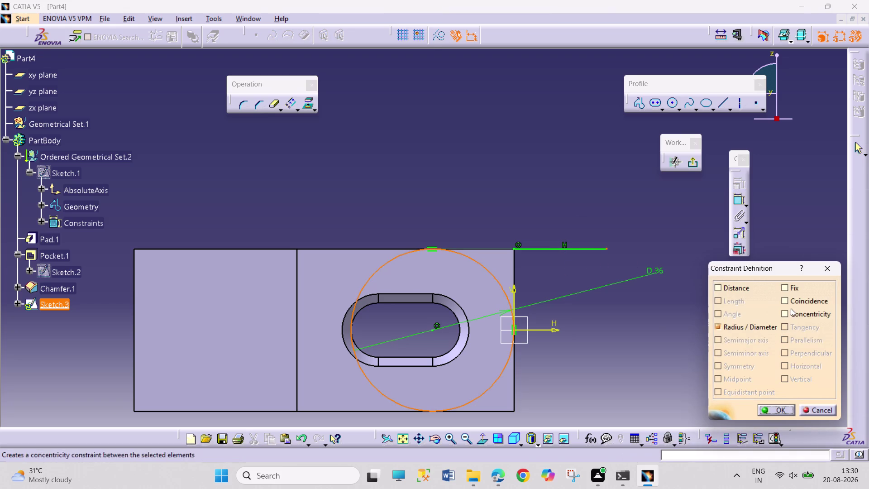
click(792, 304)
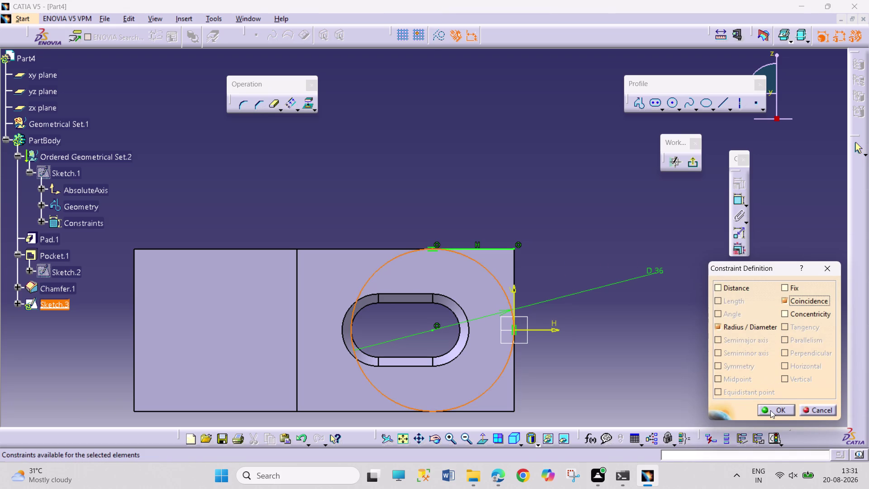
click(769, 413)
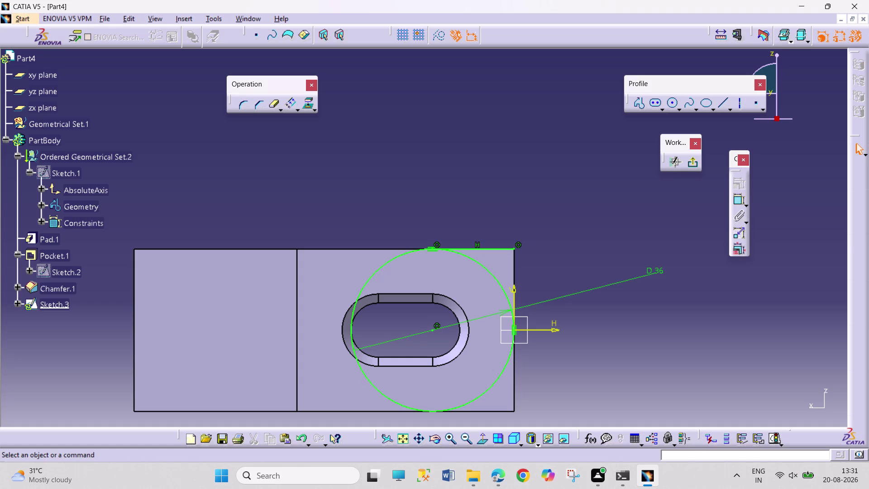
click(718, 106)
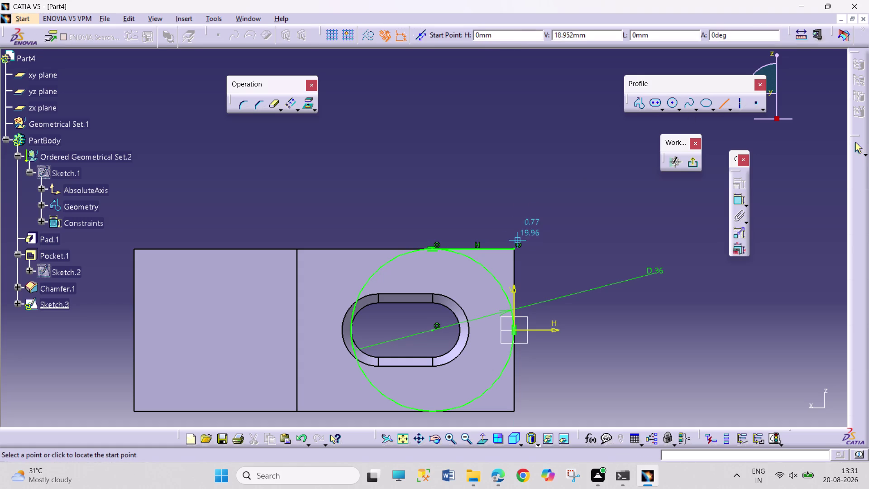
Draw a vertical line from the top-right corner to the bottom corner, coincident with the circle.
click(515, 250)
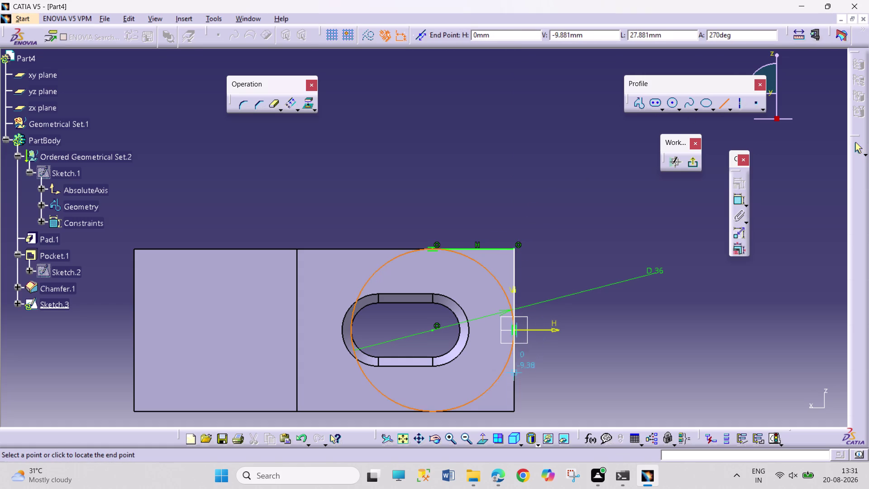
click(516, 417)
click(594, 374)
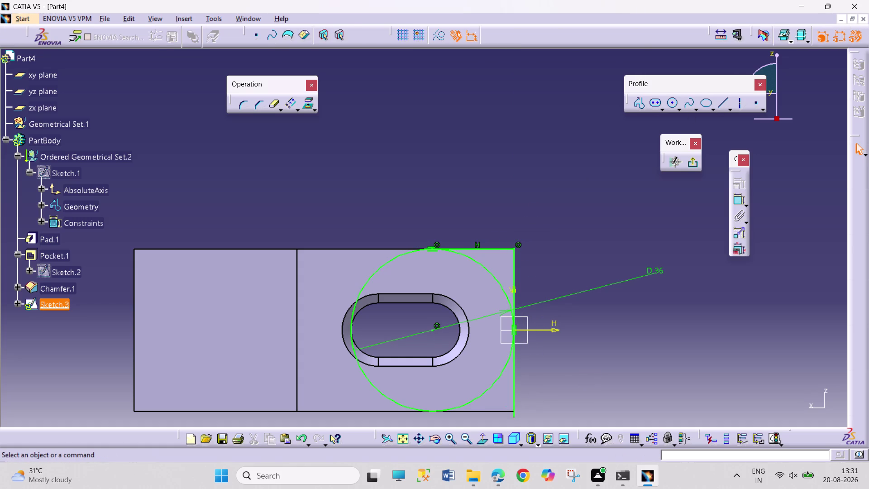
drag(516, 416, 523, 415)
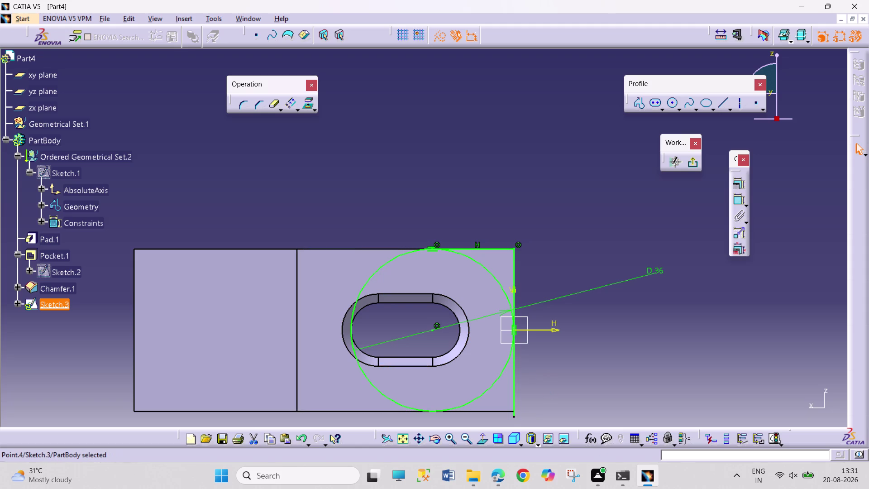
click(500, 374)
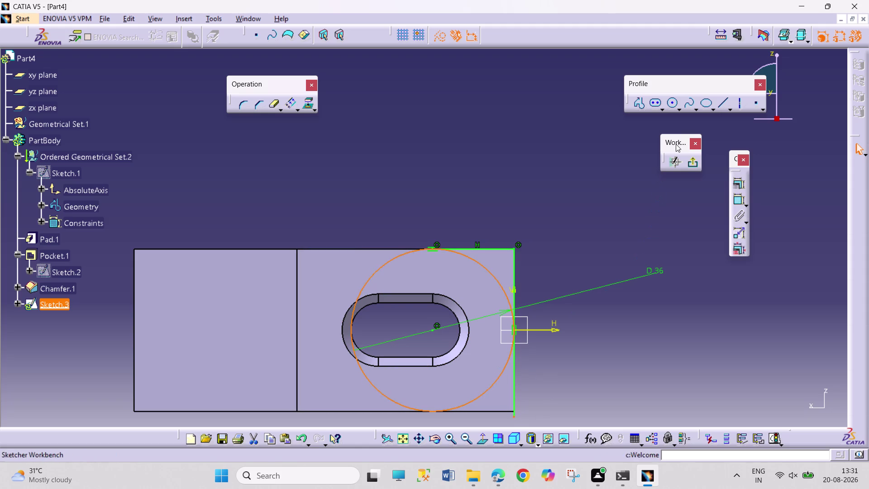
click(741, 183)
click(793, 304)
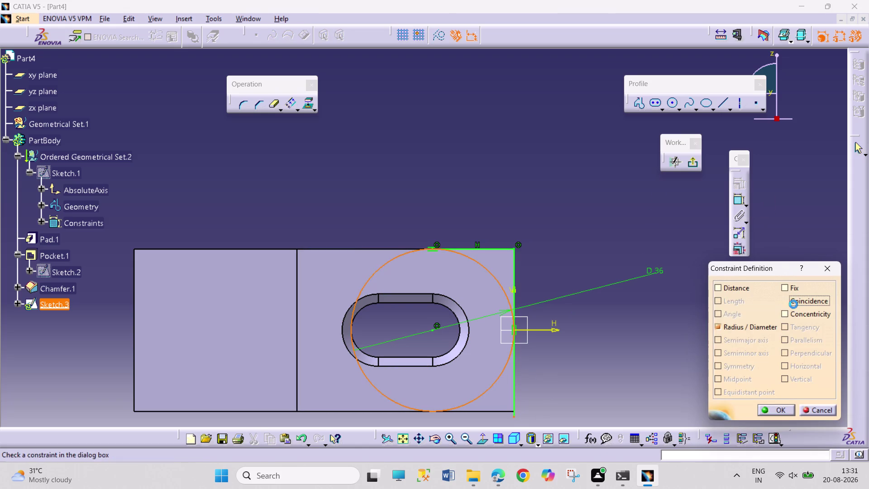
click(776, 411)
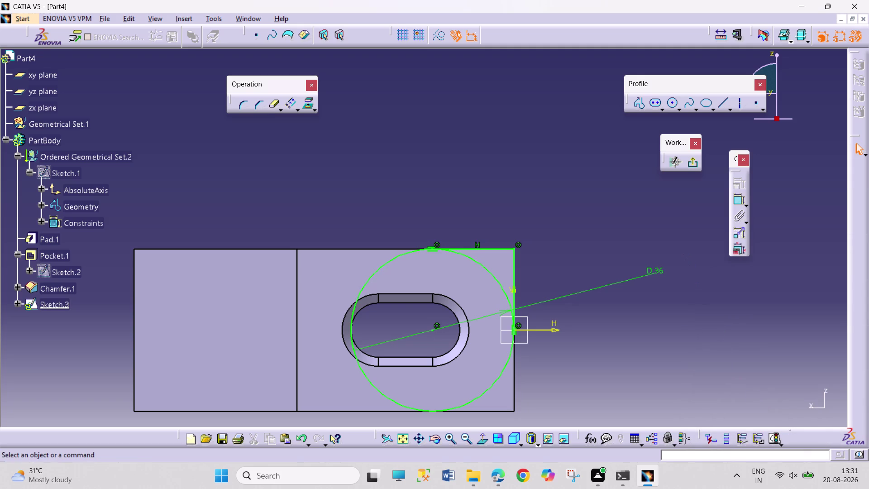
Quick Trim away the unwanted portion of the circle.
click(276, 105)
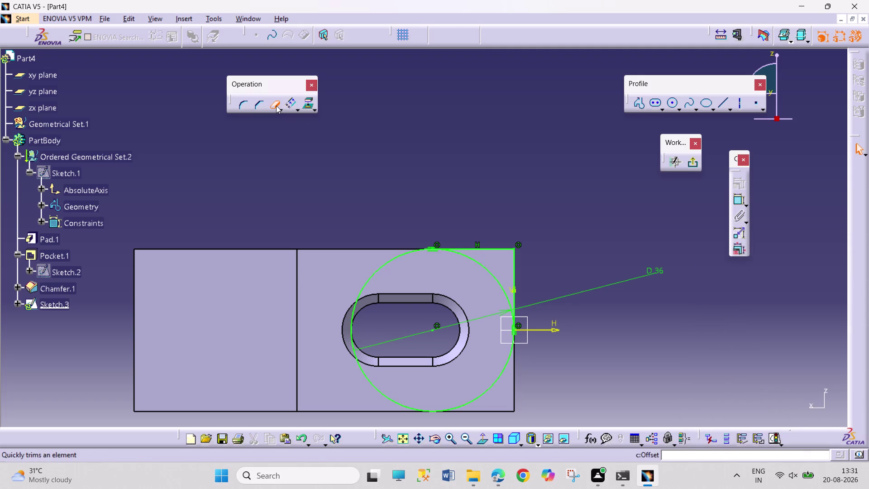
click(371, 282)
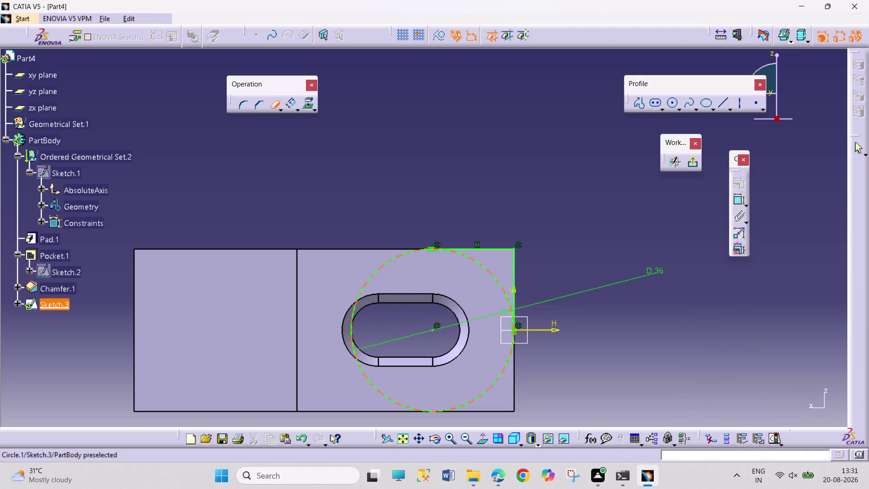
click(692, 169)
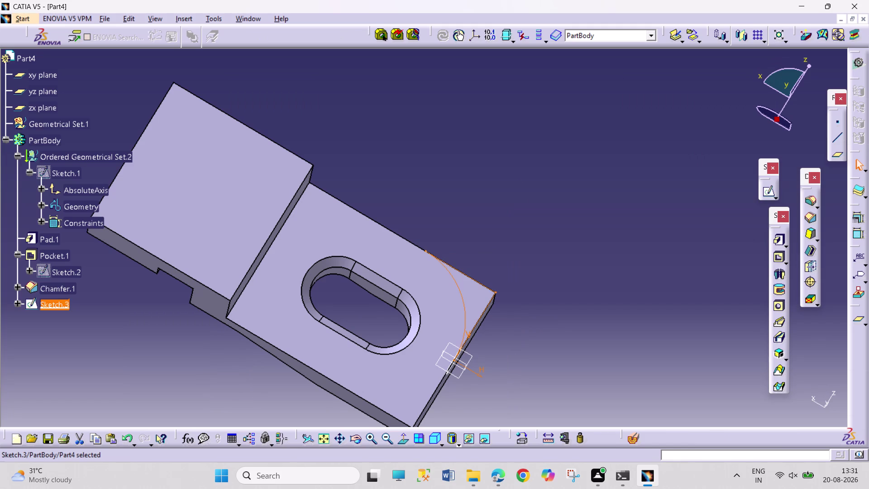
Cut Pocket.2 from Sketch.3, then select it and start a Mirror.
click(777, 257)
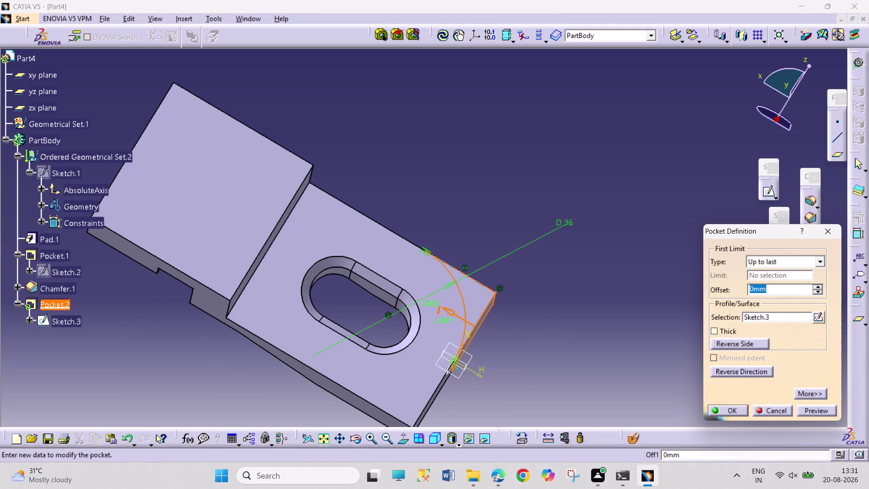
click(735, 412)
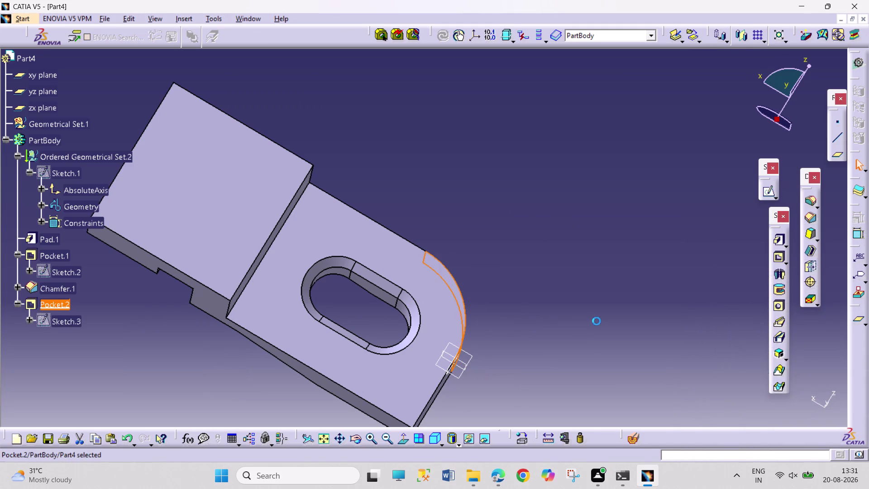
click(596, 321)
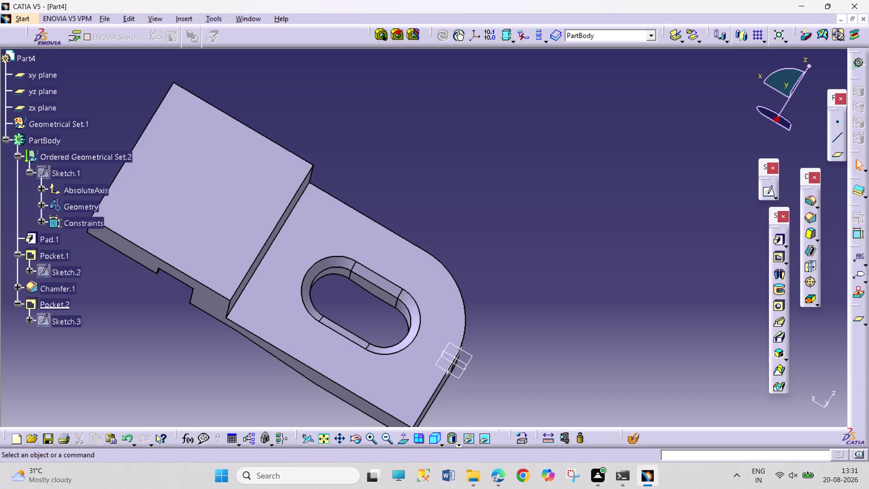
click(59, 302)
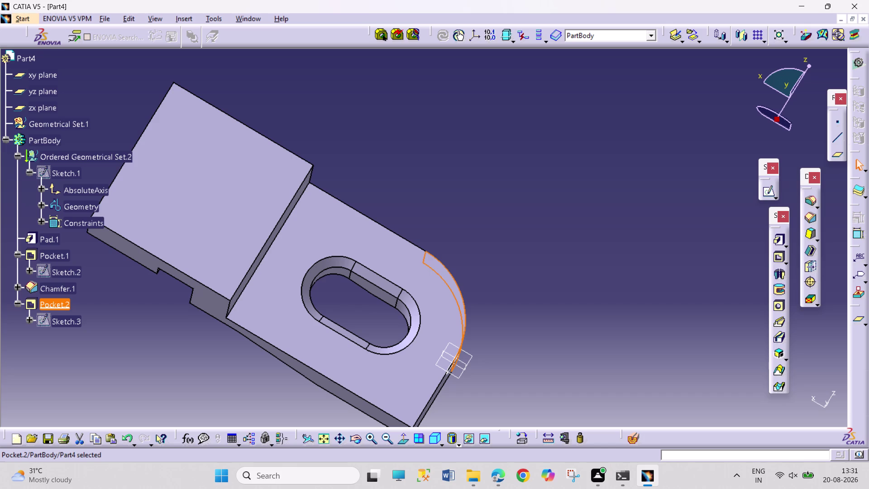
click(741, 30)
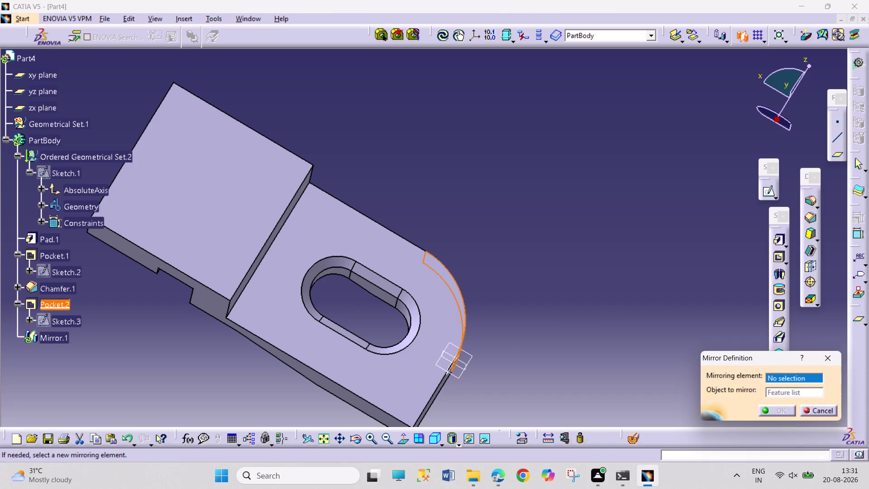
Mirror Pocket.2 across the xy plane.
click(463, 363)
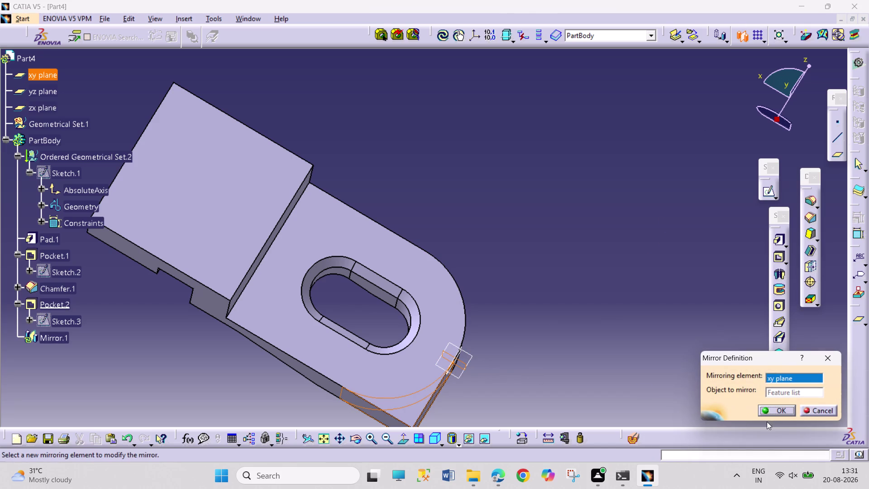
click(772, 411)
click(629, 342)
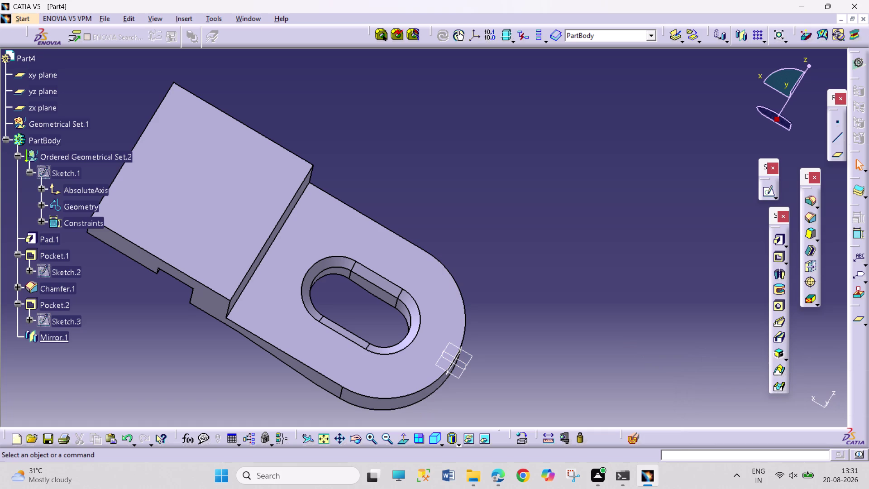
Orbit the model to inspect the fully rounded right end.
click(354, 437)
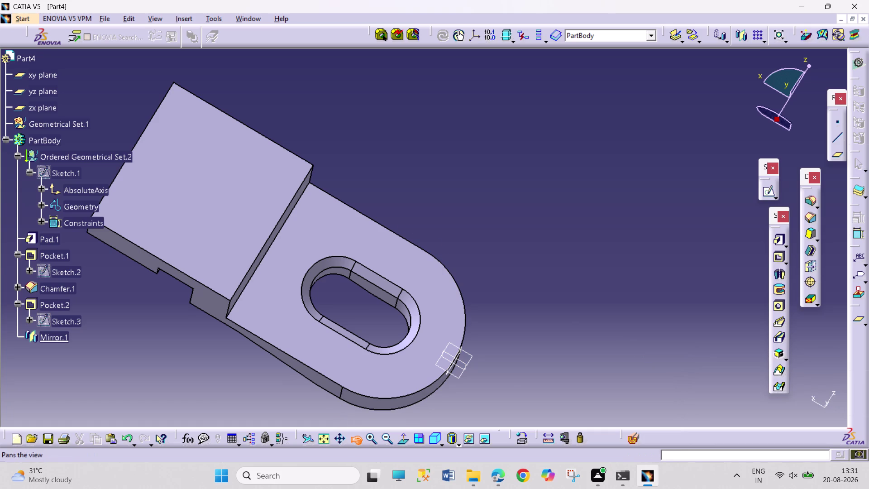
drag(328, 395, 438, 237)
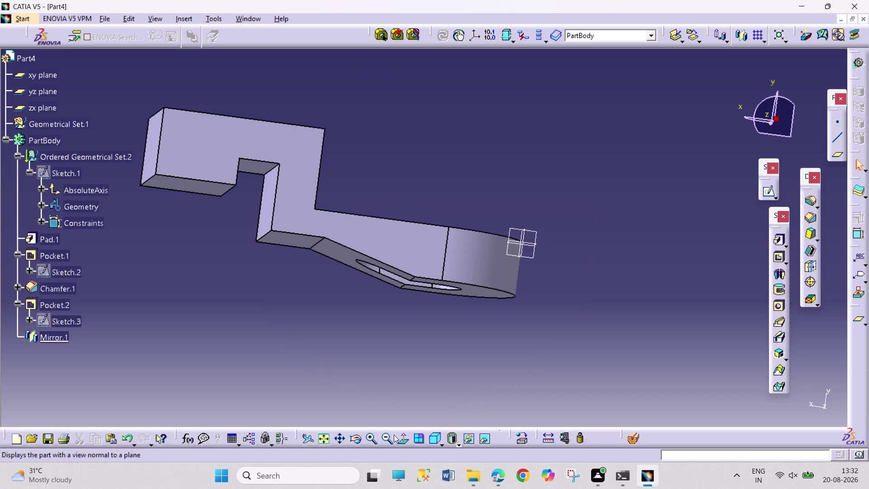
click(353, 441)
drag(355, 326, 341, 396)
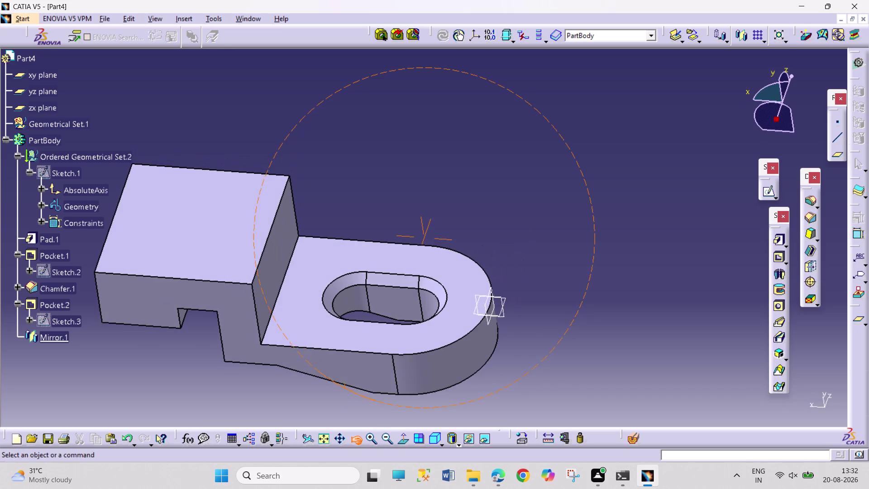
drag(341, 396, 341, 398)
click(237, 211)
Start a sketch on the left block's top face and draw an elongated slot.
click(772, 189)
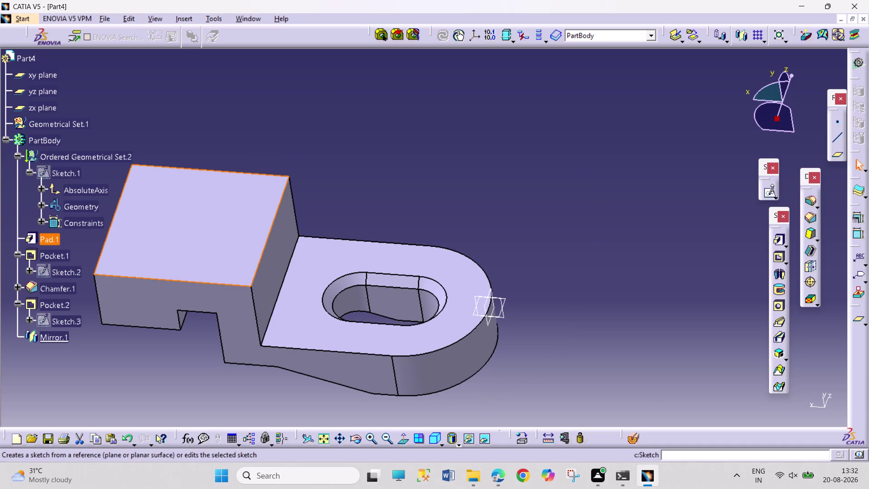
double_click(767, 193)
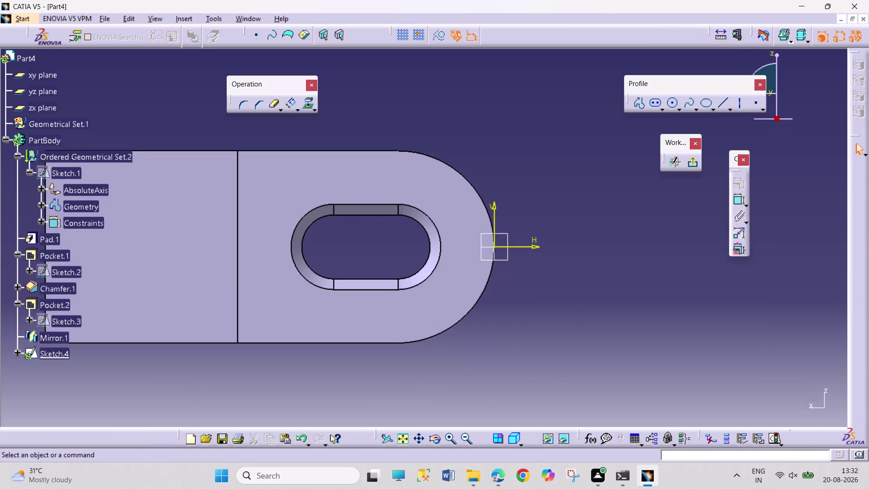
click(405, 439)
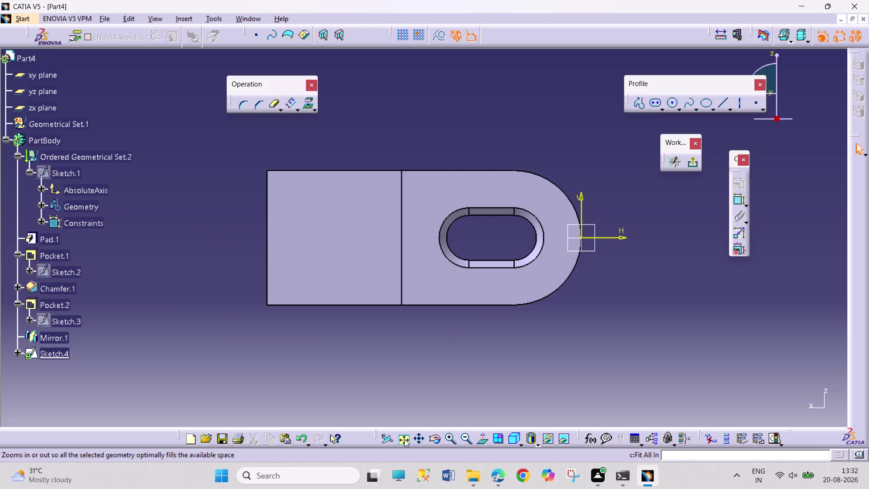
click(654, 100)
click(243, 238)
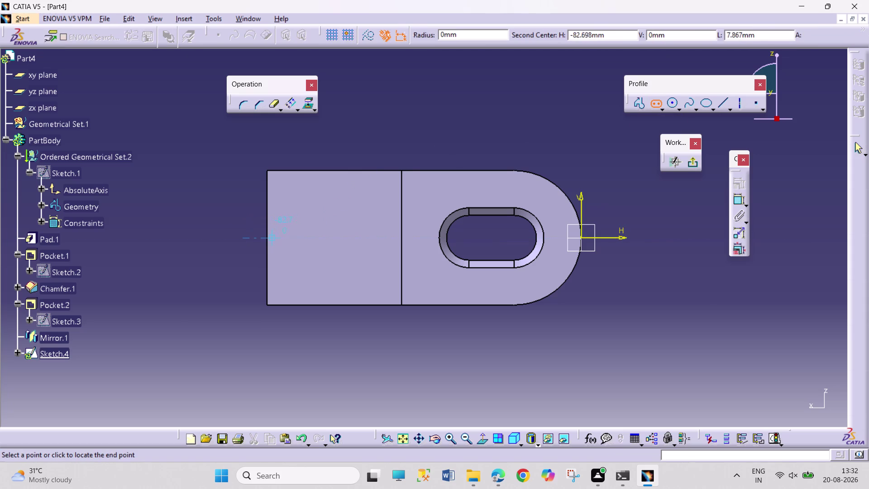
click(295, 238)
click(304, 211)
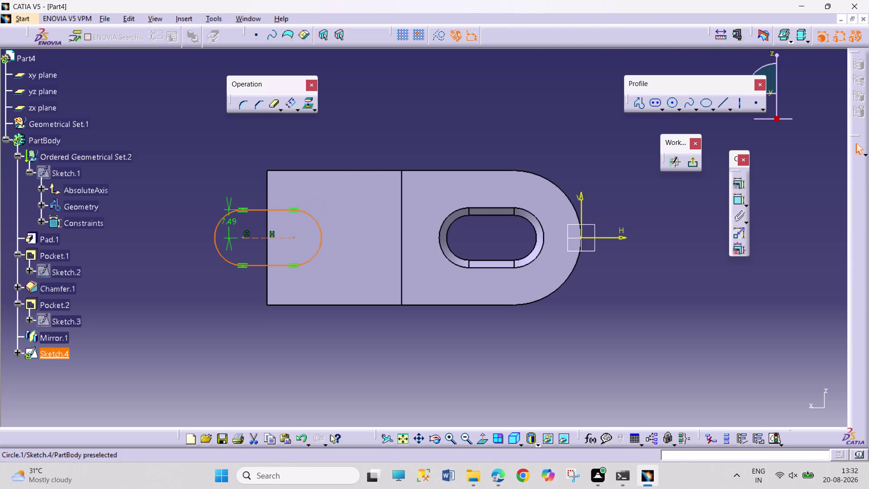
Dimension the slot's end-arc radius as 7.5 mm.
click(737, 199)
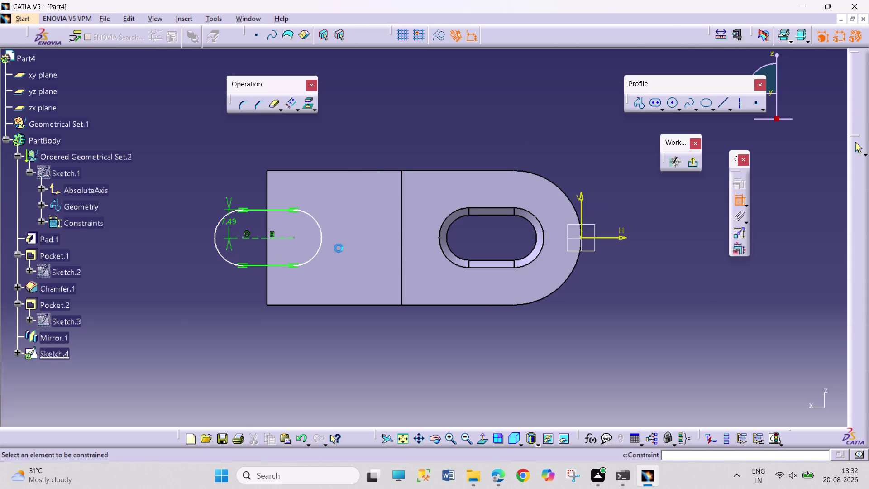
click(321, 240)
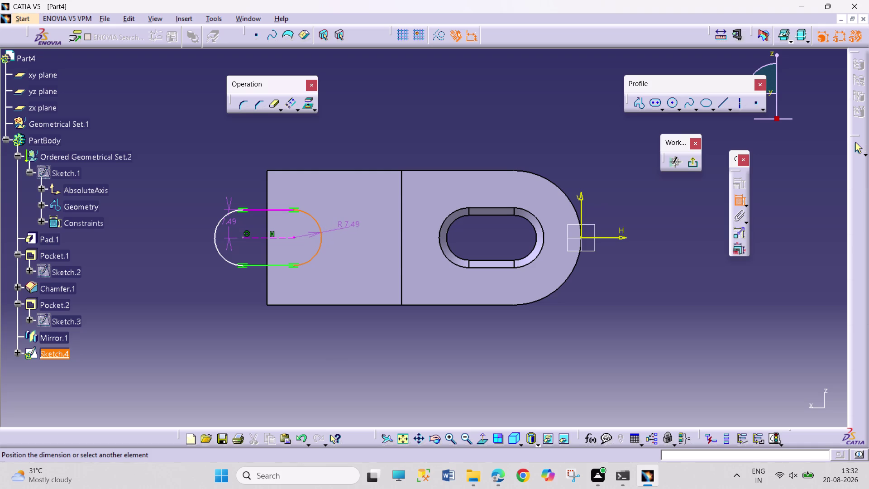
drag(351, 229, 353, 235)
right_click(230, 220)
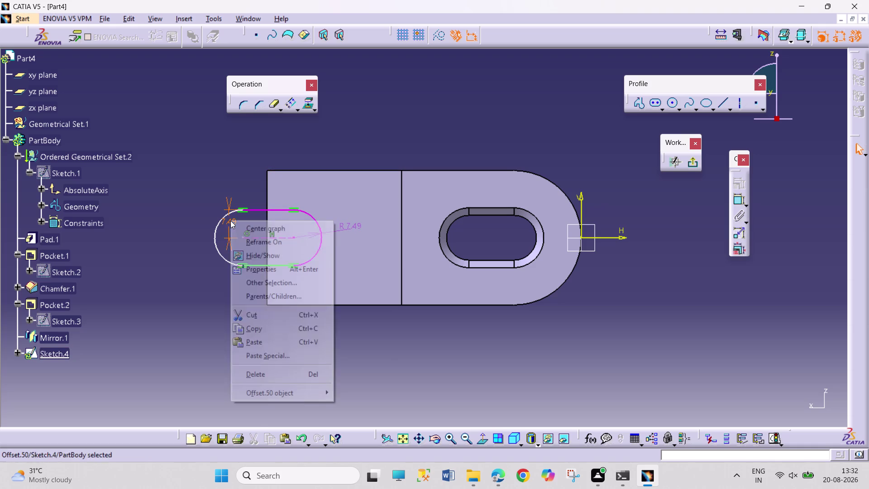
click(263, 374)
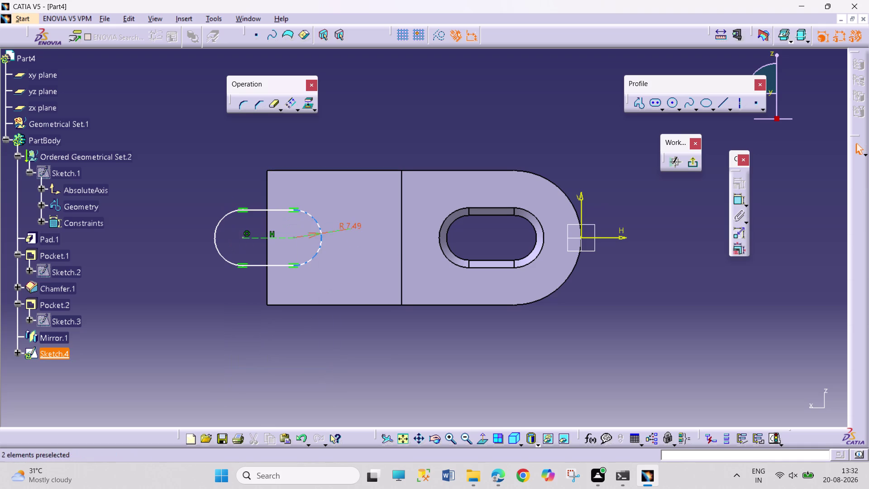
double_click(357, 222)
text(7)
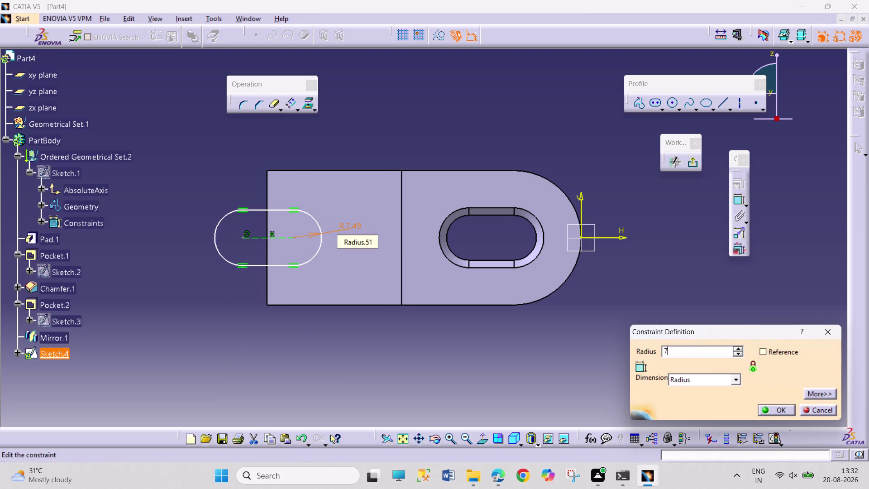
text(.5)
key(Return)
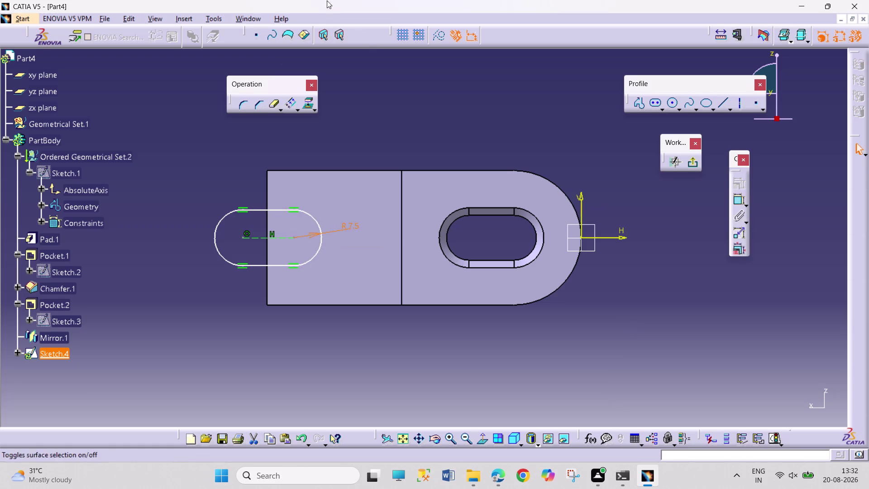
drag(443, 78, 445, 73)
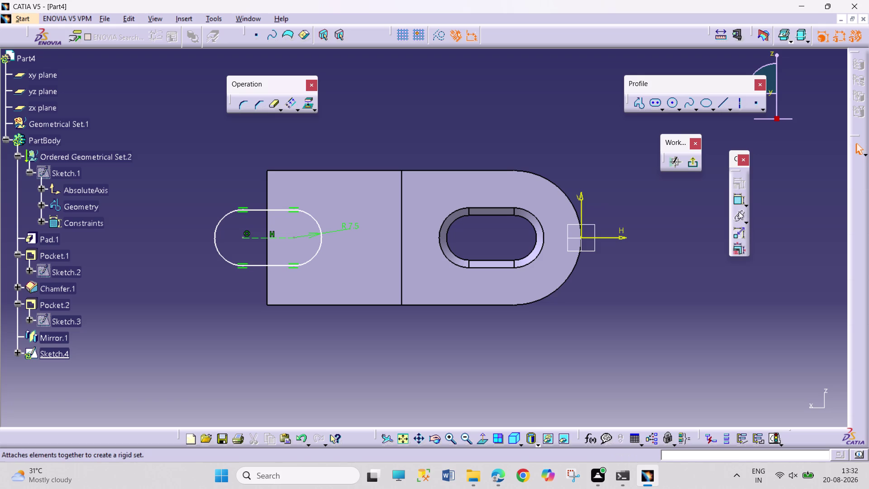
Dimension the slot 22.5 mm from the step edge and exit the sketcher.
click(740, 200)
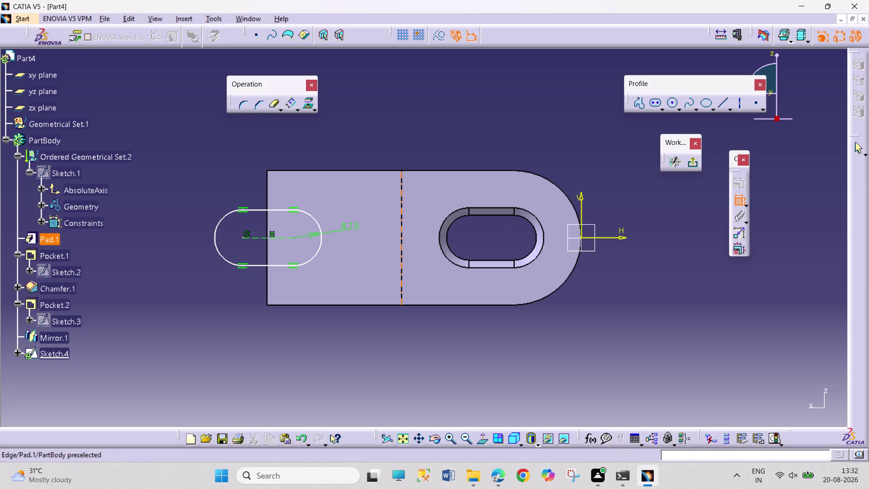
click(401, 255)
click(320, 248)
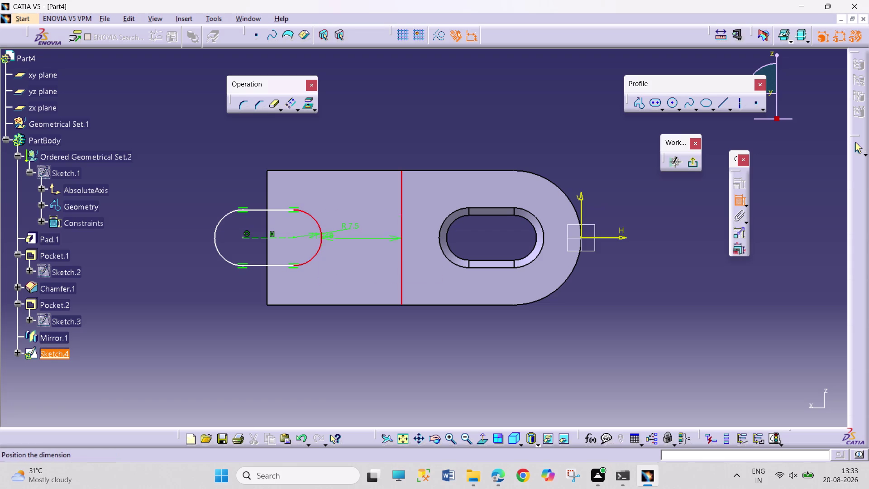
click(367, 148)
double_click(370, 143)
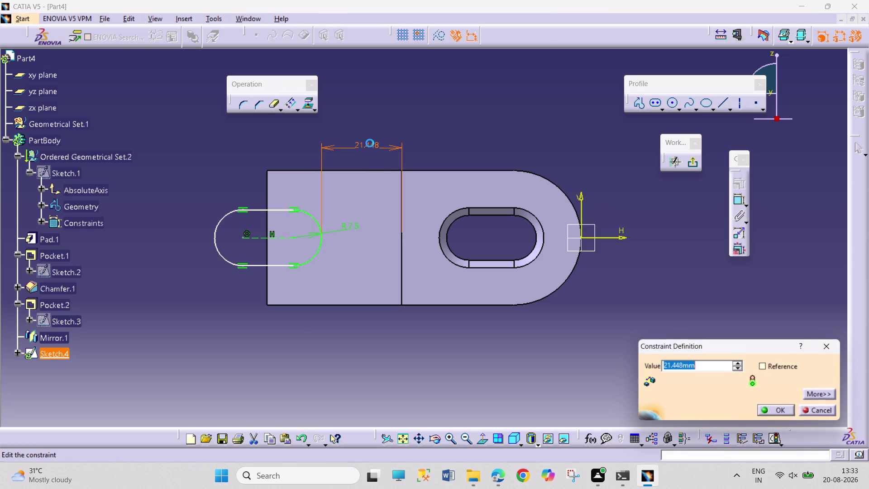
text(22.5)
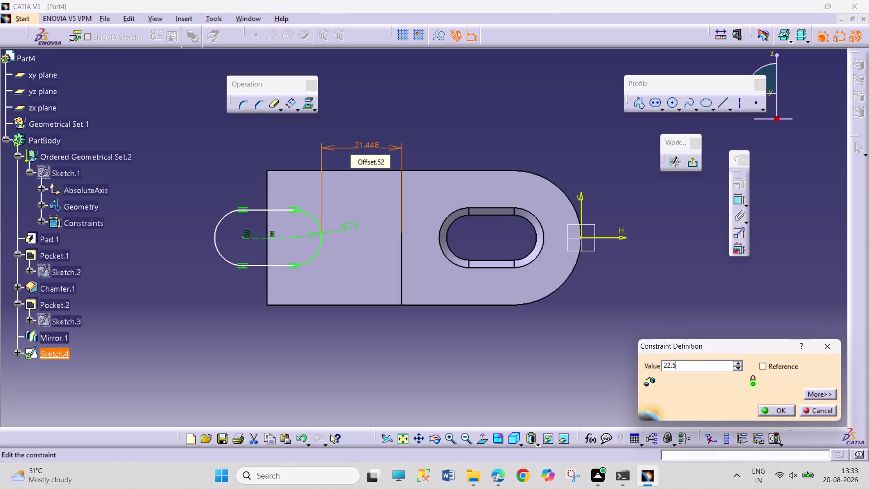
key(Return)
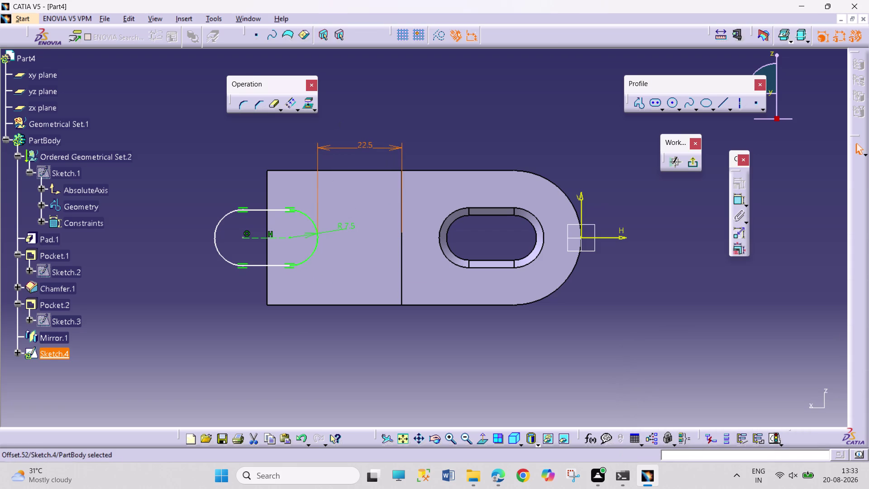
click(467, 111)
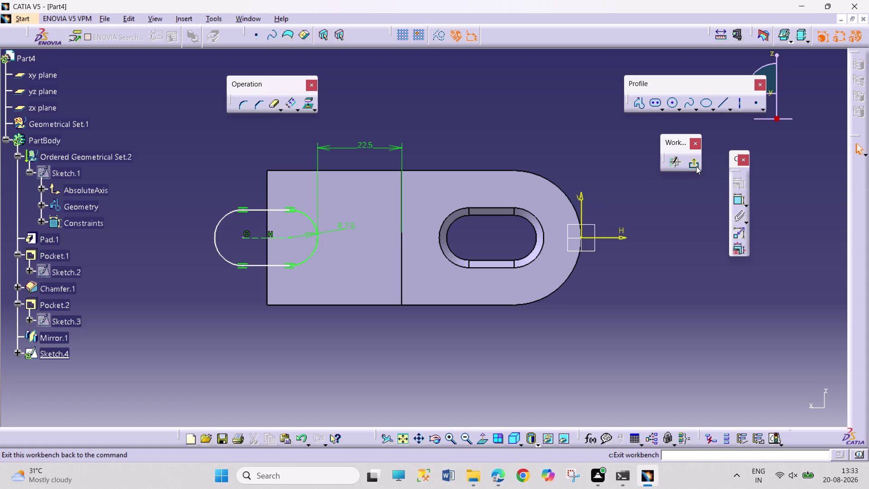
click(696, 166)
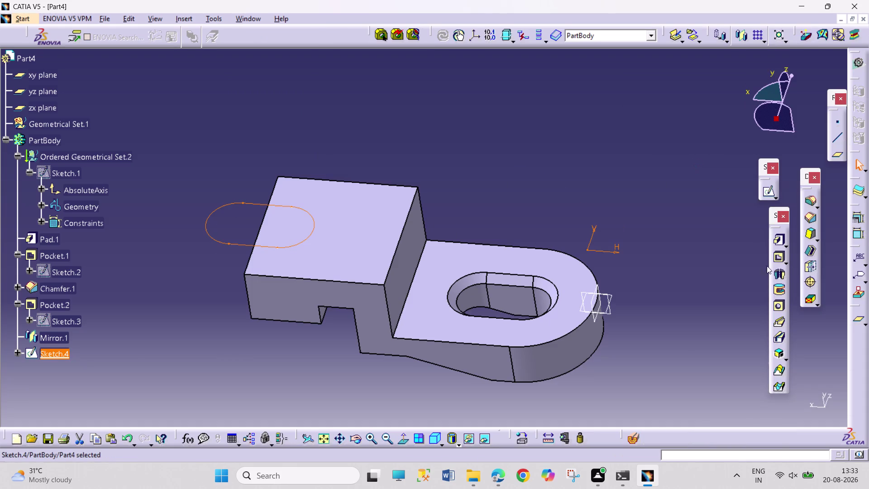
Pocket Sketch.4 through the part and orbit to view the slotted end.
click(778, 259)
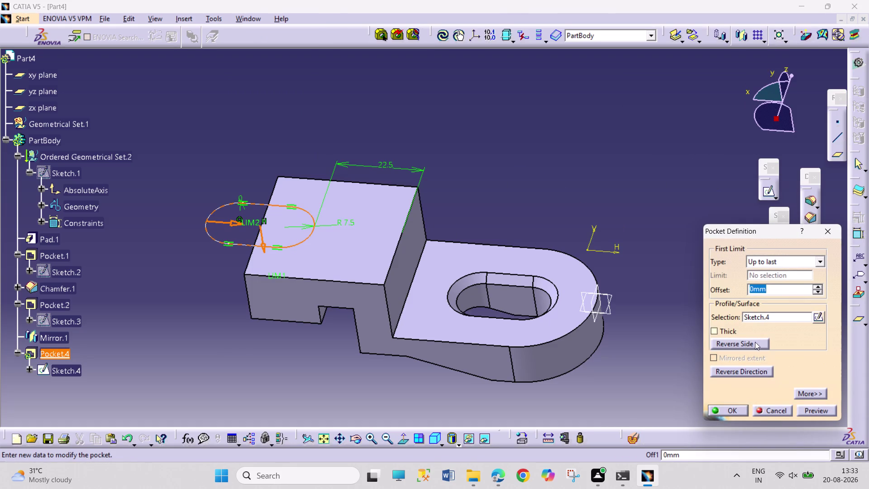
click(727, 406)
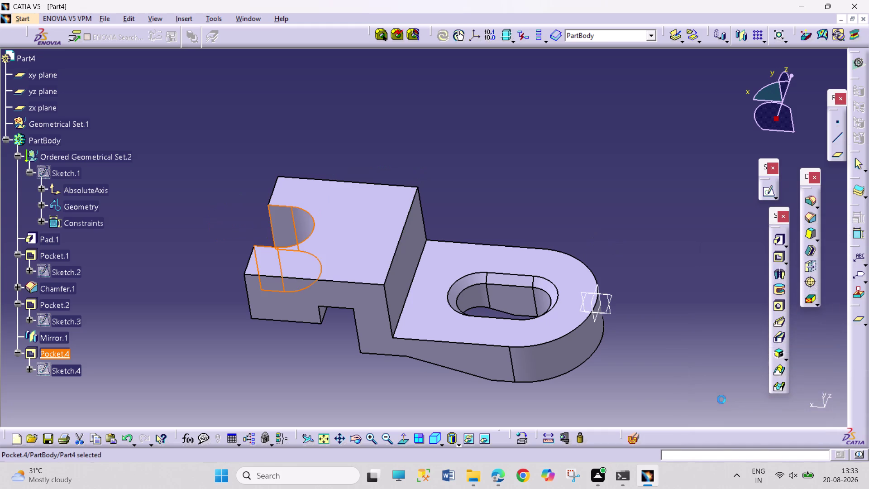
click(651, 328)
click(357, 445)
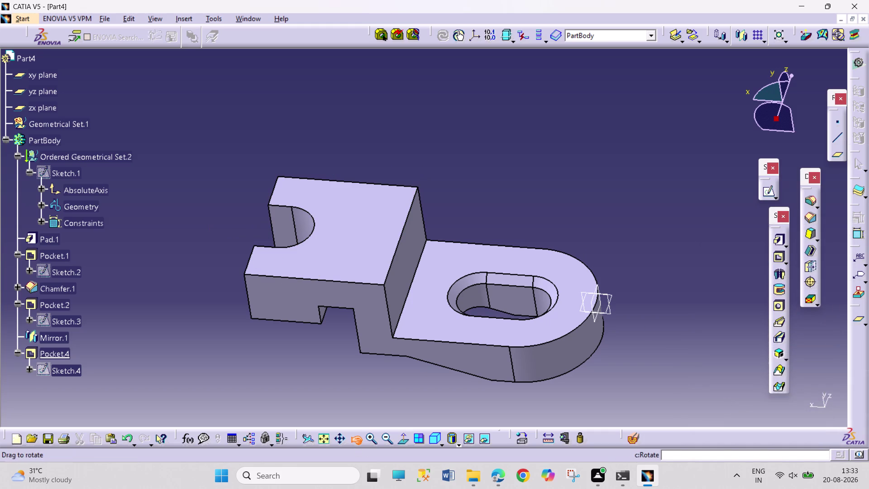
drag(273, 330, 698, 228)
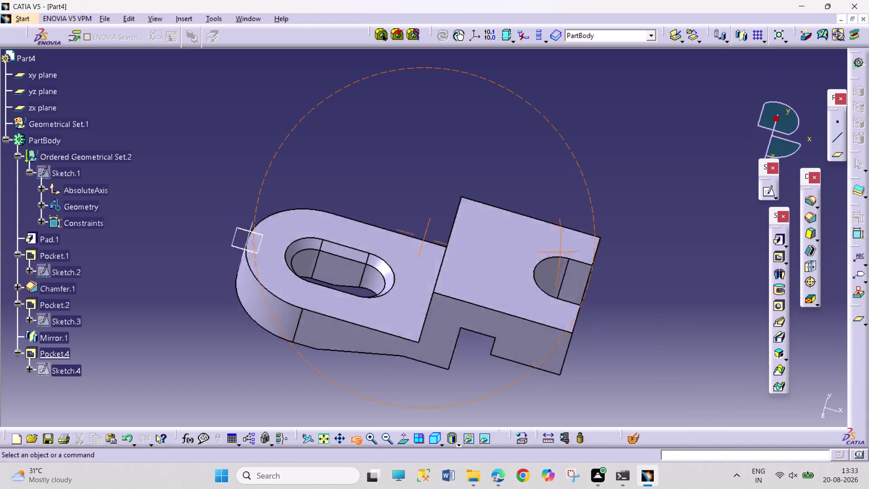
drag(699, 228, 701, 215)
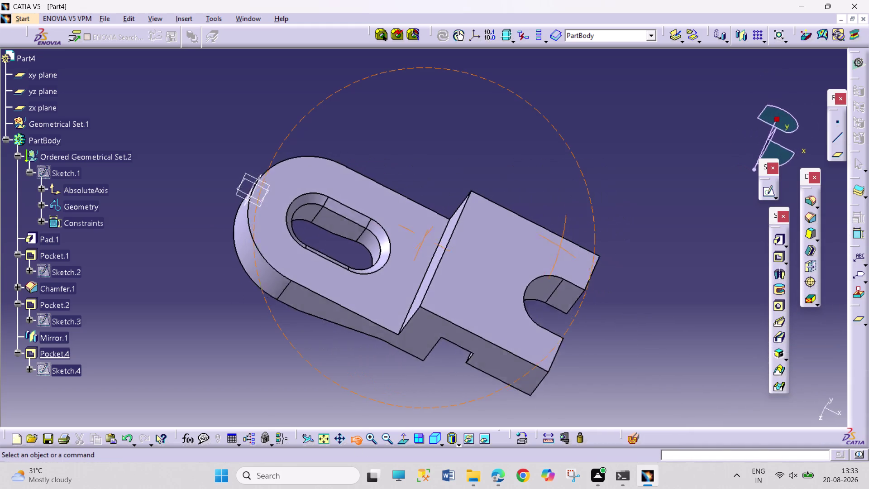
drag(701, 214, 702, 165)
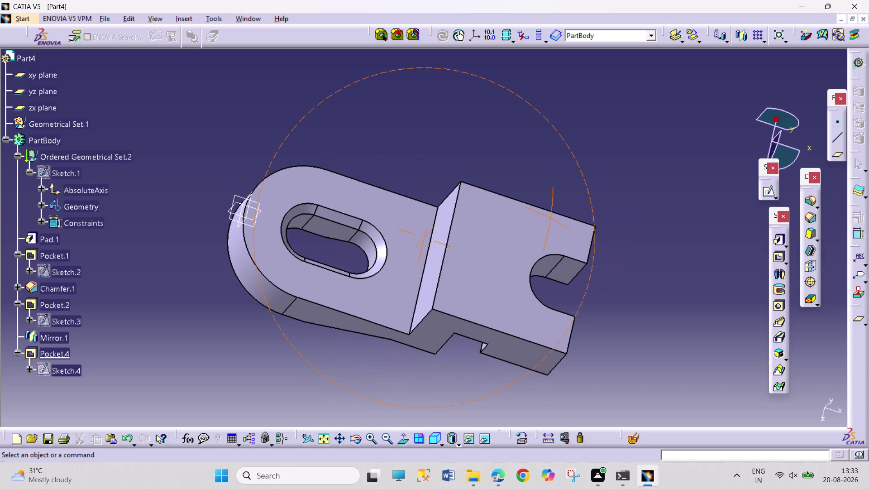
key(ctrl+s)
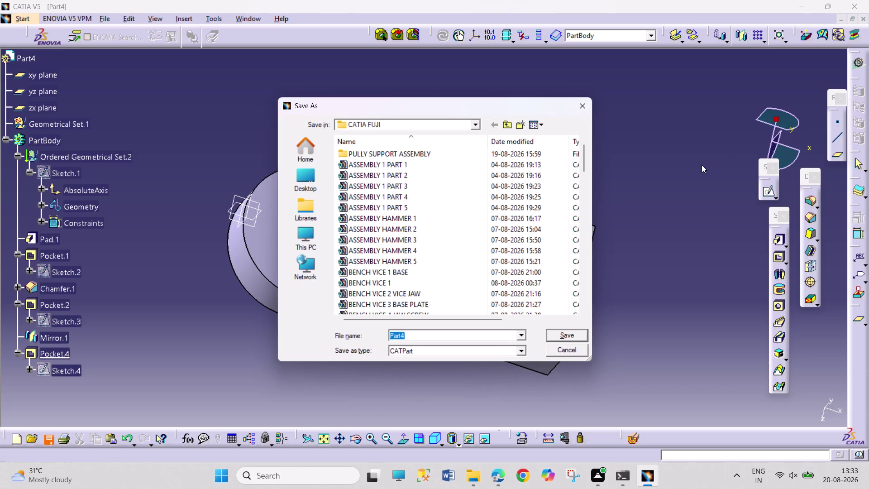
Save the part with the file name 'PART 1.11'.
text(PAR)
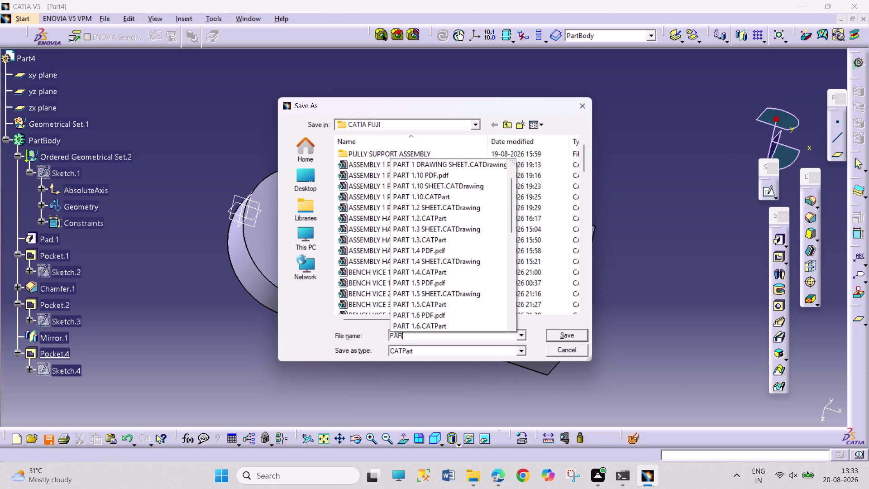
text(T)
key(space)
text(1.)
text(11)
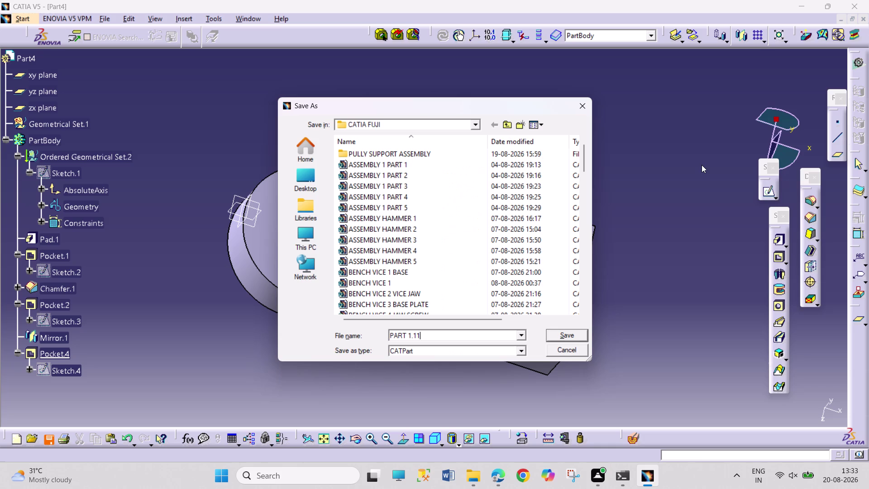
key(Return)
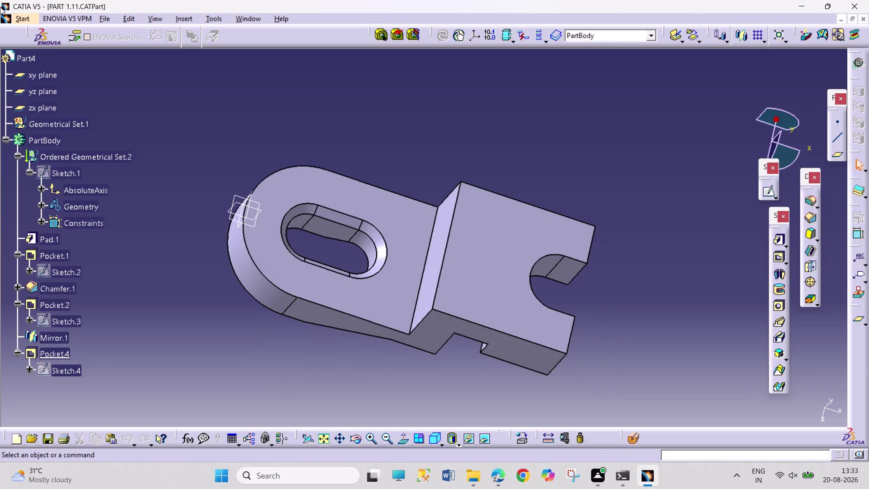
click(32, 18)
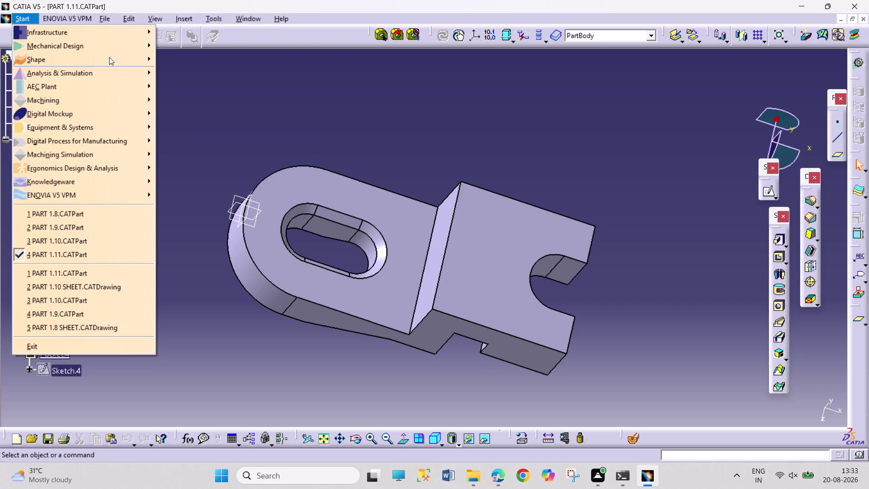
click(112, 45)
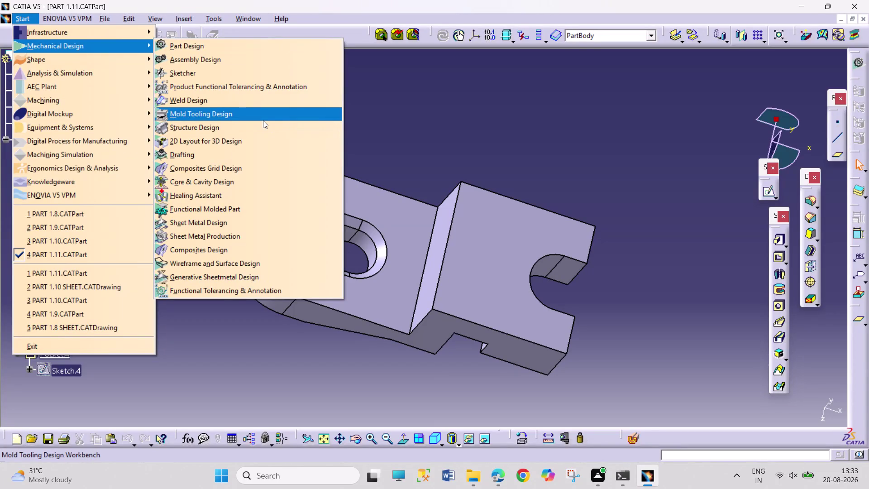
Create a new Drafting drawing with an empty Standard ISO A3 sheet.
click(263, 148)
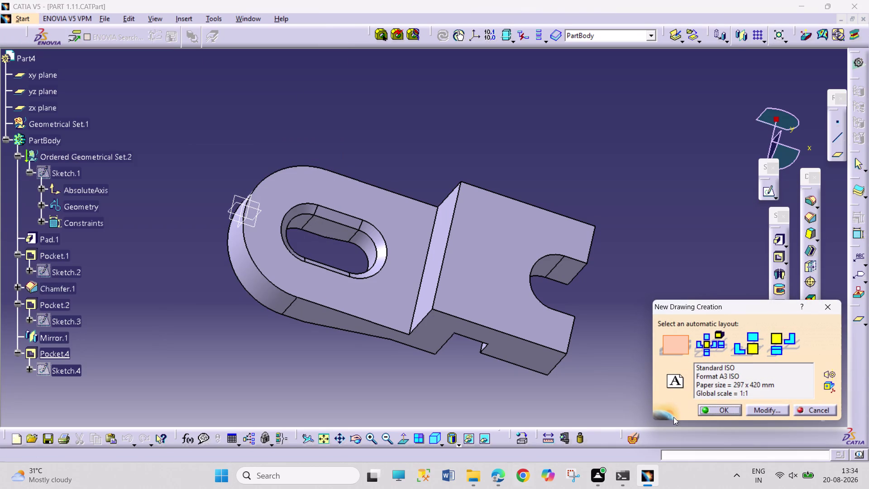
click(720, 408)
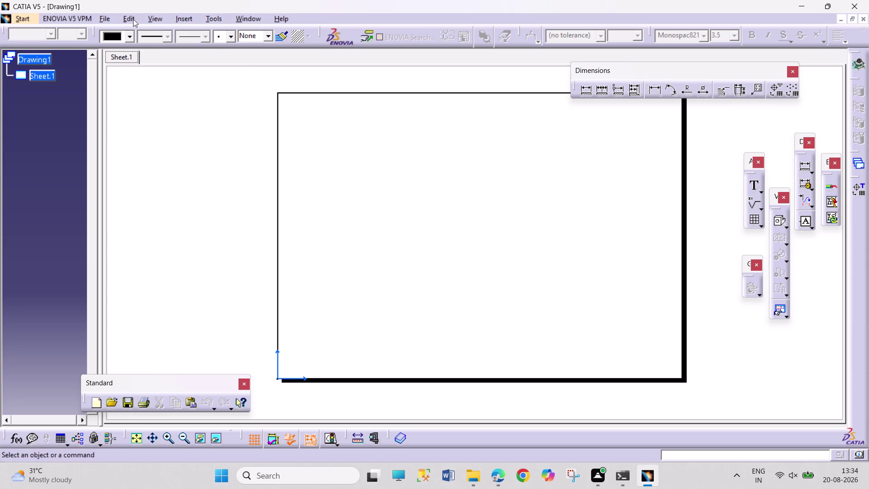
Insert an ISO frame and title block into the sheet background.
click(133, 19)
click(218, 310)
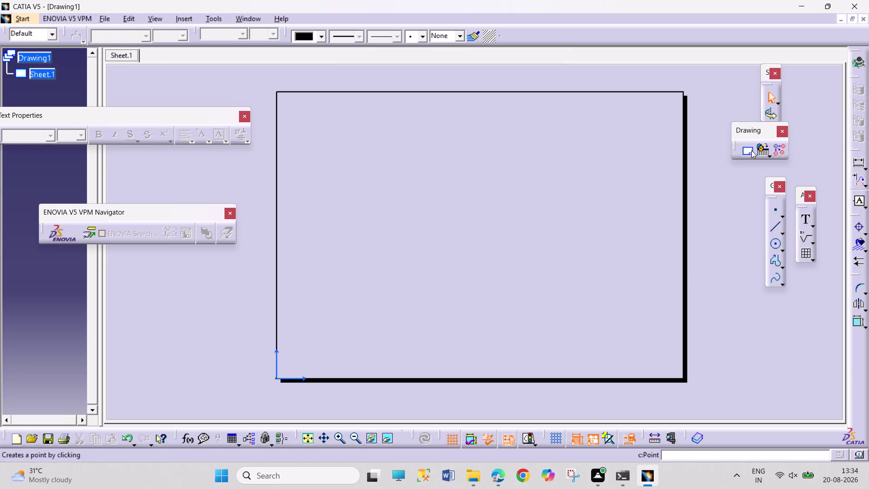
click(752, 150)
click(743, 408)
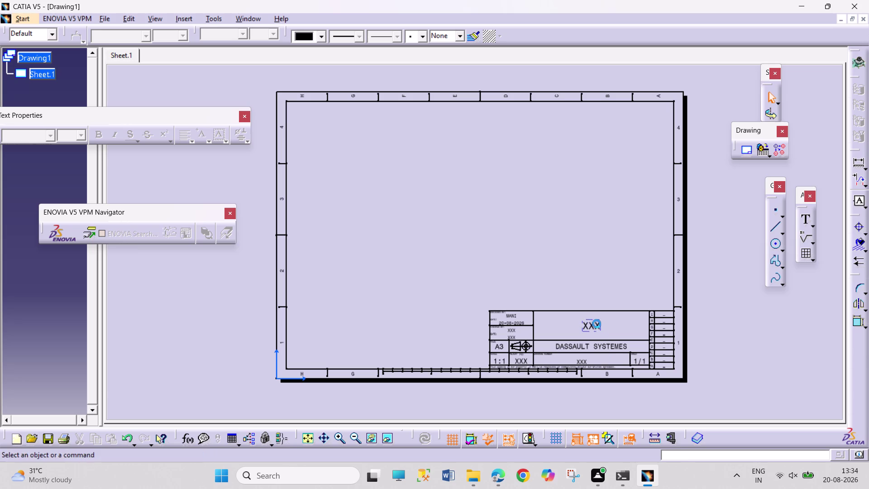
Set the title block's drawing title to 'PART MODELLING'.
double_click(591, 322)
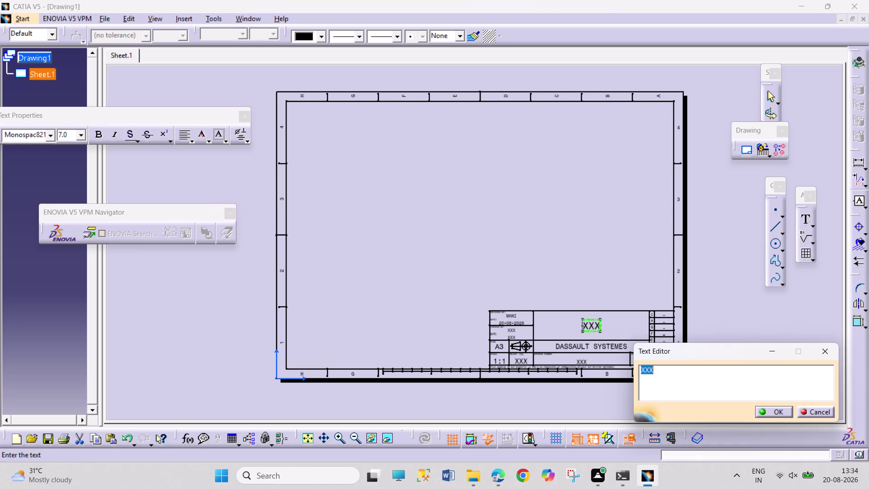
text(PART)
key(space)
text(MODE)
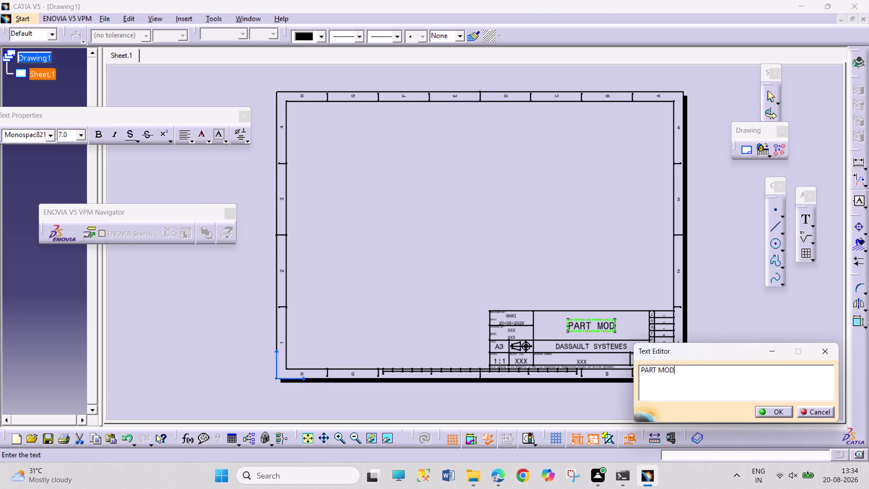
text(LLING)
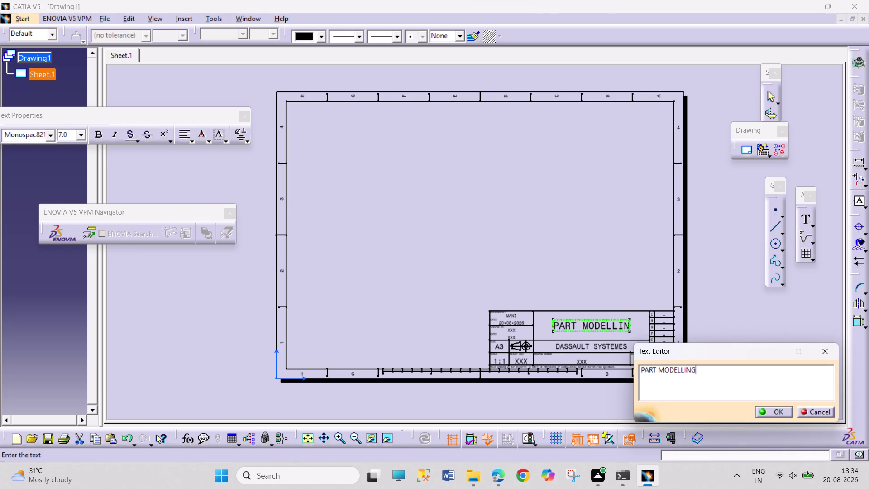
Fill in the title block's drawer field with the name PRAVEEN KUMAR.
double_click(514, 314)
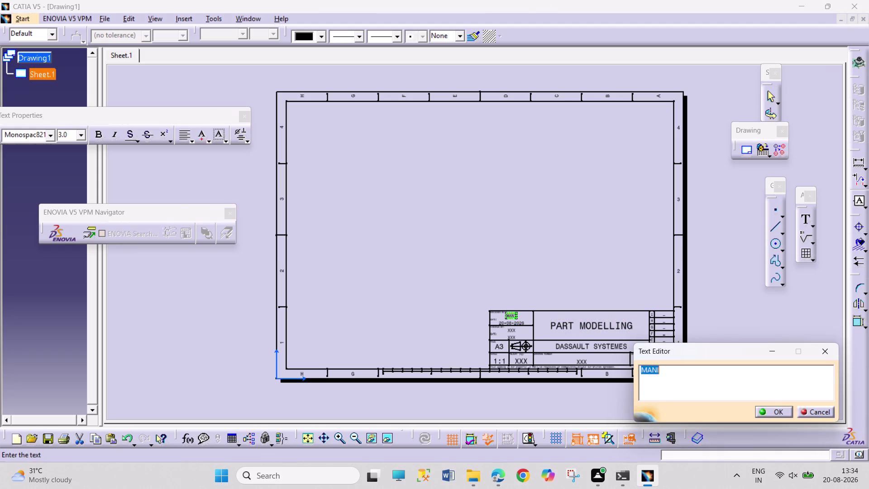
key(t)
text(,P)
text(RAVEE)
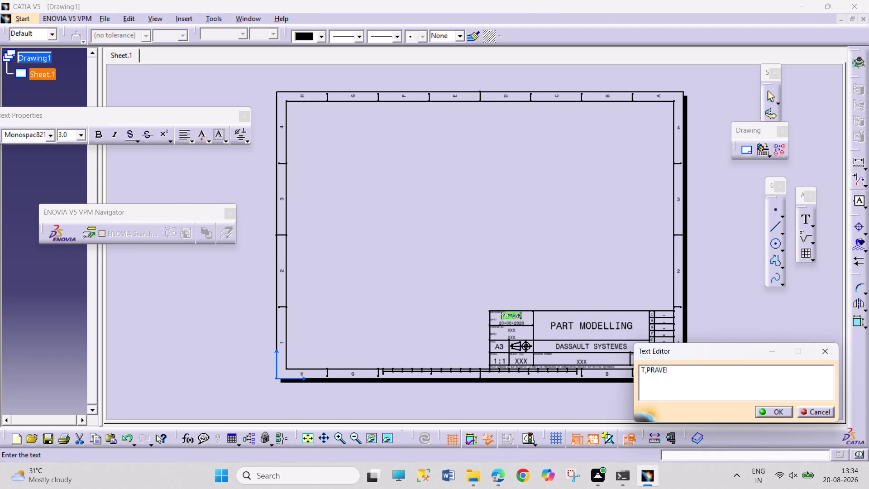
text(N KUM)
text(AR)
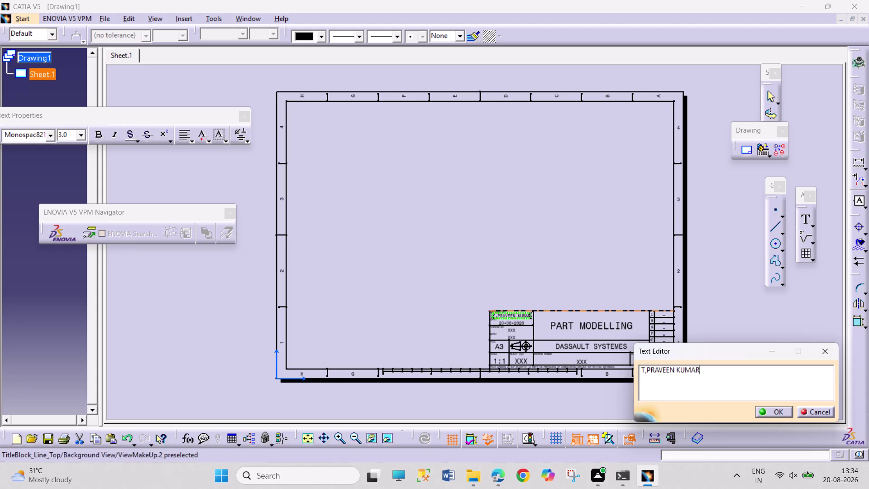
click(773, 405)
click(772, 410)
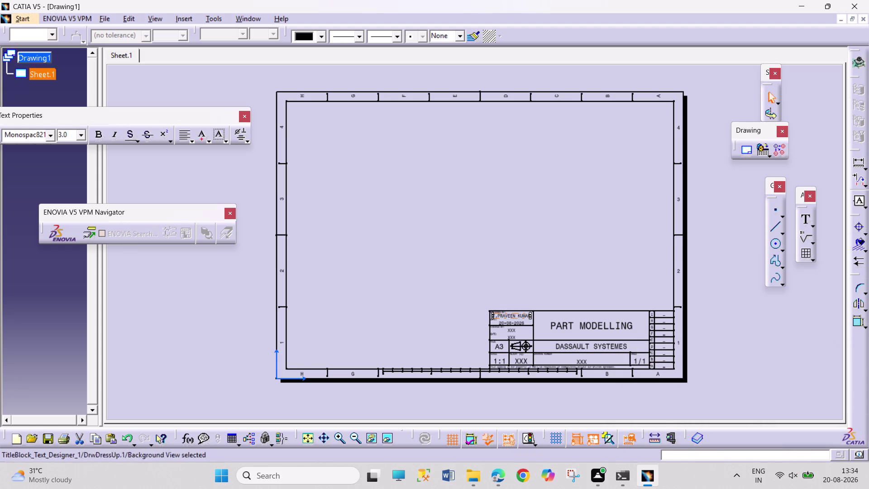
click(149, 18)
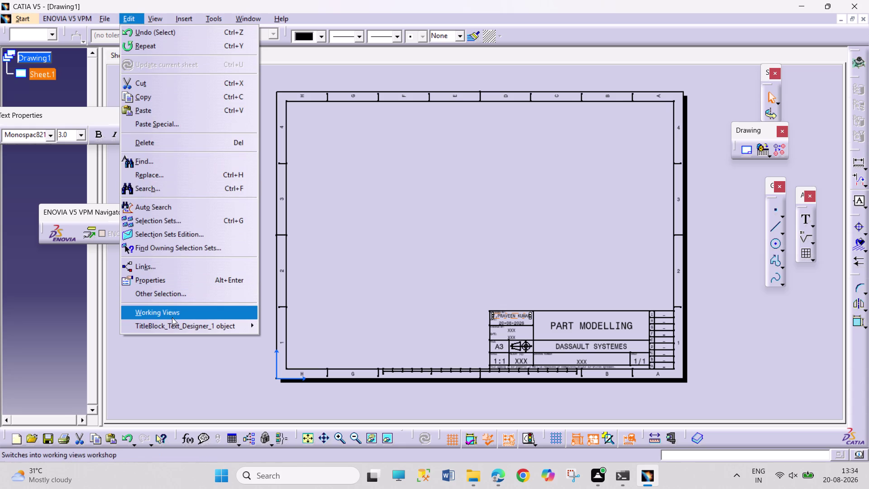
Create a front view of PART 1.11 by picking the part's face.
click(172, 317)
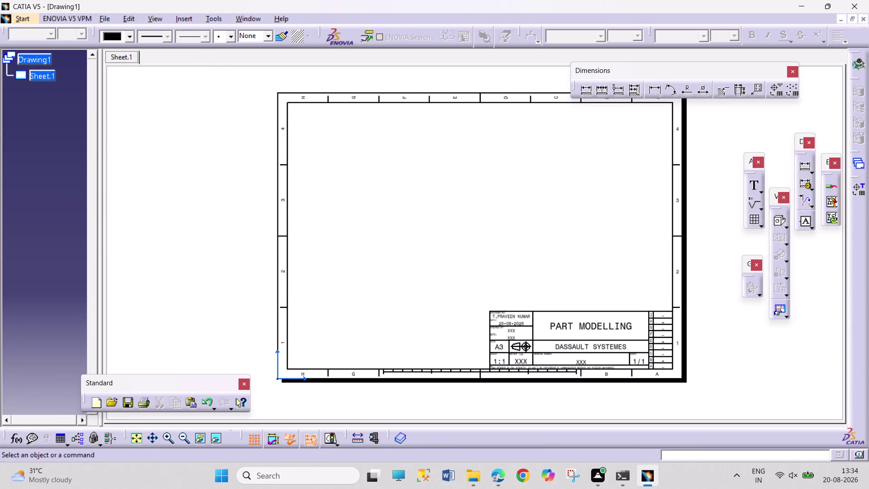
click(787, 226)
click(754, 239)
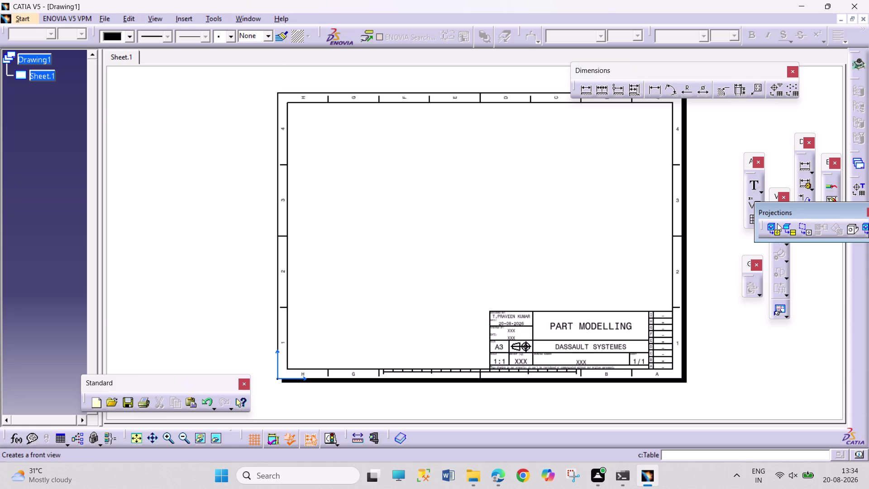
click(778, 228)
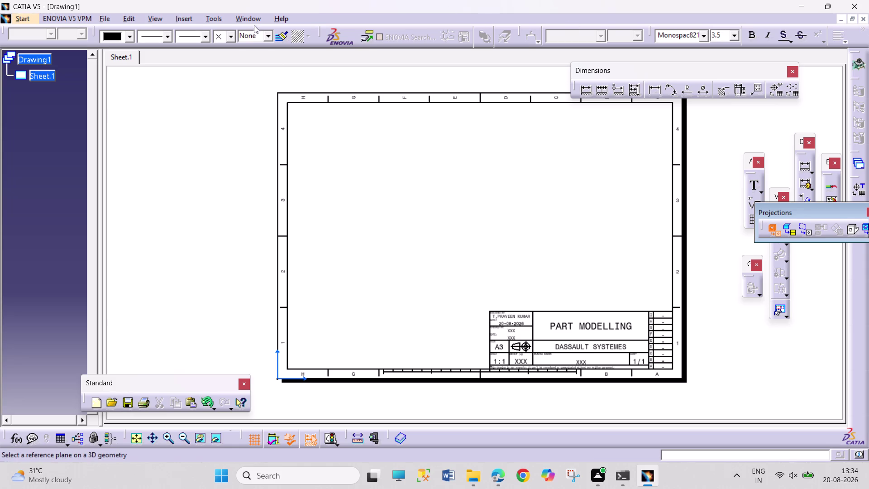
click(251, 19)
click(293, 136)
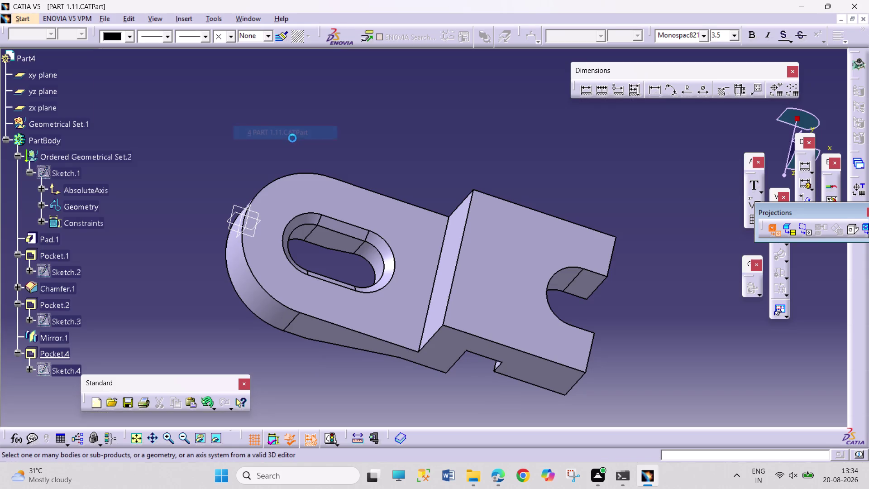
click(491, 265)
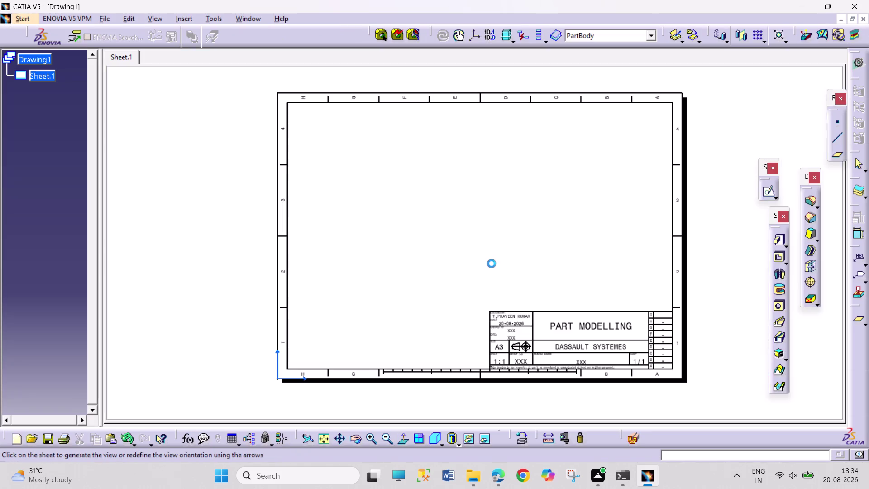
double_click(390, 174)
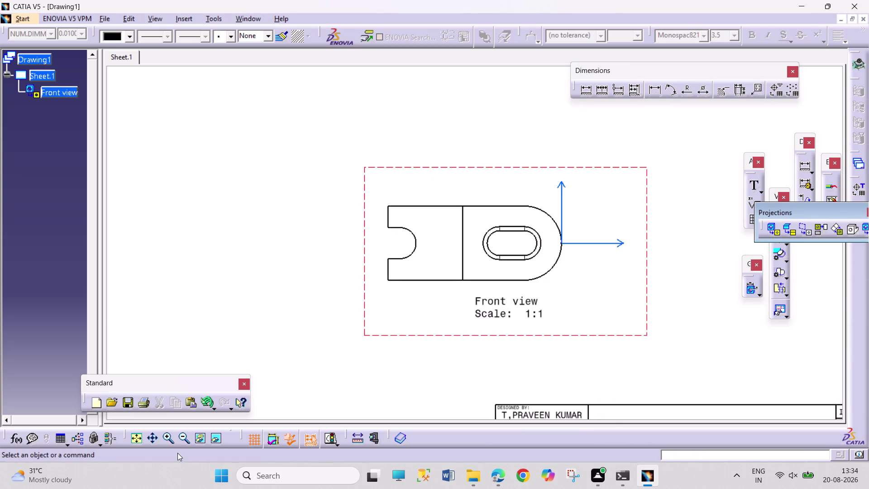
Move the front view to the sheet's upper-left area.
click(136, 437)
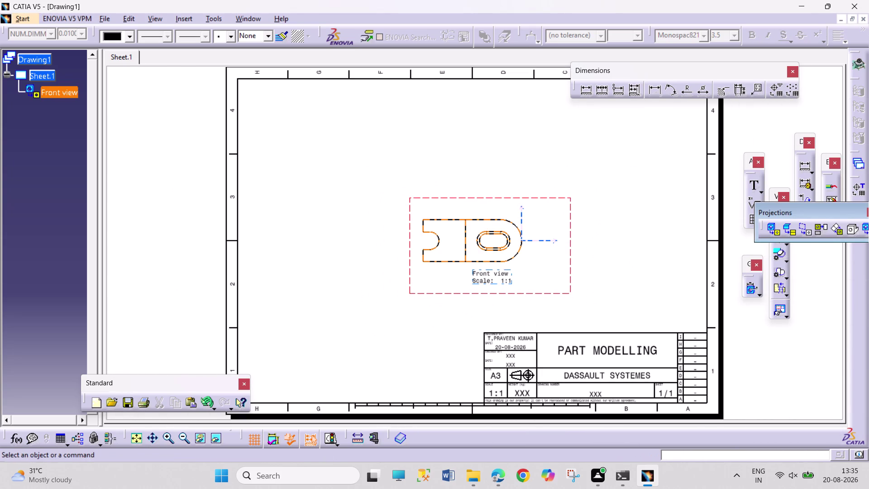
drag(487, 294, 330, 203)
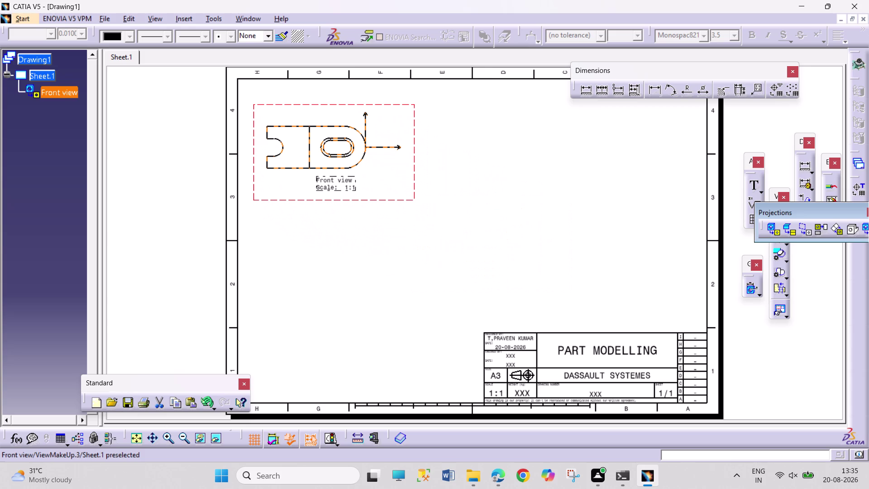
drag(331, 202, 348, 206)
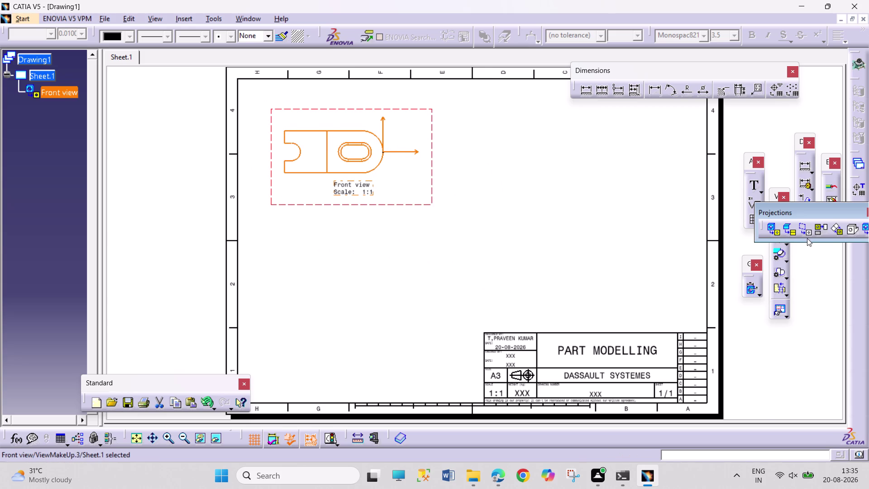
click(820, 231)
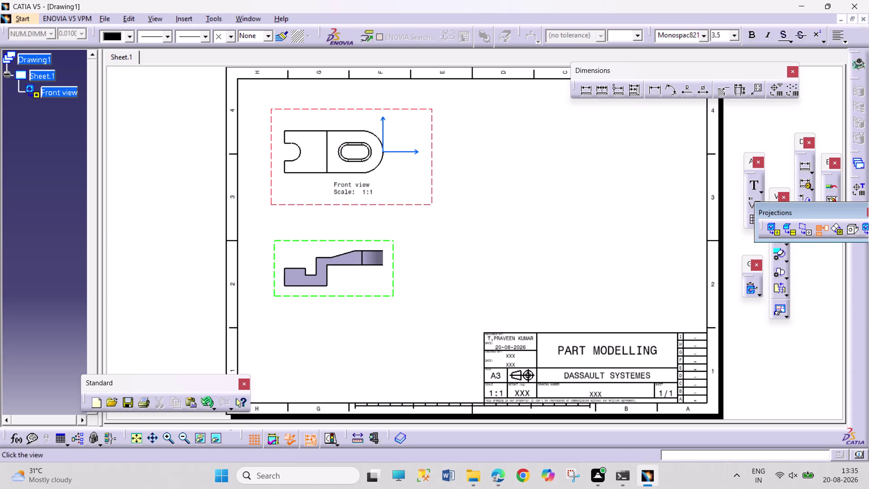
Project a top view below the front view and a left view to its right.
click(329, 268)
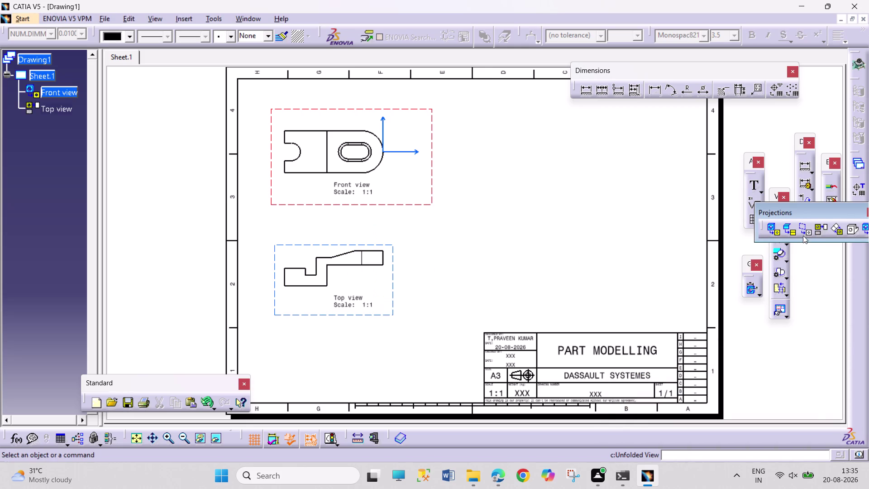
click(817, 232)
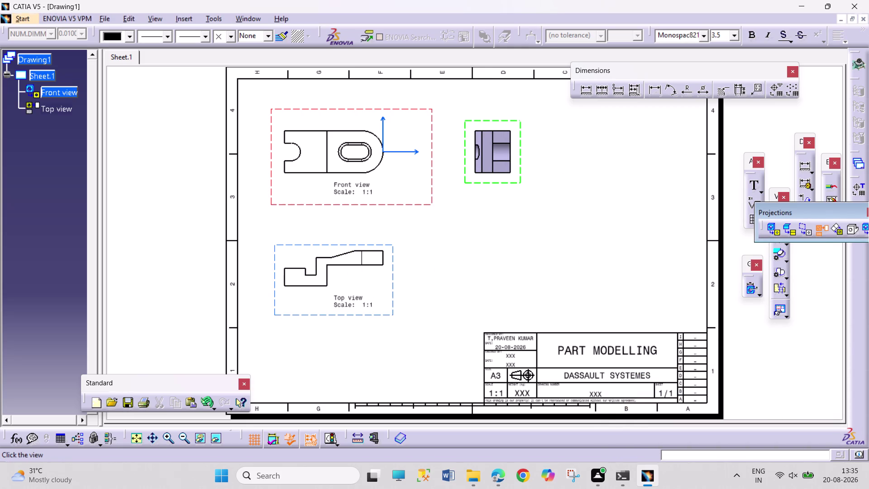
click(493, 149)
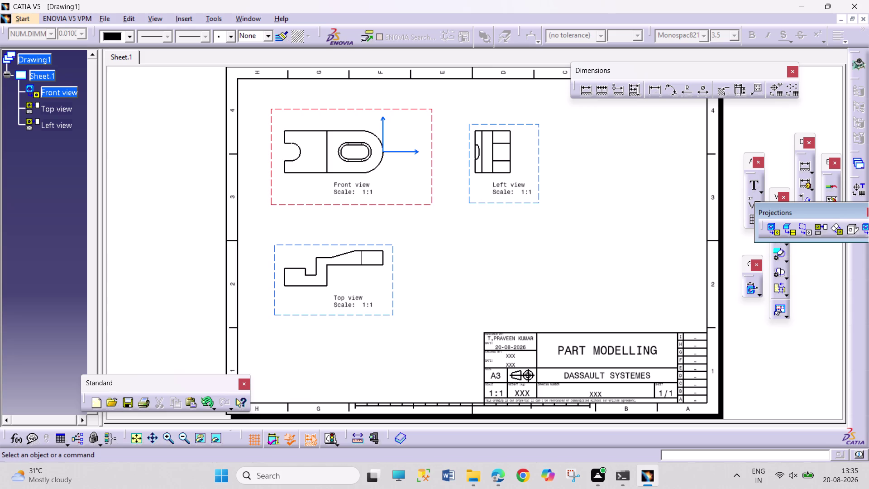
click(848, 230)
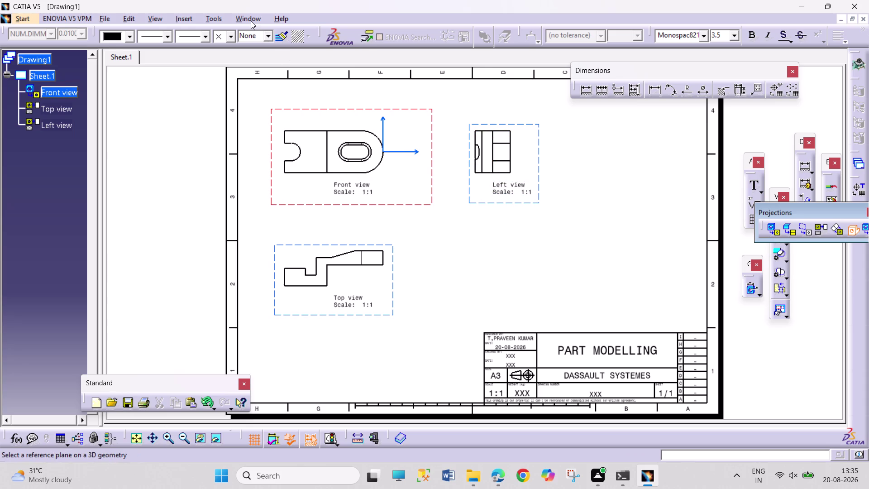
In the part window, orbit the model to show the slot on top and pick it.
click(251, 21)
click(294, 132)
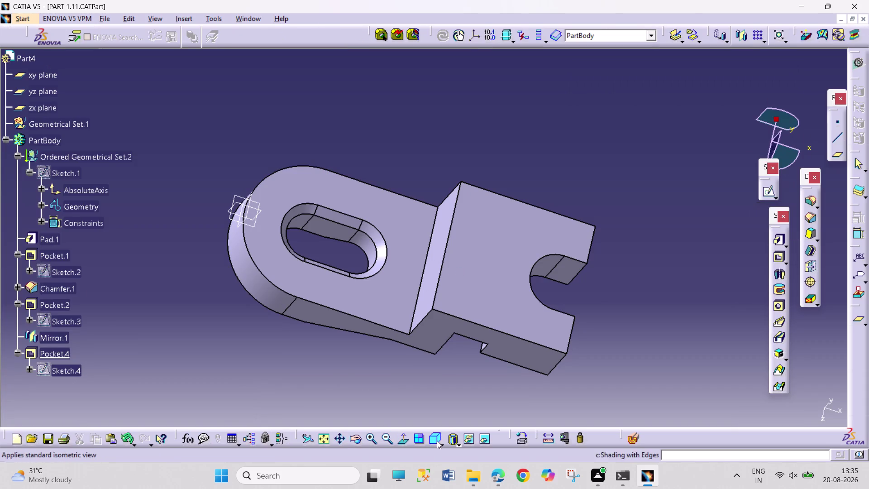
click(433, 436)
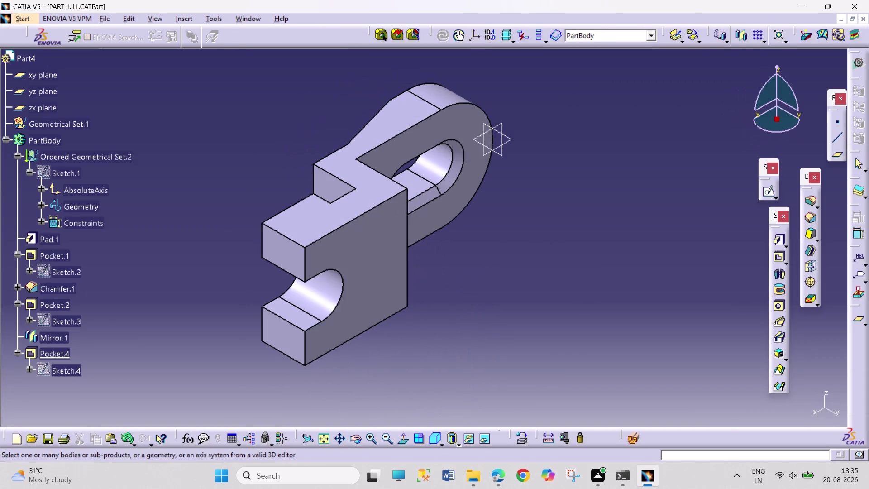
click(353, 439)
drag(249, 392, 645, 258)
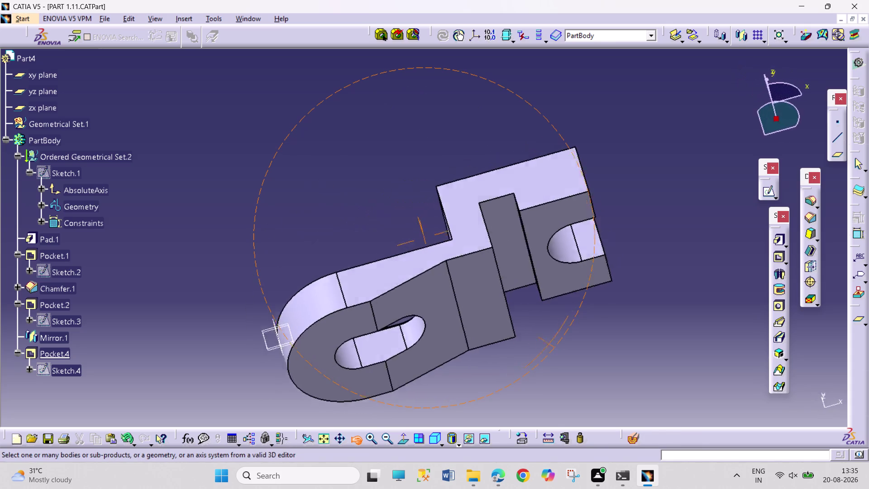
drag(645, 259, 655, 291)
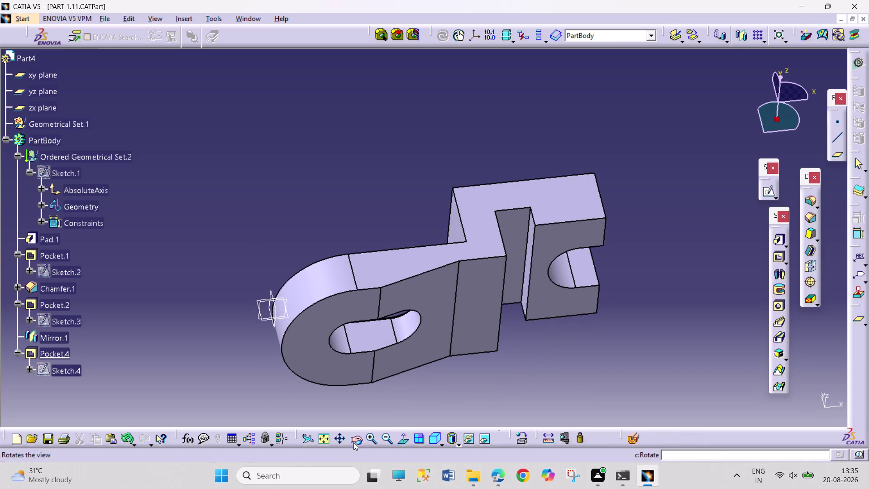
click(353, 443)
drag(419, 180, 486, 392)
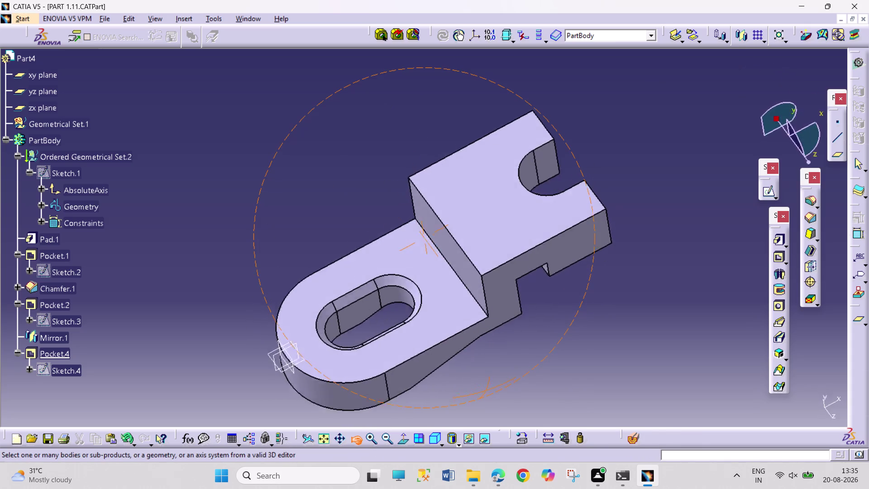
drag(486, 392, 414, 361)
click(467, 307)
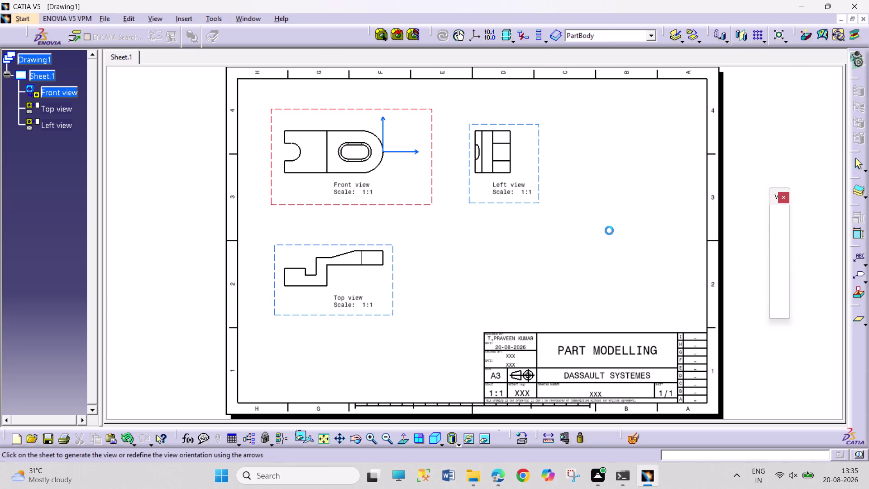
Place the isometric view on the sheet and move it below the left view.
double_click(559, 253)
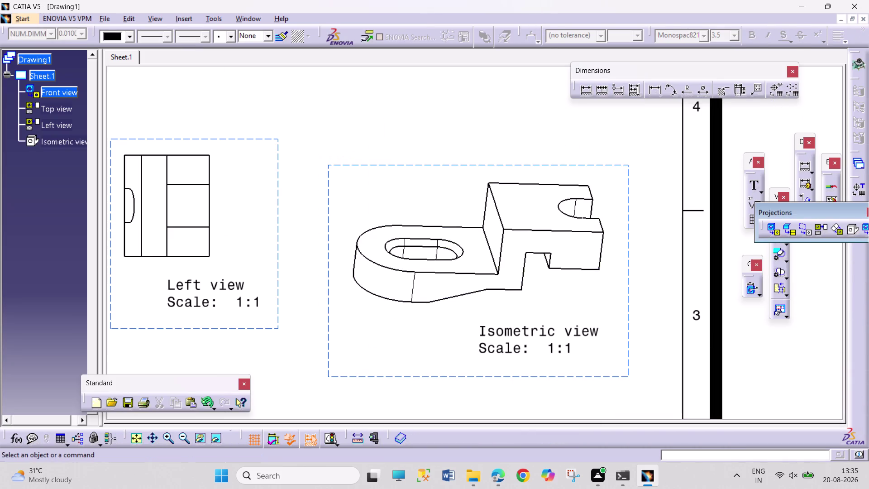
click(136, 435)
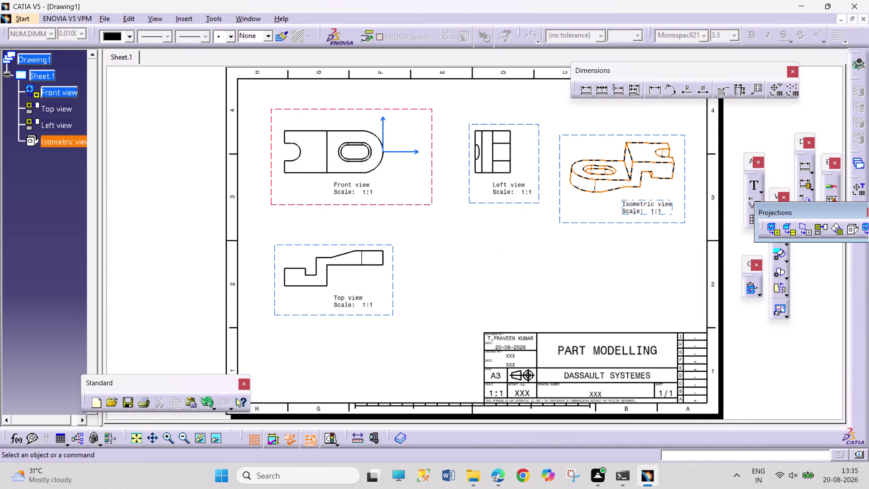
drag(590, 222, 493, 318)
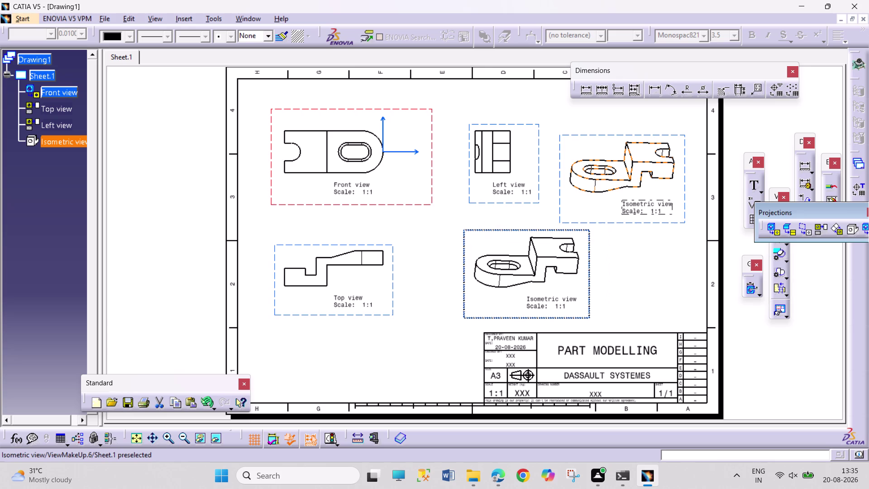
click(772, 358)
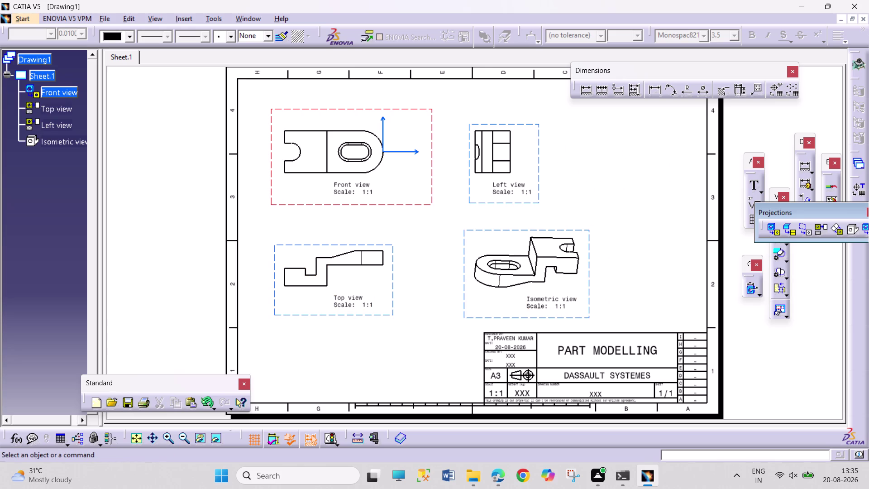
right_click(406, 203)
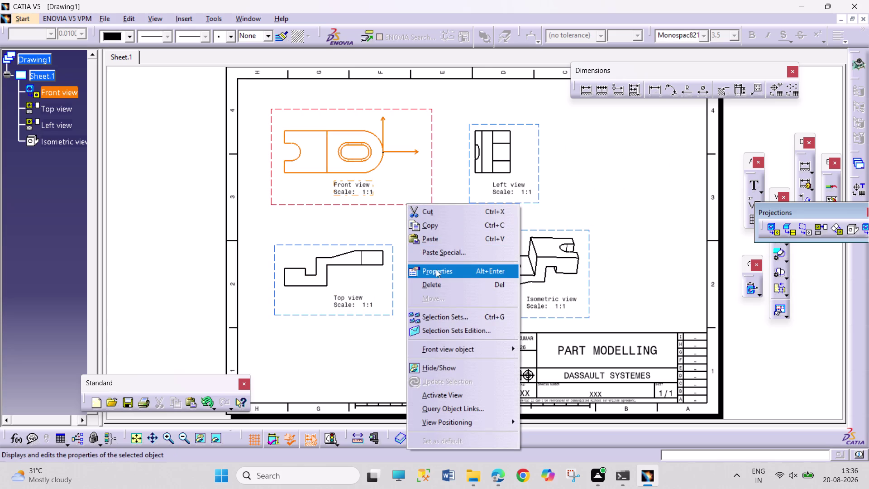
Set the front view scale to 2:1 and reposition it on the sheet.
click(436, 269)
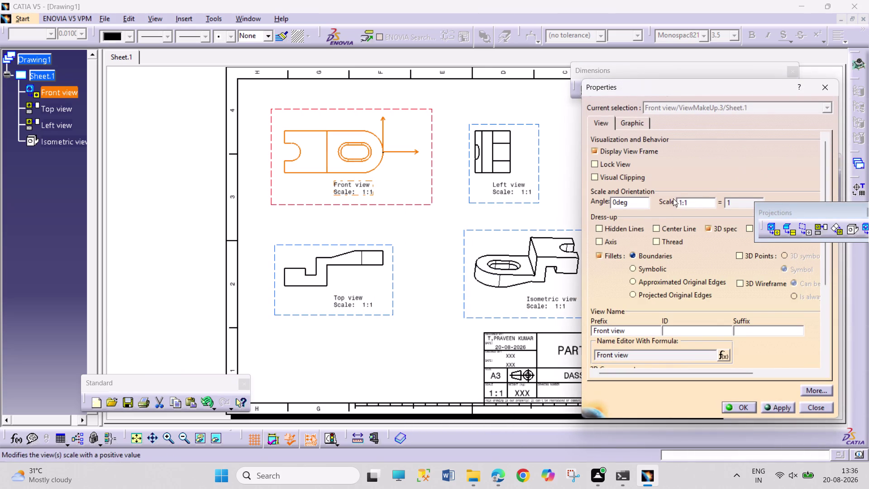
drag(681, 202, 655, 200)
key(2)
key(Return)
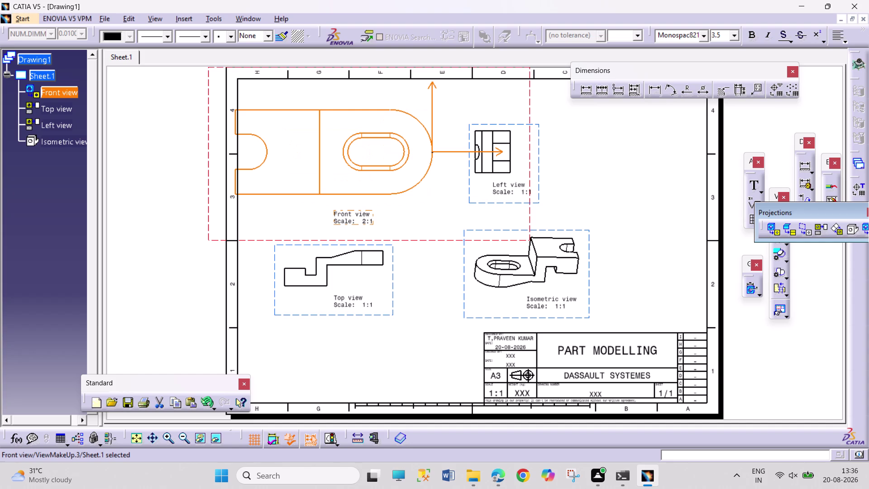
drag(529, 108, 549, 107)
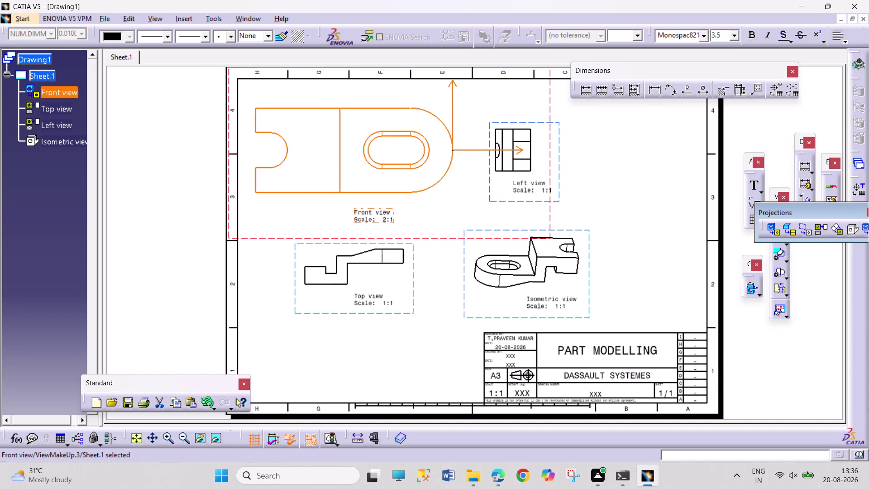
Set the top view scale to 2:1 and move it into place.
right_click(413, 308)
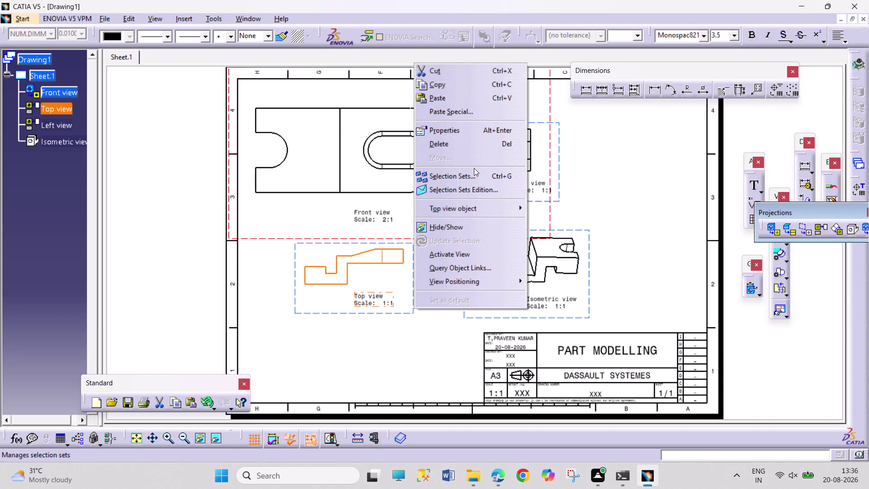
click(477, 127)
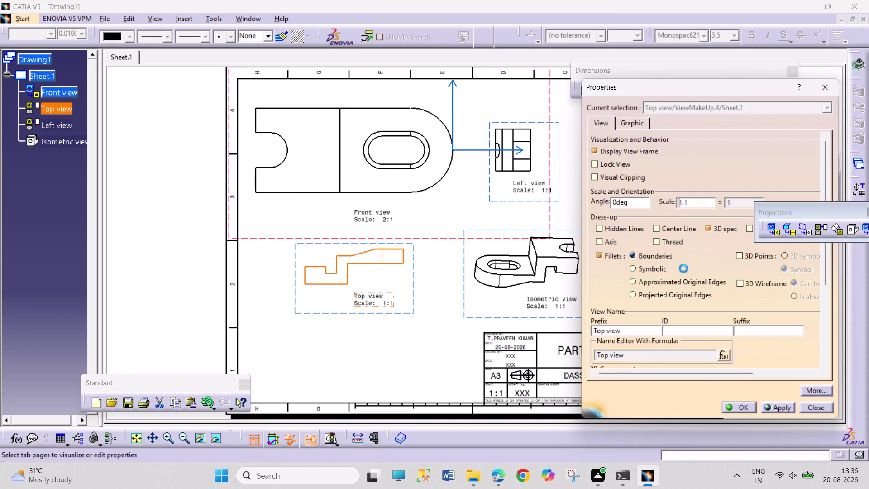
drag(683, 204, 673, 202)
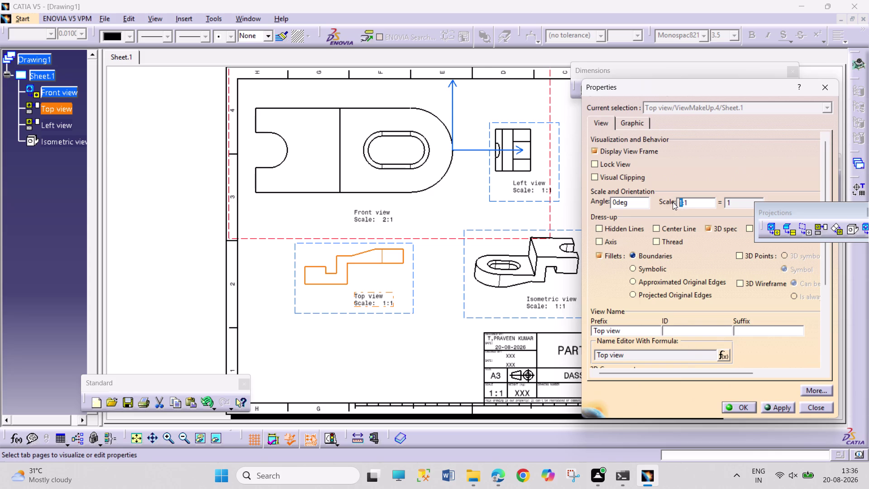
key(2)
key(Return)
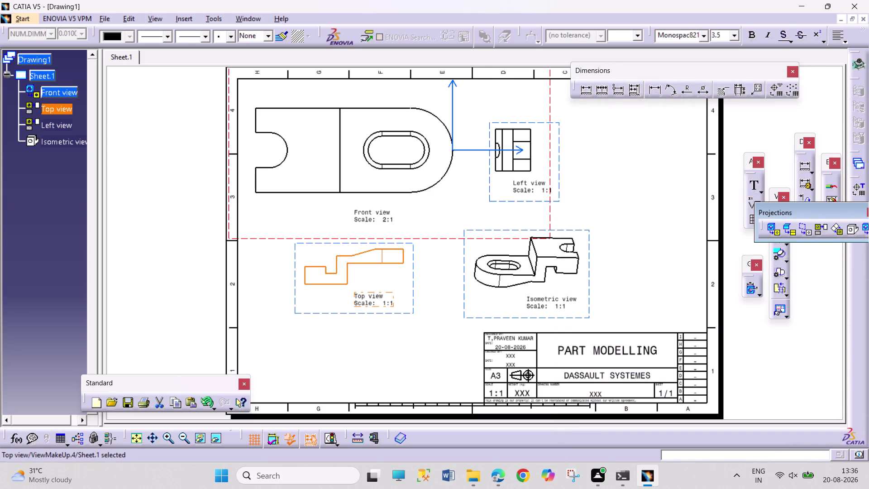
drag(421, 344, 418, 369)
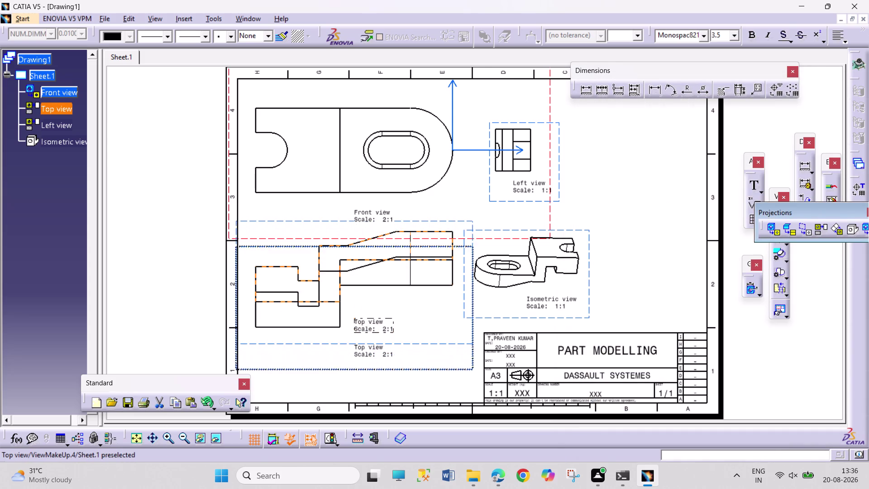
Move the left view nearer the front view and set its scale to 2:1.
drag(418, 369, 419, 377)
drag(561, 180, 579, 178)
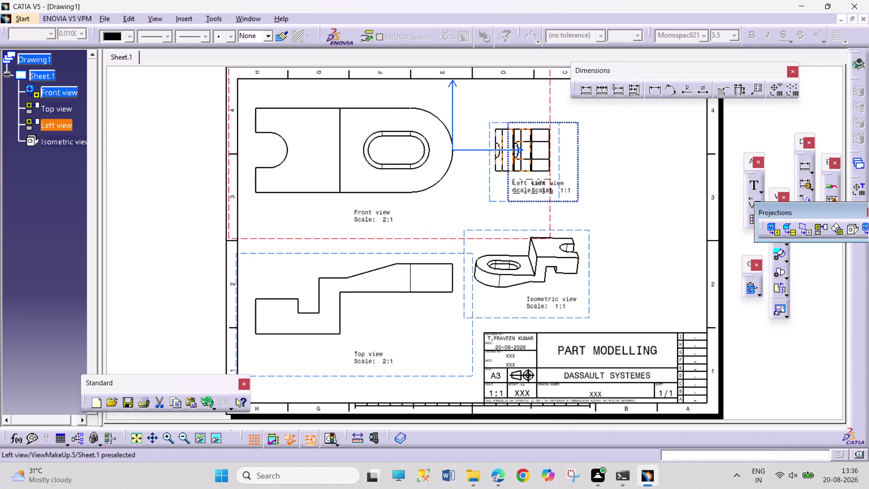
drag(579, 178, 635, 171)
right_click(633, 167)
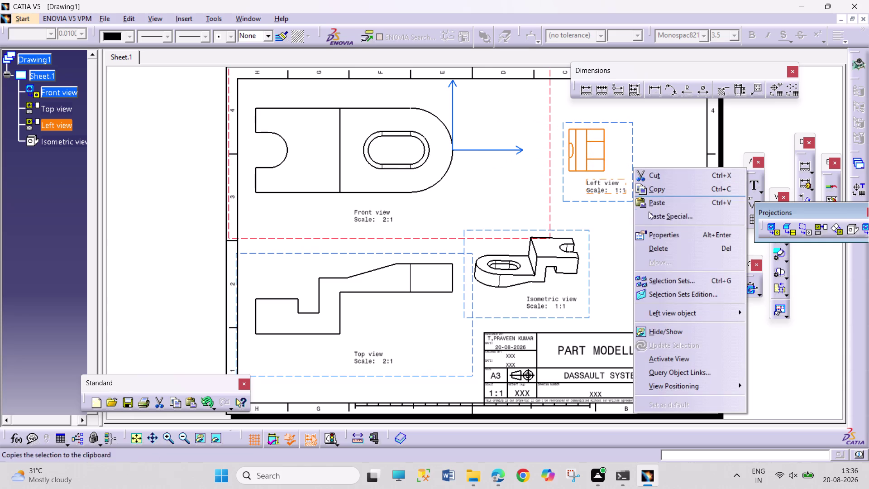
click(661, 235)
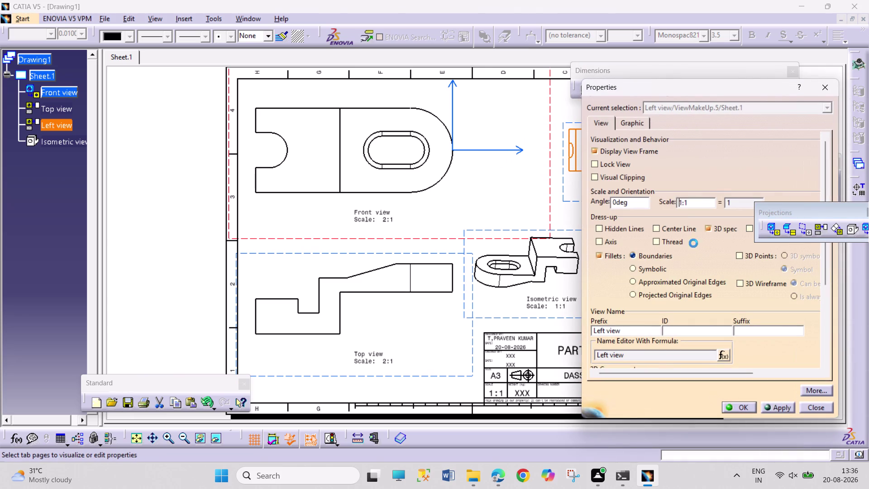
drag(681, 206, 670, 204)
drag(682, 204, 666, 199)
key(2)
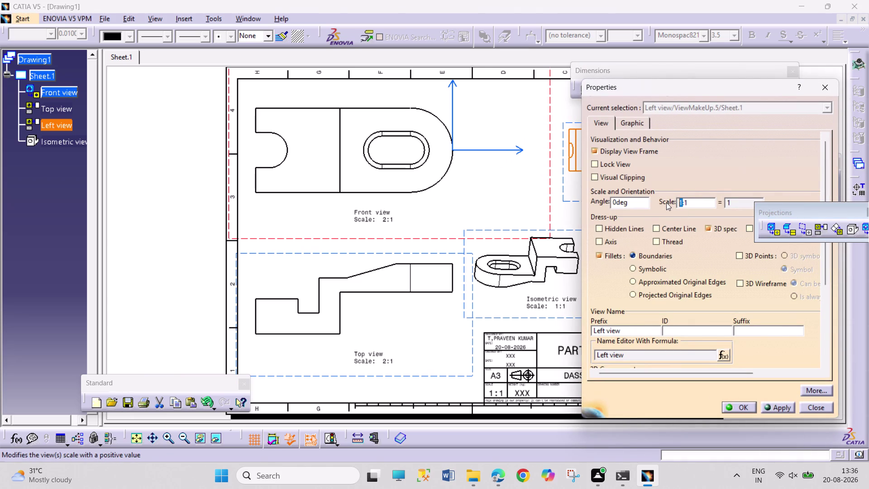
key(Return)
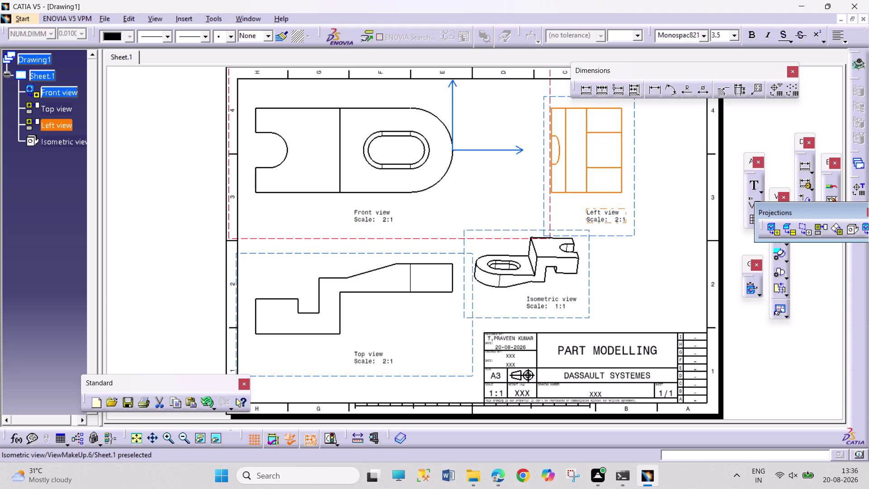
Move the isometric view below the left view.
drag(589, 281, 658, 287)
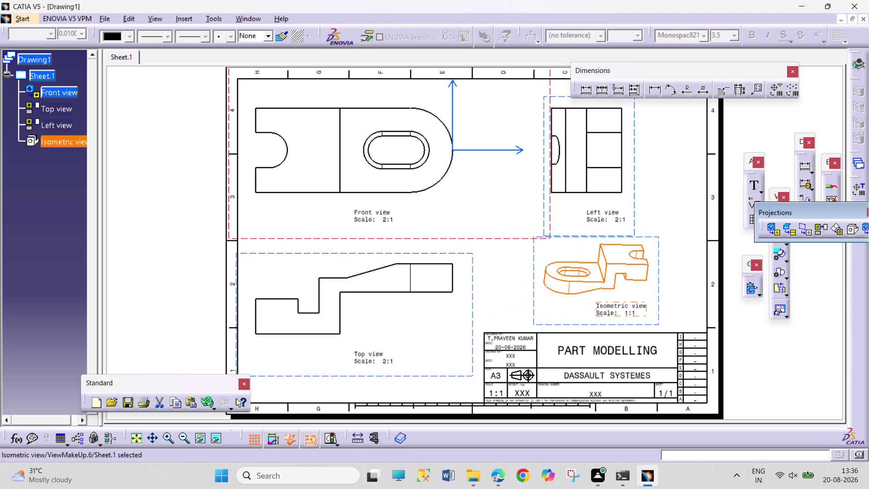
click(758, 342)
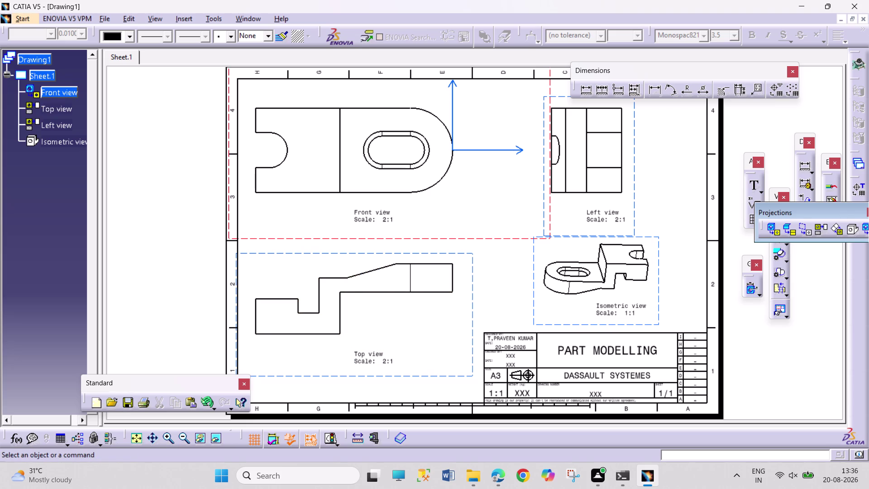
right_click(474, 302)
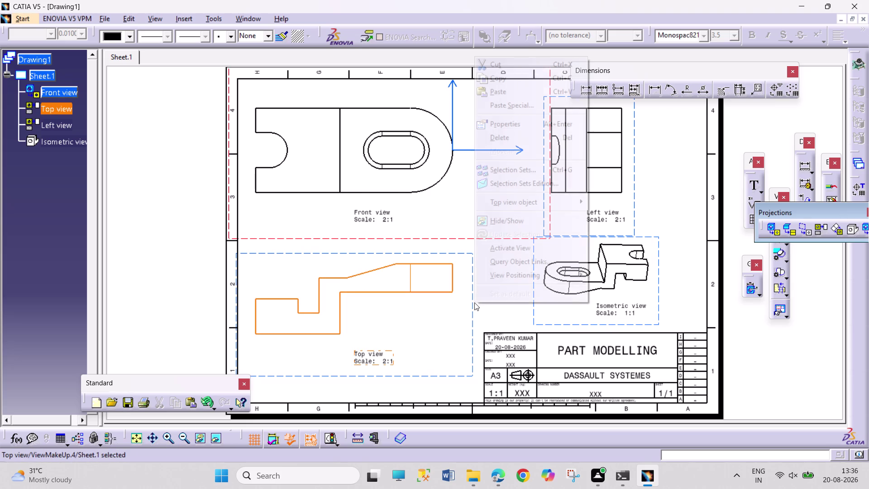
Delete the top view and rearrange the front, isometric and left views.
click(516, 138)
drag(448, 238, 444, 289)
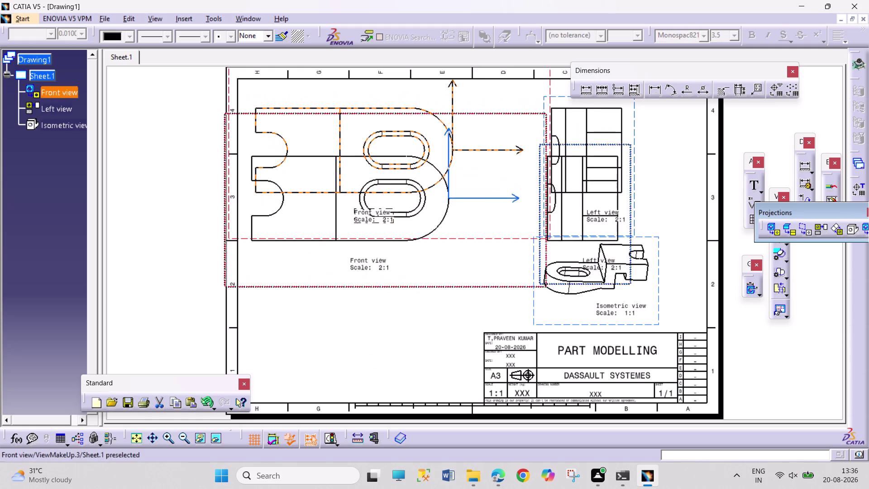
drag(444, 289, 446, 342)
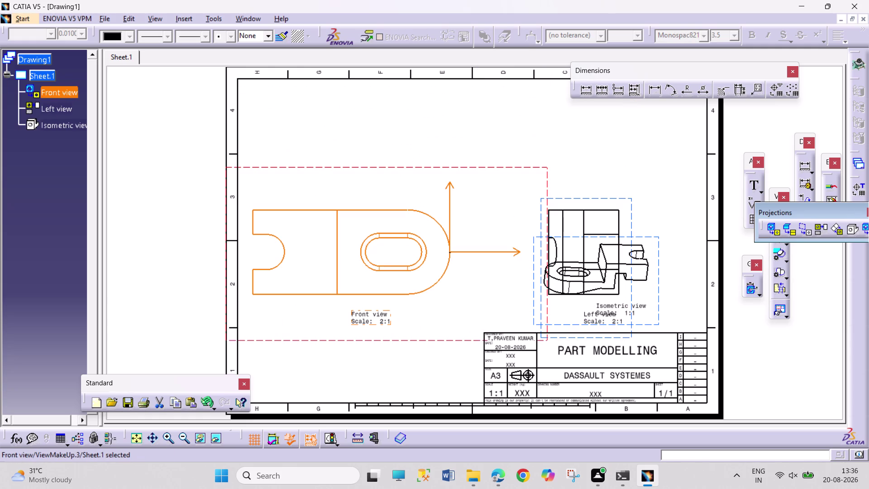
drag(659, 278, 690, 135)
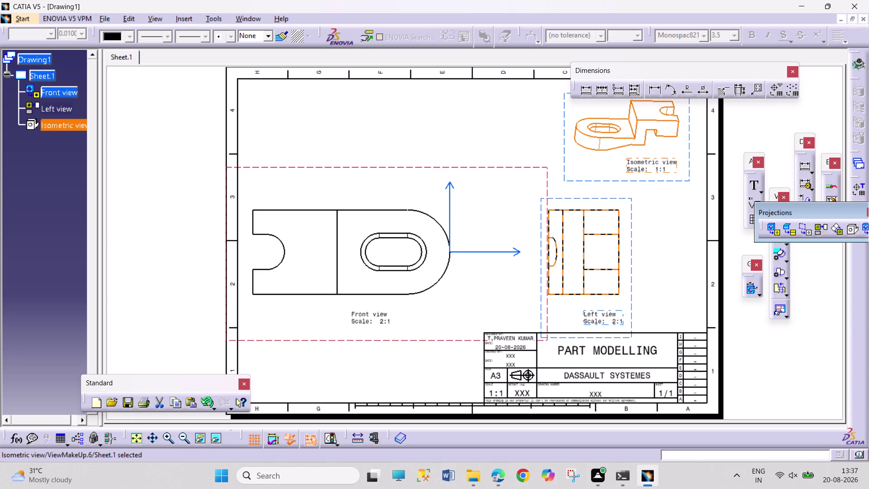
drag(635, 257, 655, 260)
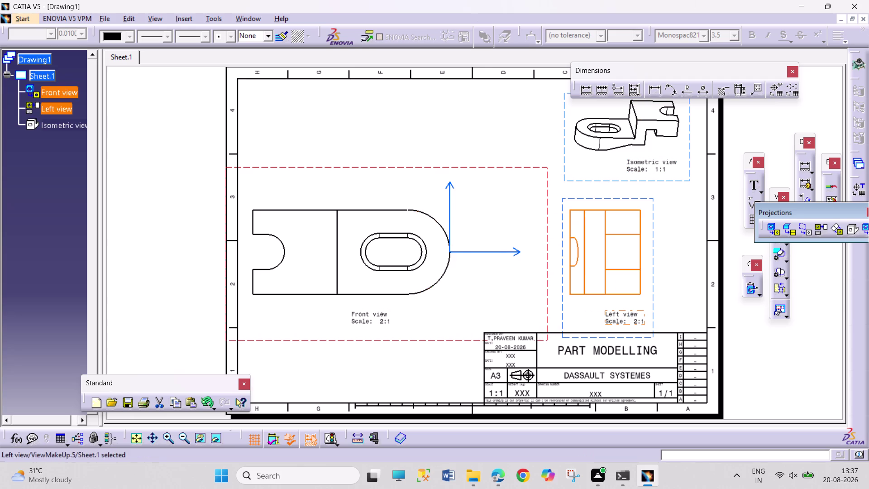
drag(444, 164, 446, 188)
drag(517, 190, 518, 171)
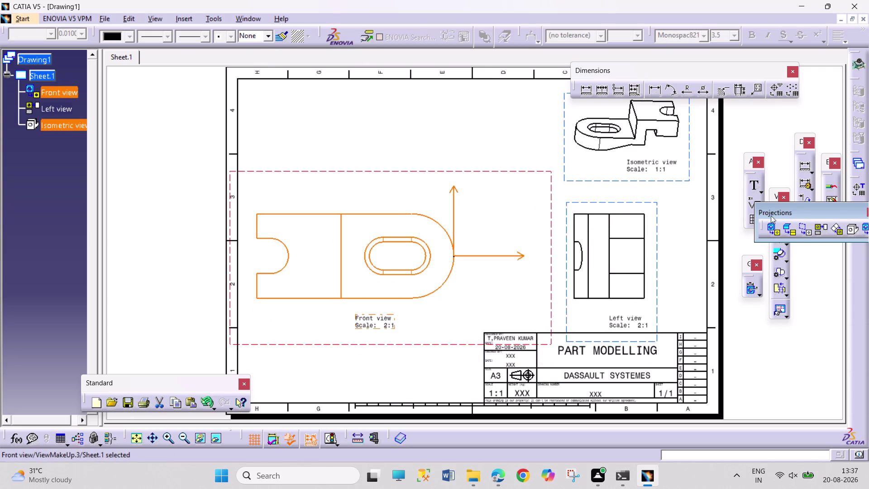
Project a bottom view from the front view and place it above it.
click(817, 229)
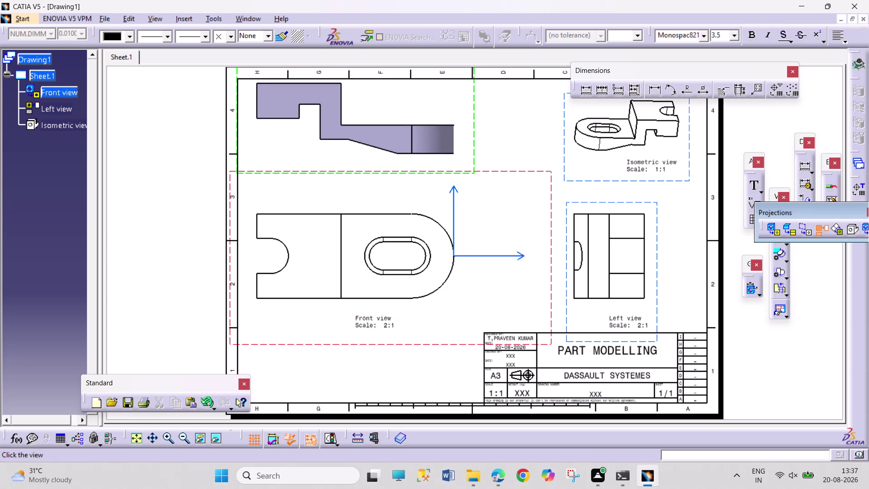
click(376, 124)
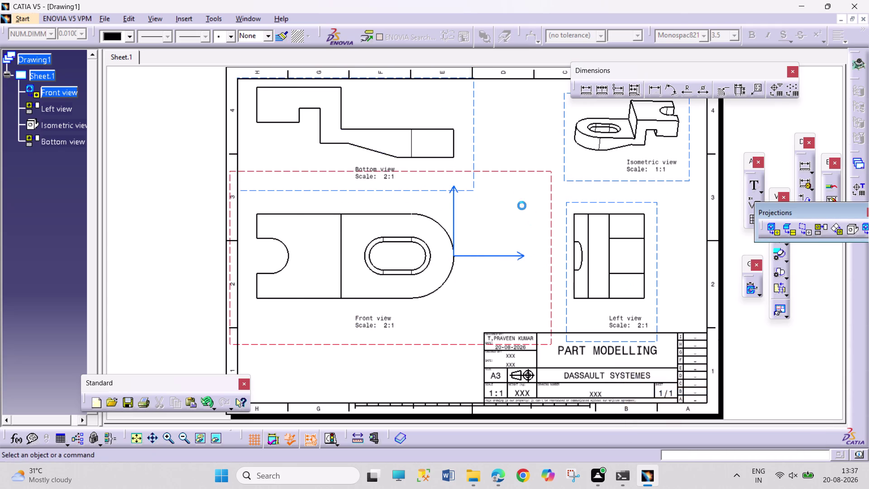
drag(473, 150, 472, 162)
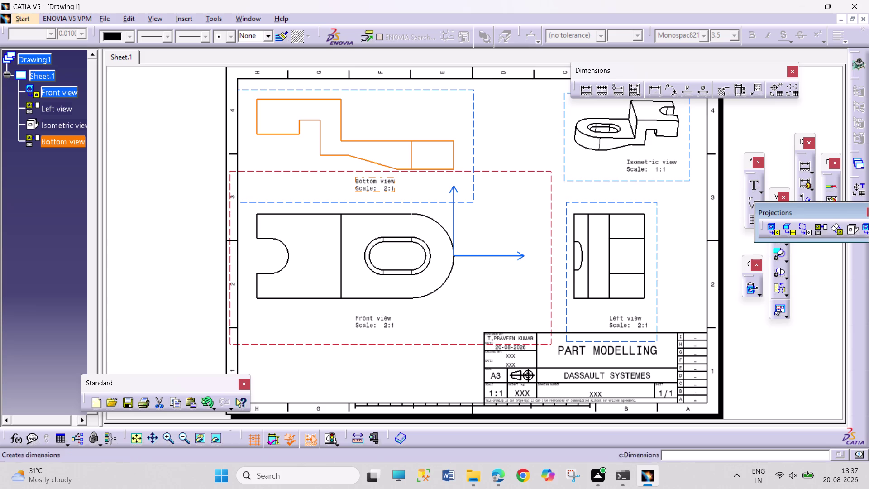
right_click(474, 133)
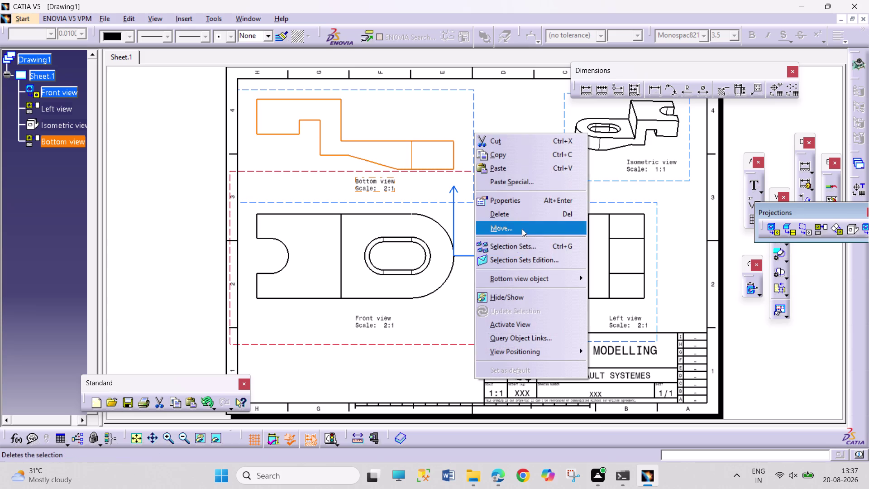
Turn on hidden lines, axes and centre lines in the bottom view.
click(534, 195)
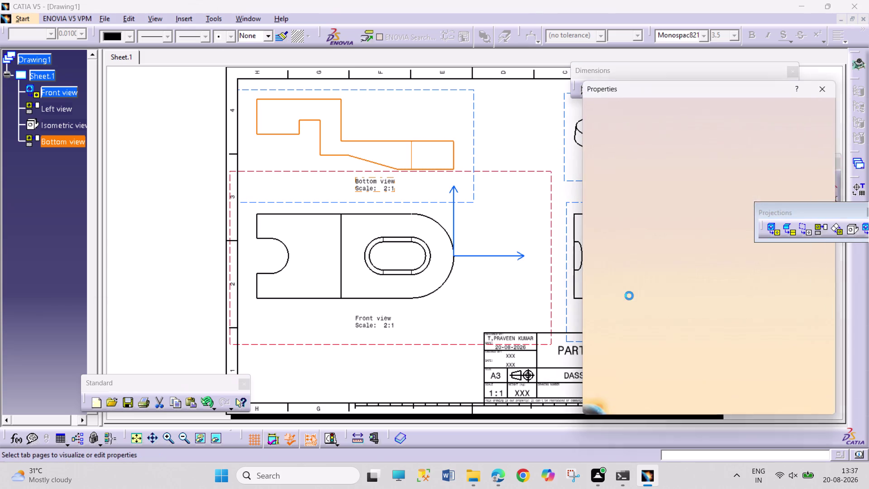
click(626, 230)
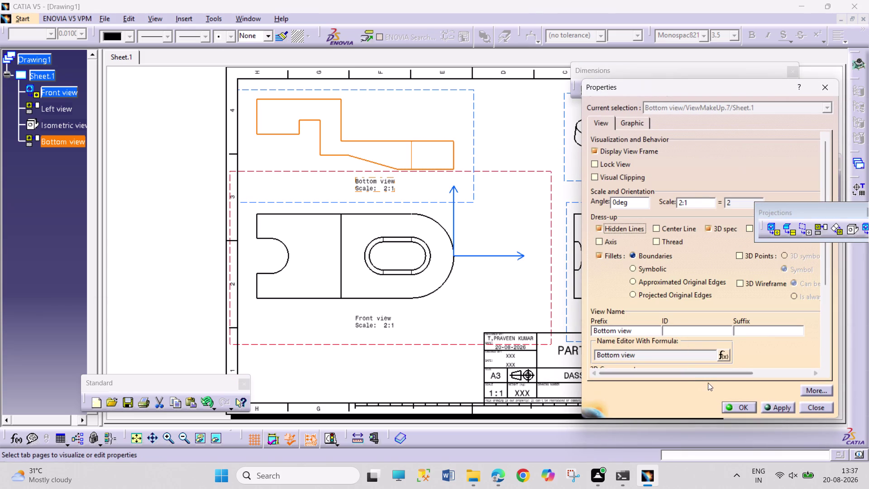
click(728, 400)
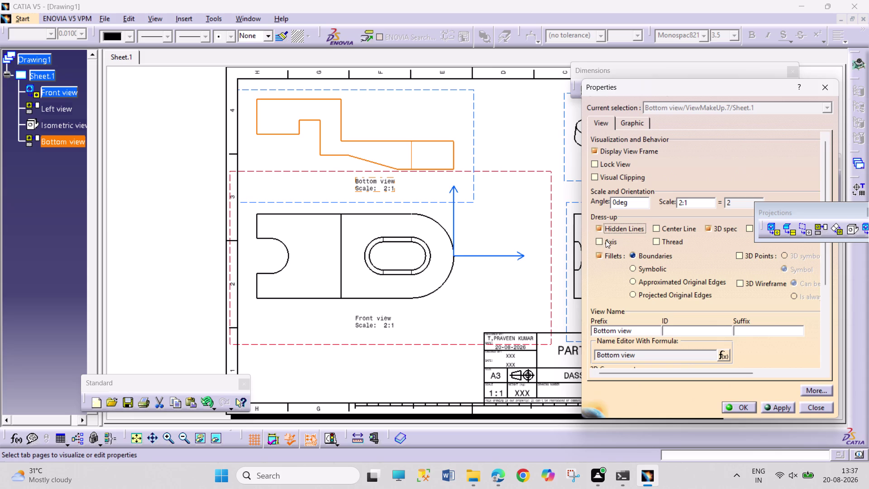
click(606, 240)
click(674, 225)
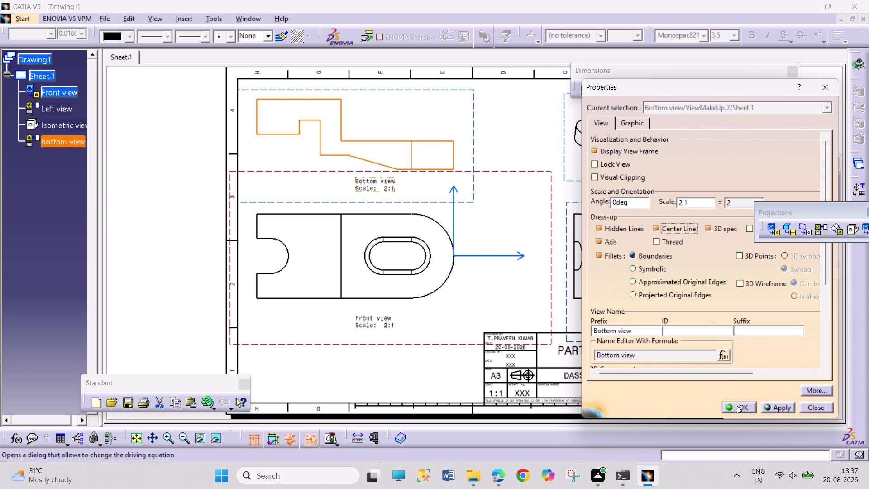
click(737, 406)
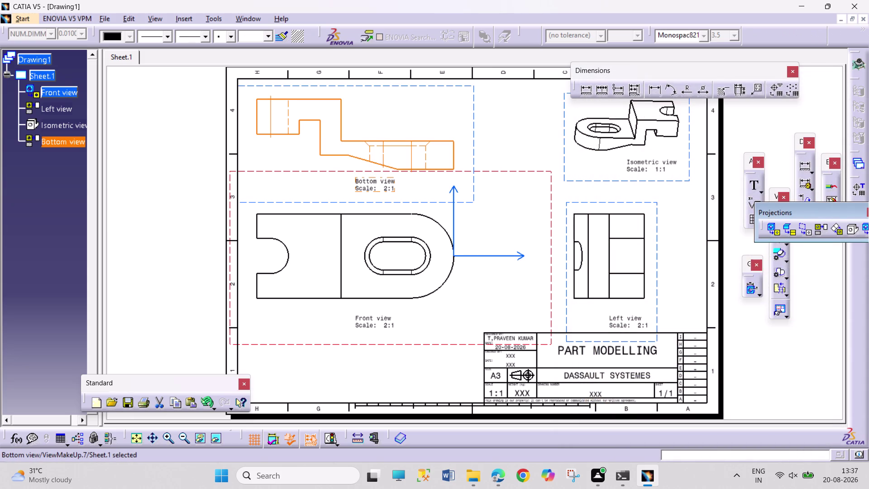
Turn on hidden lines, axes and centre lines in the front view.
right_click(551, 277)
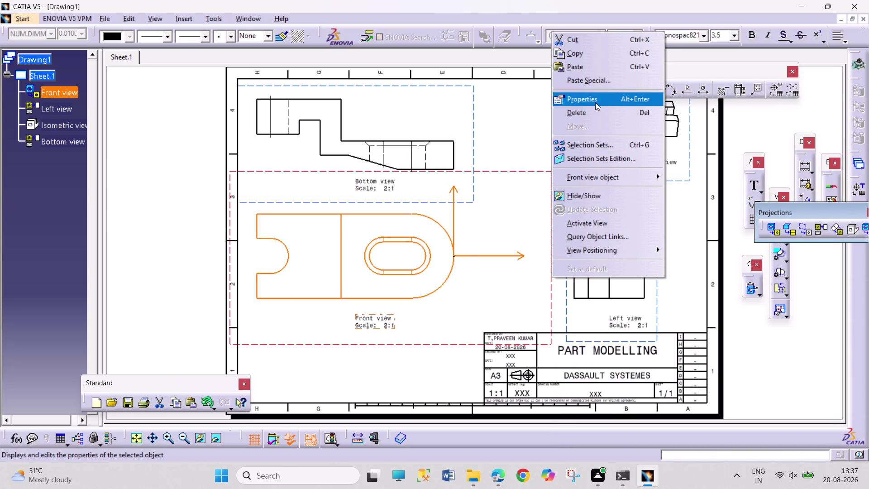
click(595, 103)
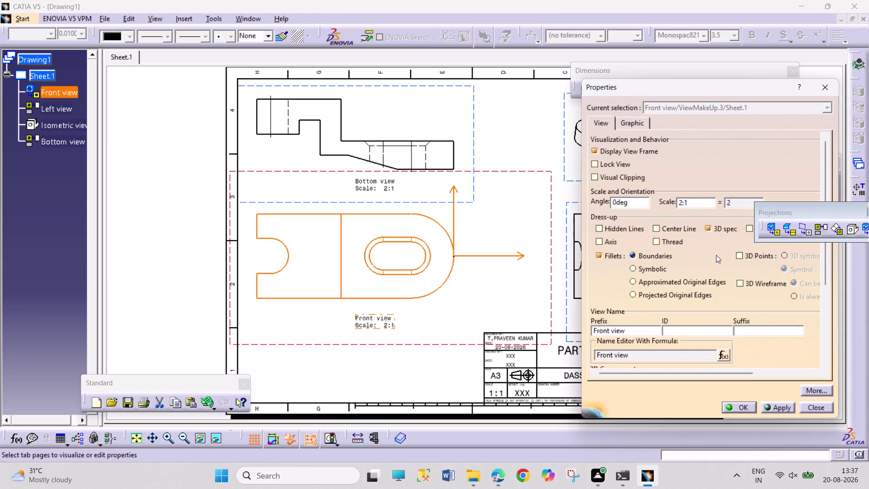
click(649, 230)
click(652, 228)
click(600, 239)
click(600, 229)
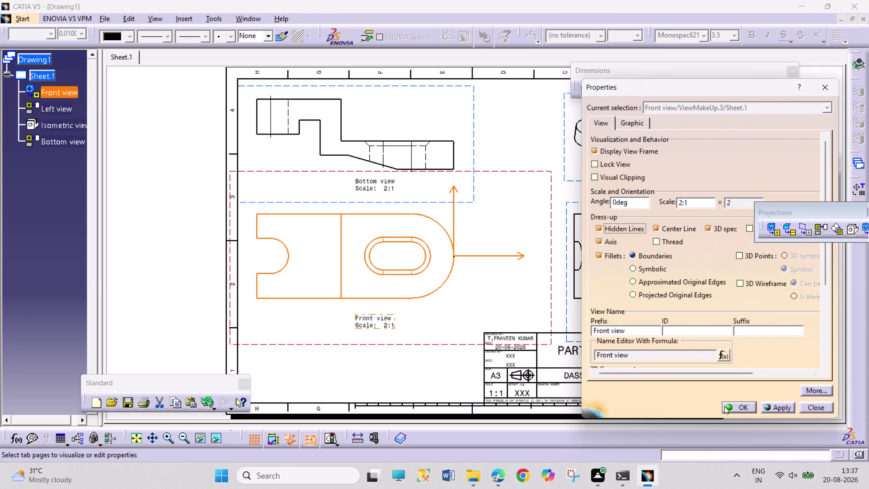
click(726, 406)
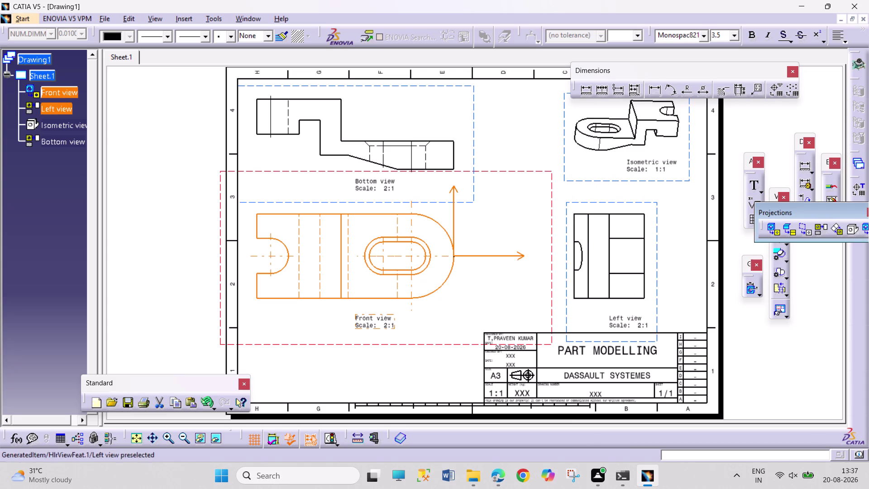
click(654, 91)
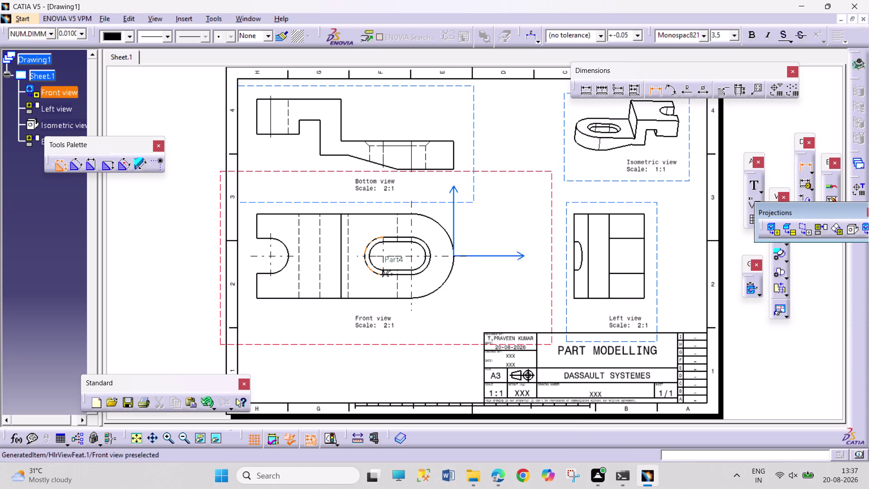
Add the 12 slot dimension below the front view and lower the view title.
click(366, 263)
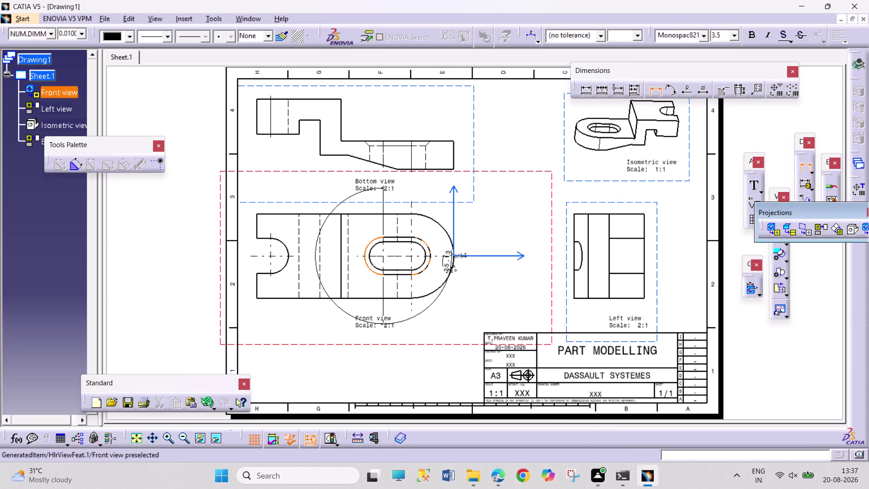
click(431, 260)
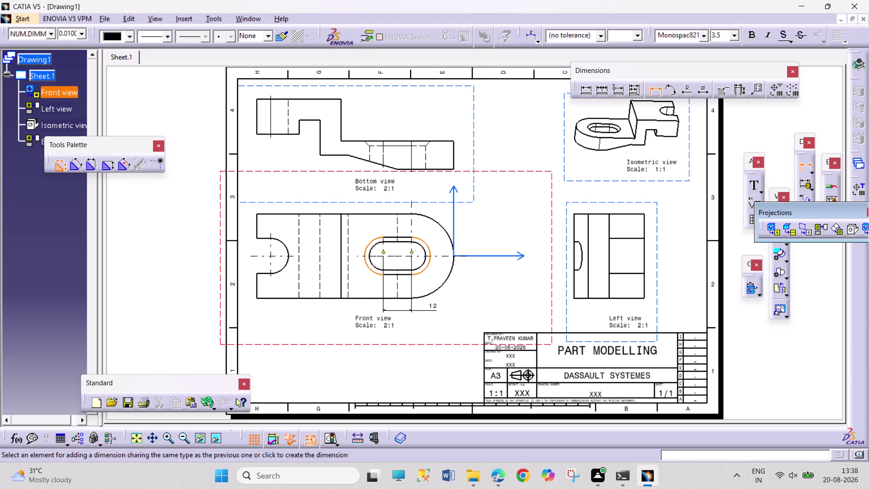
click(433, 309)
drag(373, 322, 376, 355)
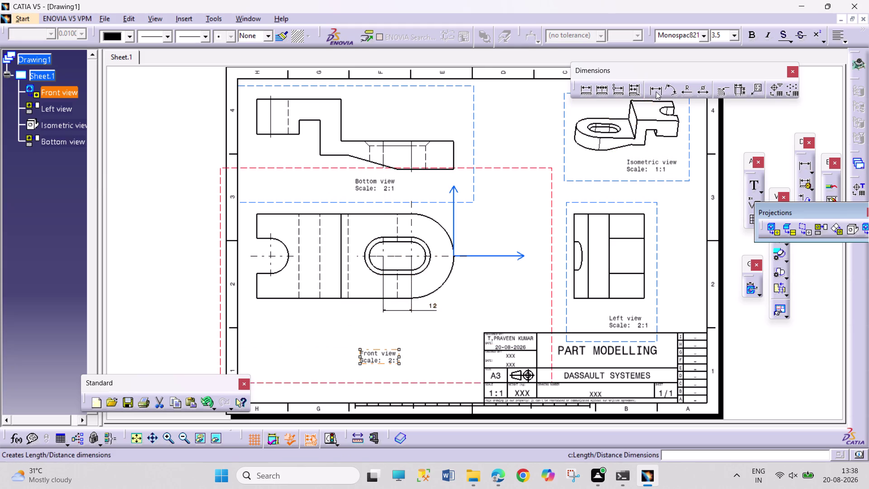
Cancel an unwanted slot dimension and shift the views slightly right.
click(655, 91)
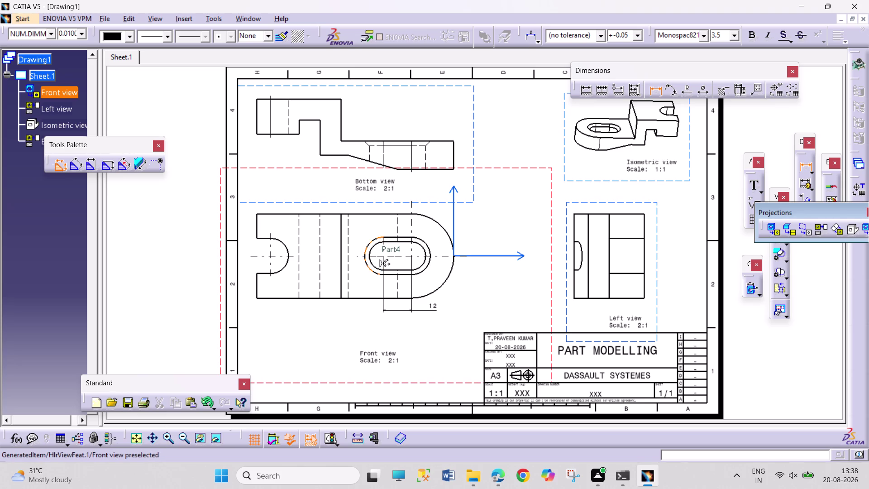
click(361, 254)
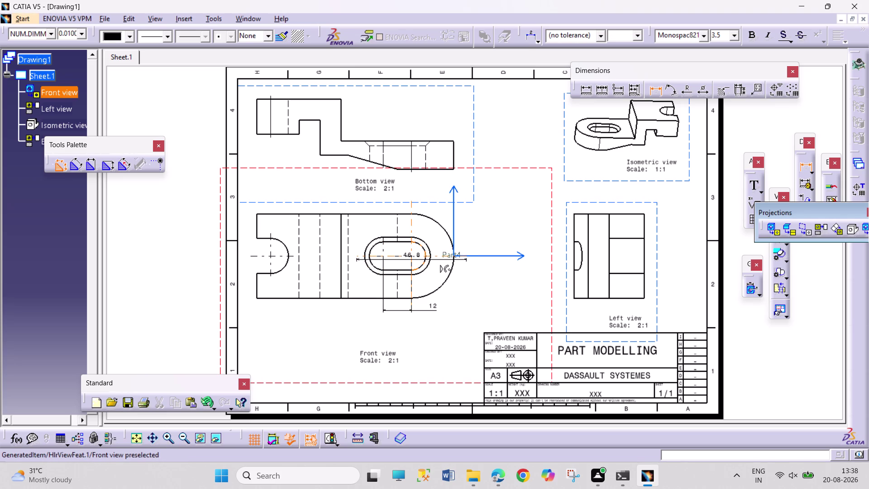
click(429, 261)
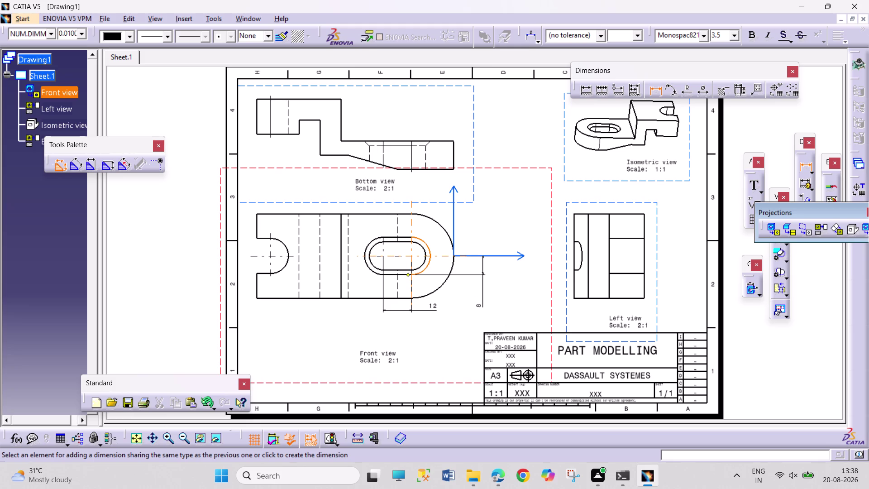
key(Escape)
key(Escape)
key(Escape)
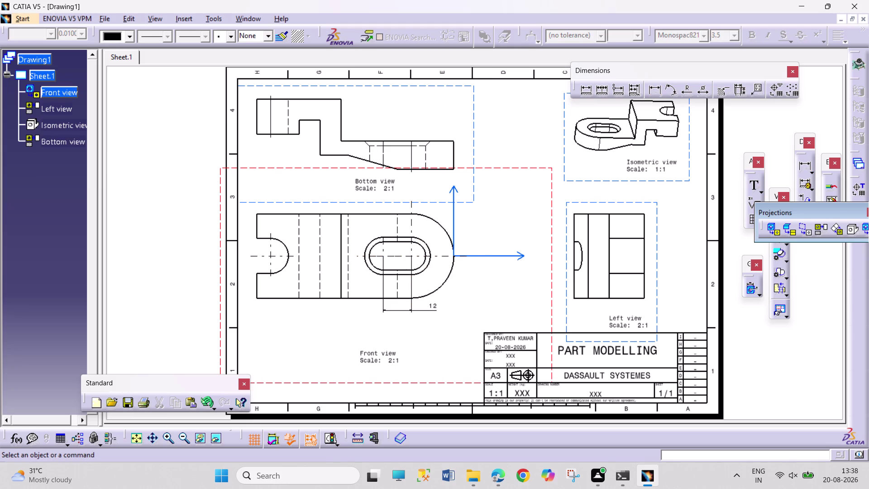
drag(553, 299, 563, 300)
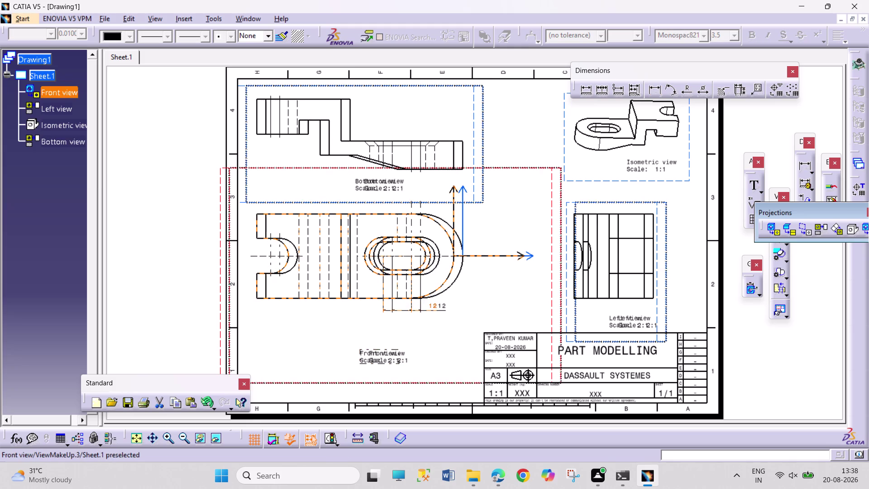
drag(563, 300, 574, 299)
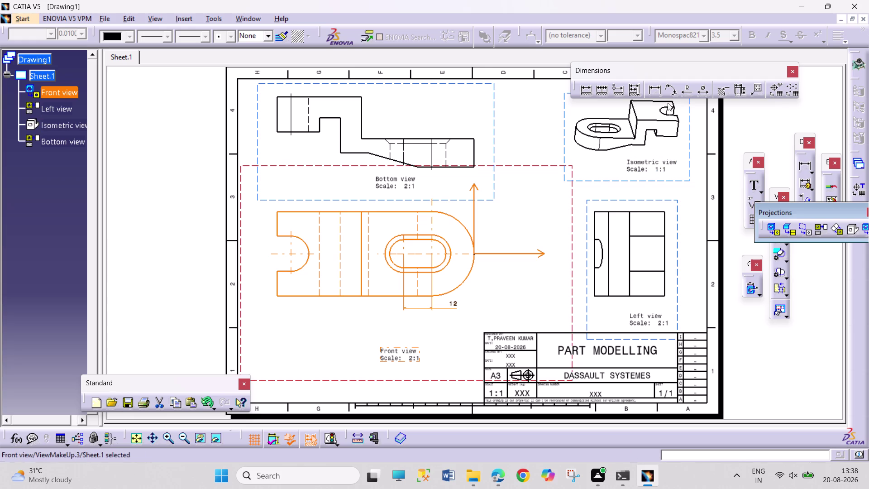
Dimension the rounded end's arc as R8.
click(661, 93)
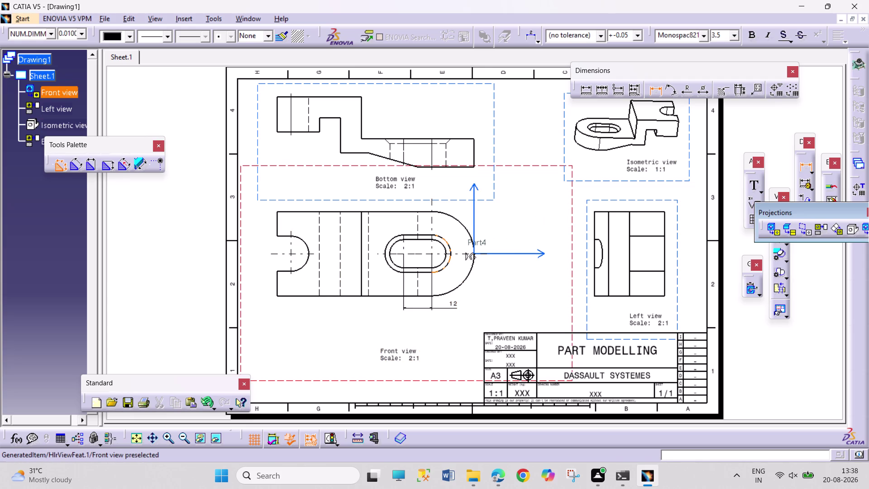
click(690, 86)
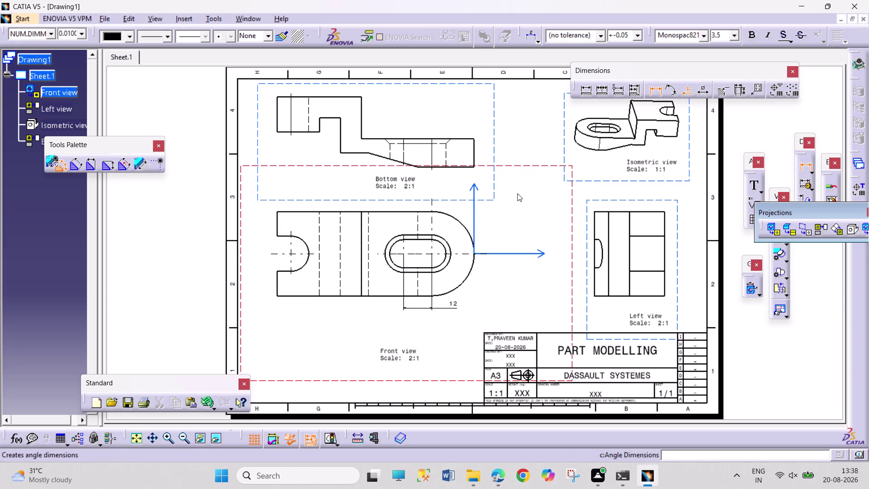
click(449, 247)
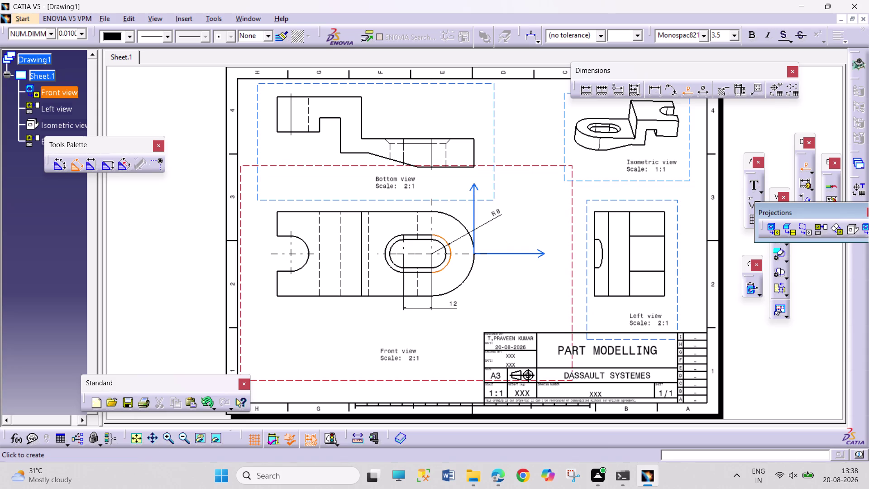
click(499, 219)
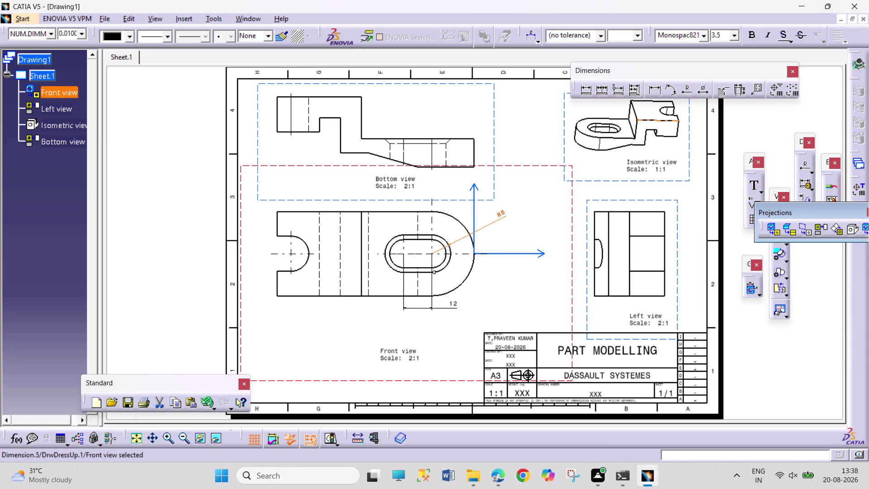
click(657, 88)
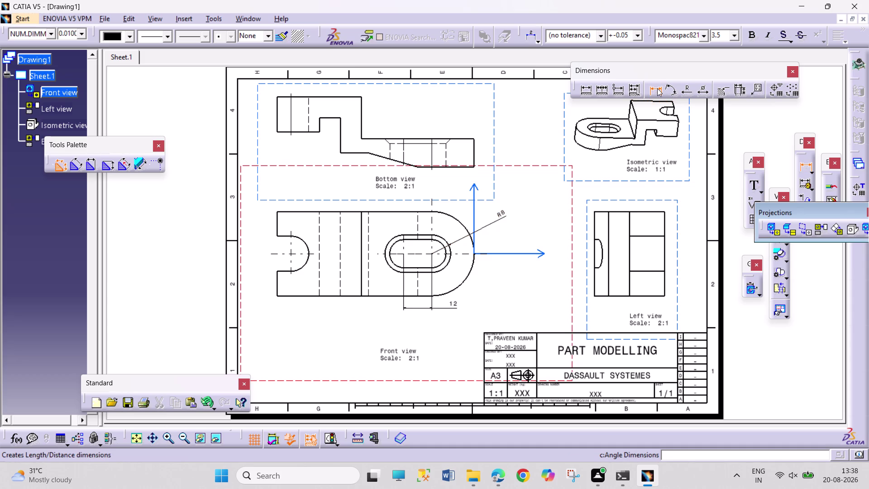
Add the 30 distance from the vertical edge to the slot centre, discarding a 53.4 dimension.
click(362, 286)
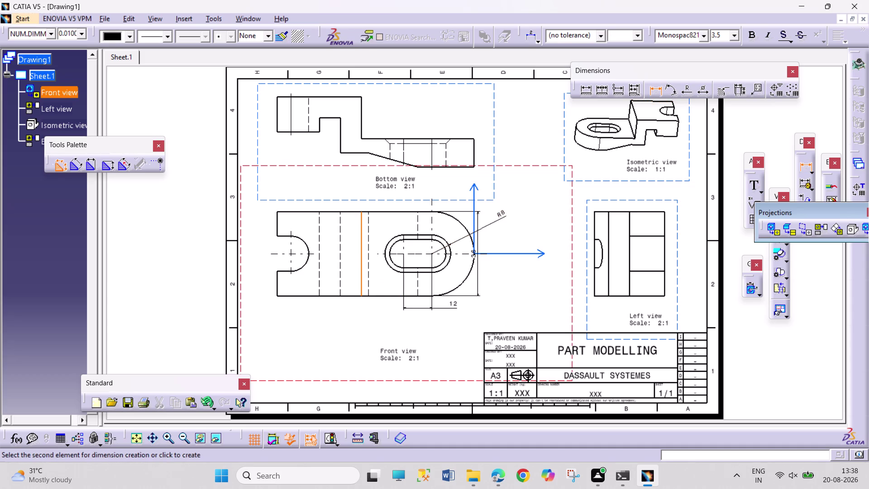
click(474, 257)
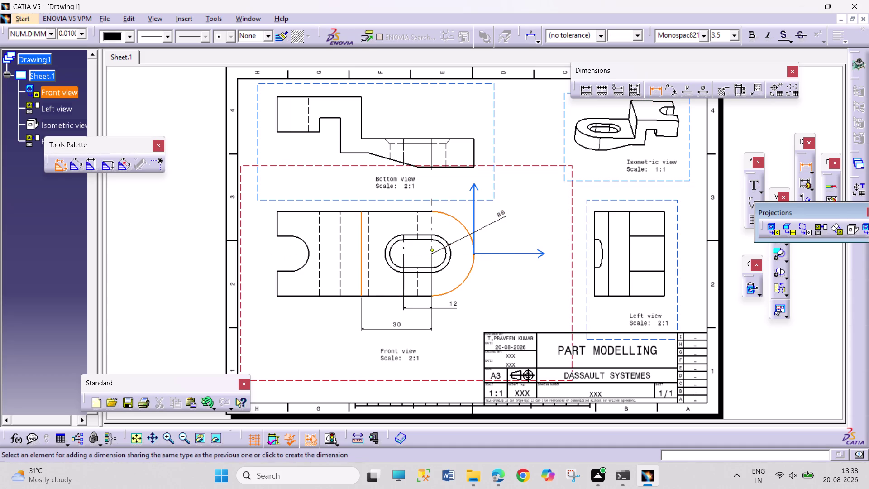
click(425, 330)
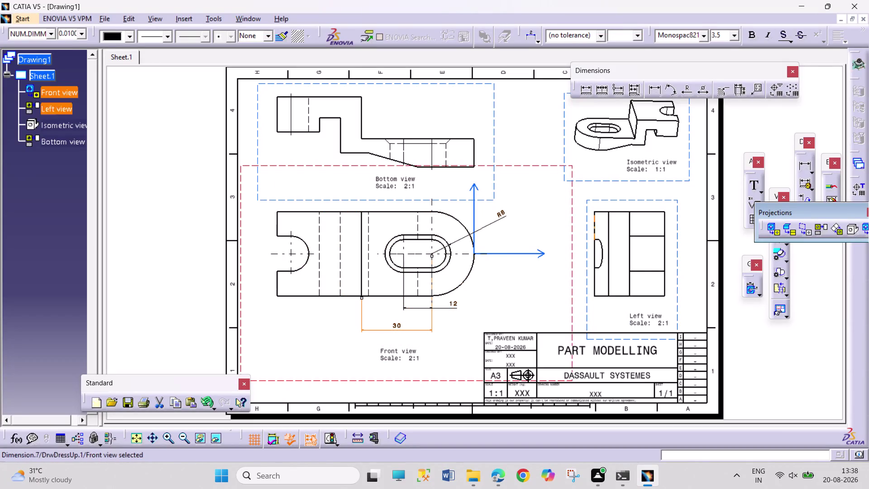
click(651, 91)
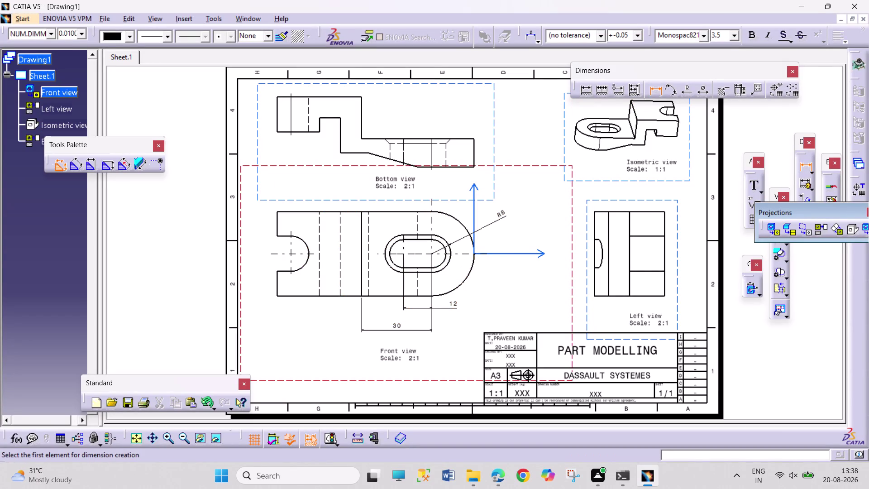
click(360, 260)
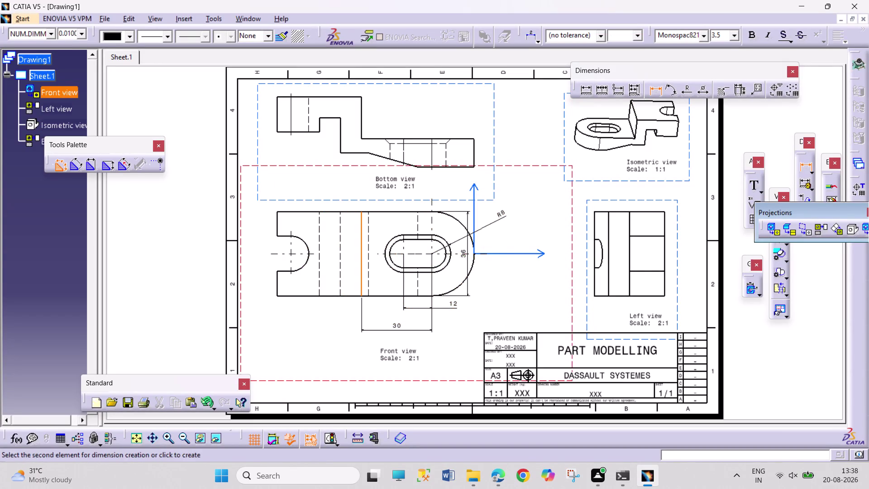
click(471, 255)
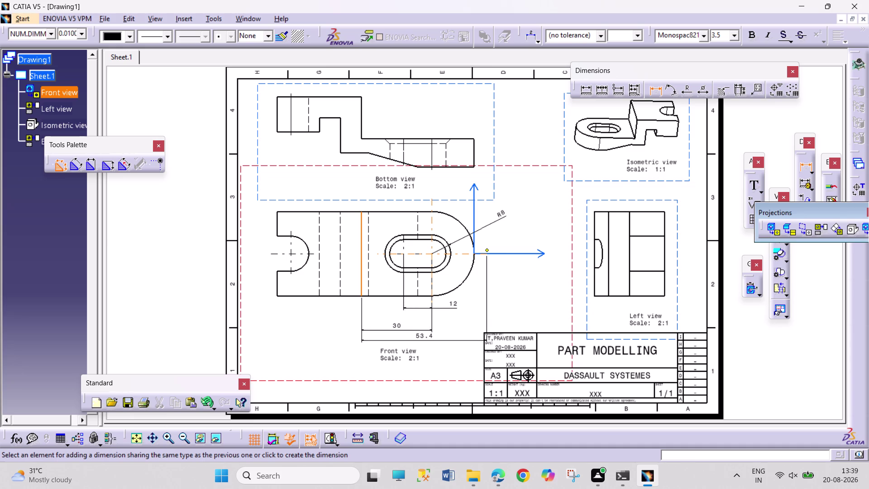
key(Escape)
key(Escape)
key(Escape)
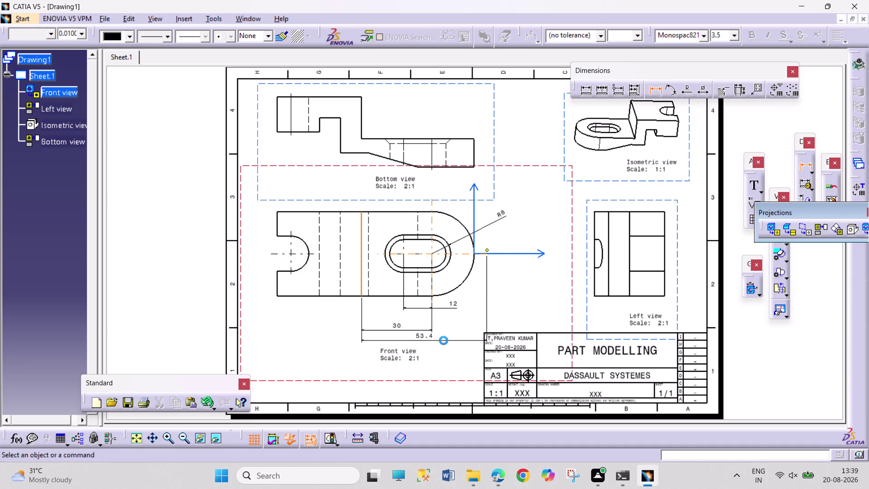
key(Escape)
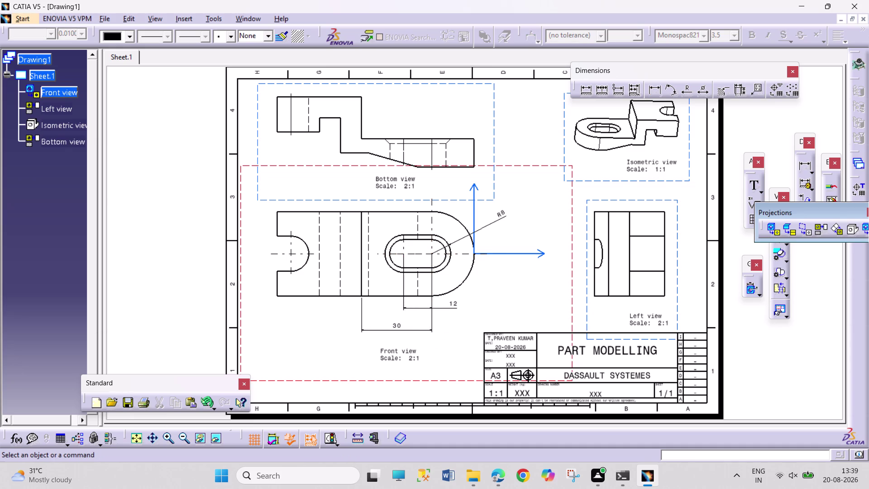
Add the 48 horizontal dimension below the front view.
middle_drag(460, 348, 458, 260)
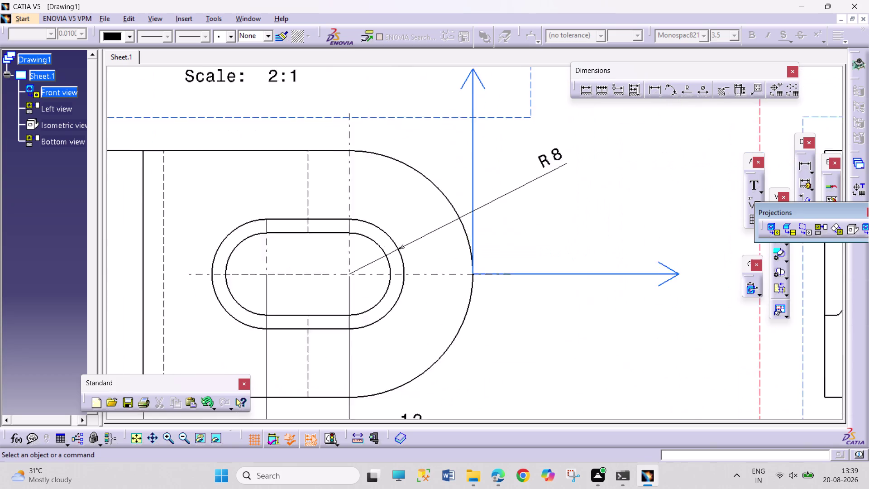
middle_drag(458, 260, 470, 168)
click(585, 93)
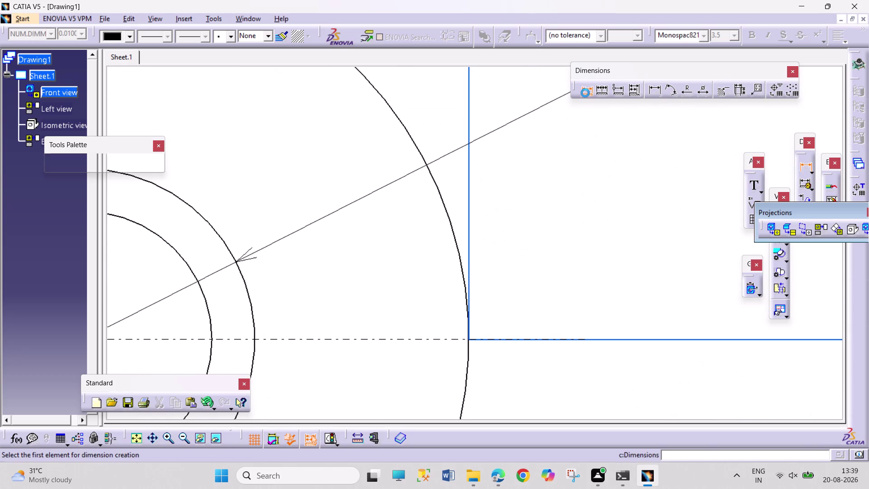
drag(654, 92, 653, 97)
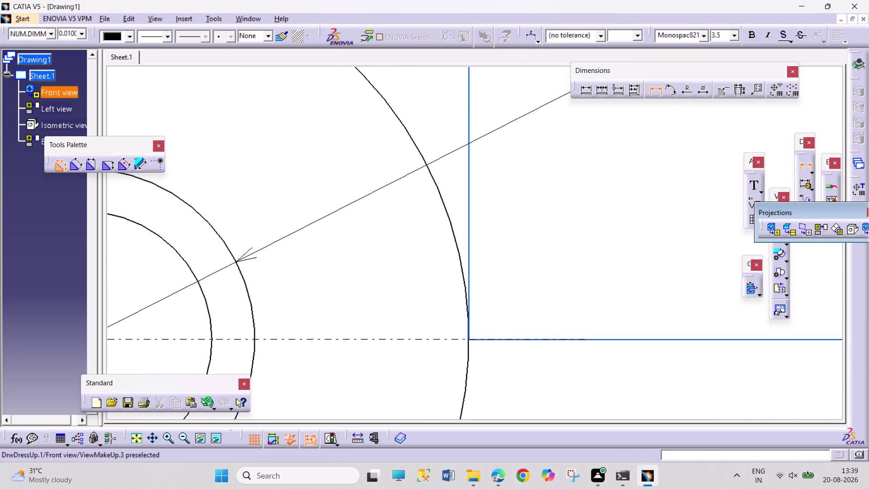
click(467, 337)
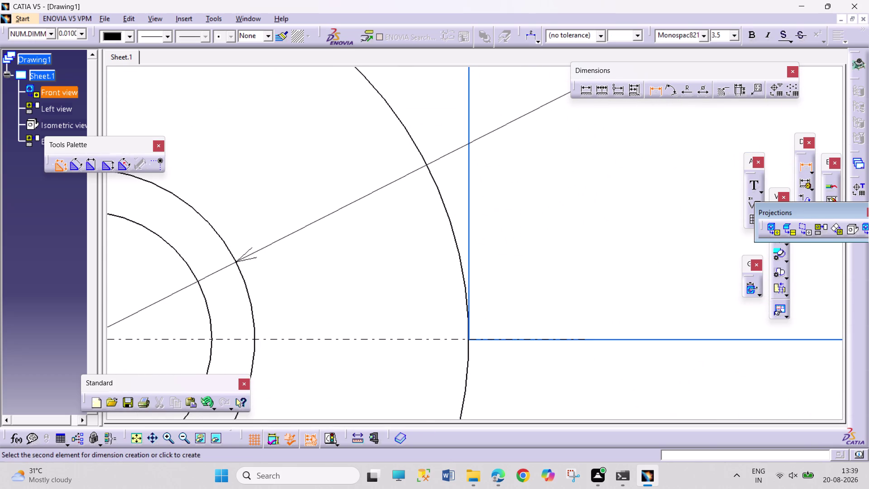
middle_drag(531, 302, 507, 427)
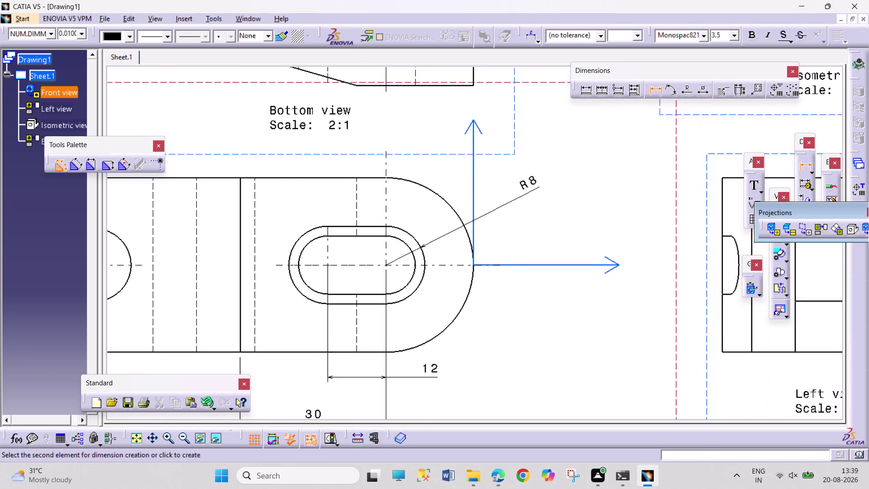
middle_drag(507, 426, 507, 427)
click(250, 292)
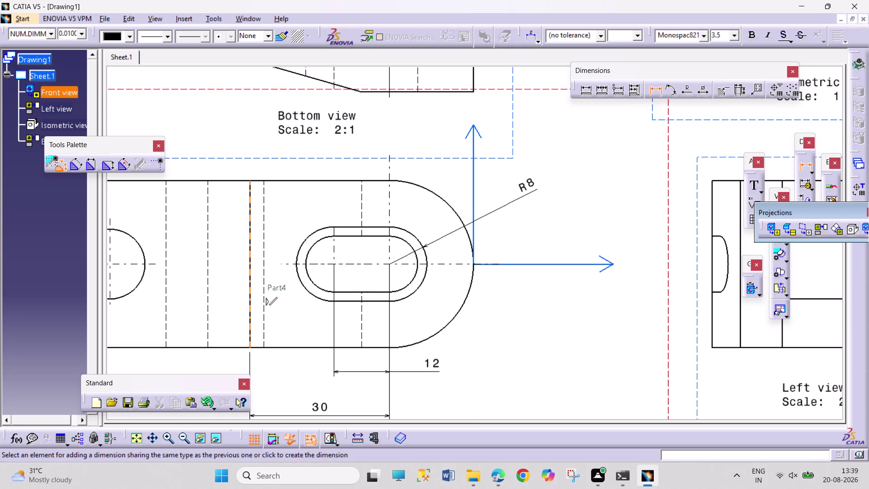
middle_drag(370, 392, 369, 374)
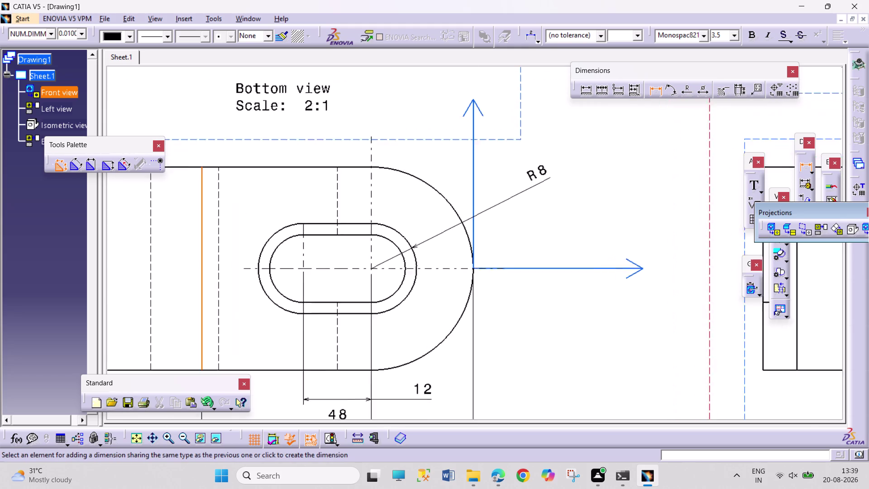
middle_drag(368, 375, 370, 436)
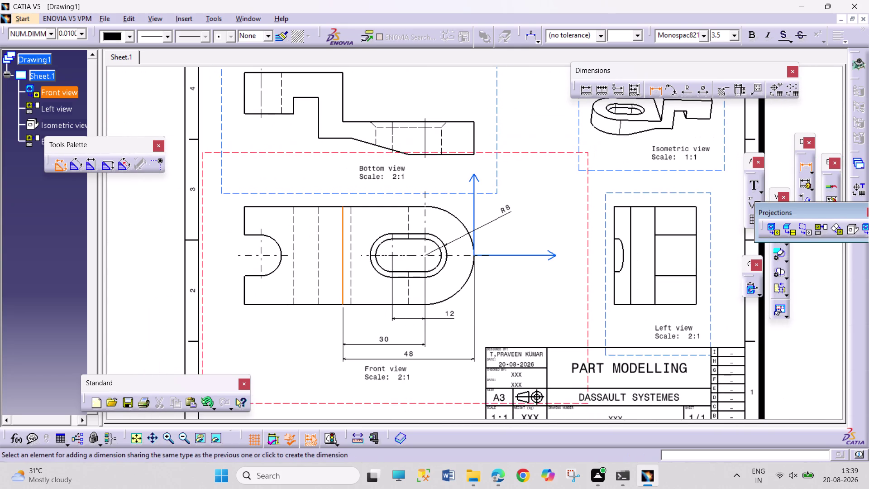
click(392, 359)
Delete the 30 dimension from the front view.
right_click(381, 339)
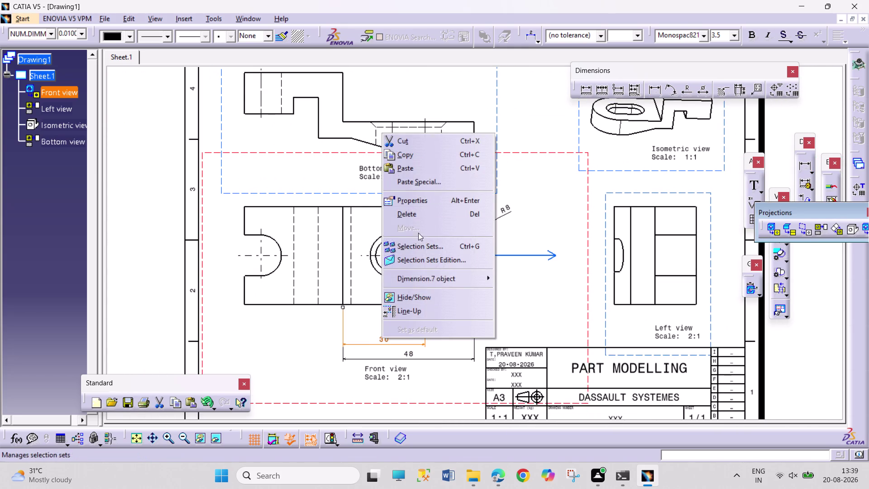
click(425, 211)
drag(404, 355, 409, 342)
drag(446, 316, 443, 327)
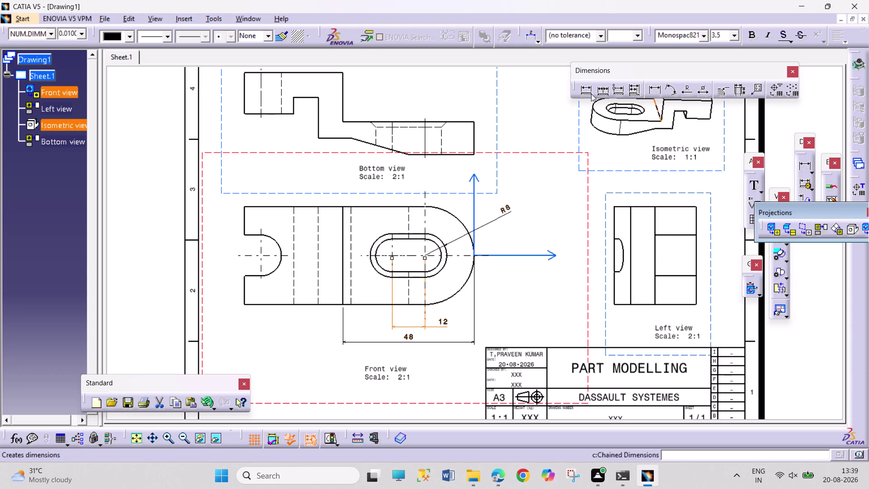
Dimension the 84 overall length between the front view's left and right ends.
click(651, 89)
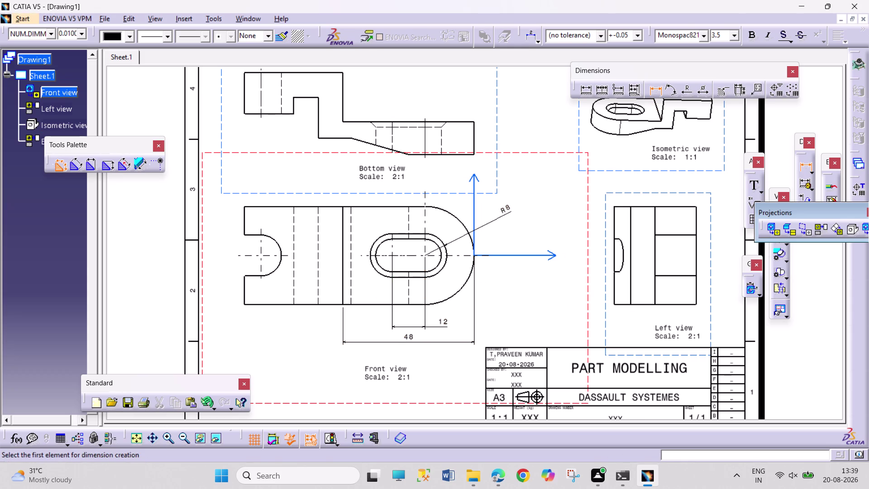
click(243, 295)
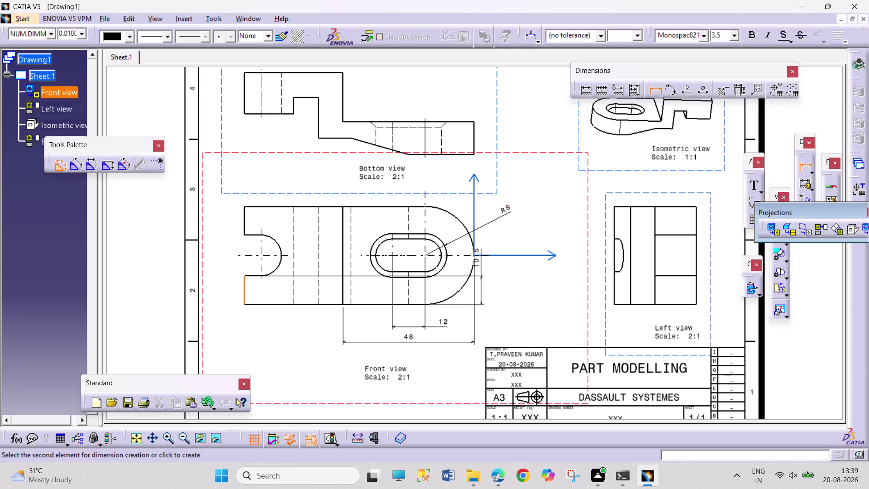
click(473, 254)
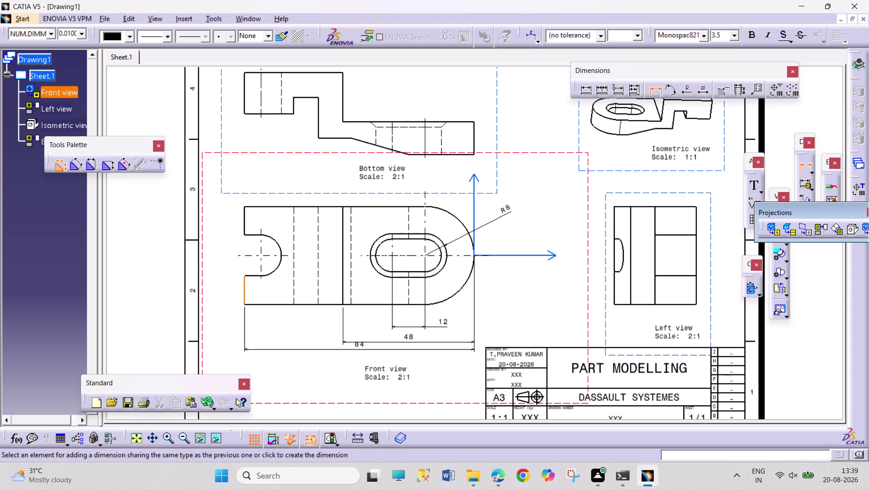
click(395, 360)
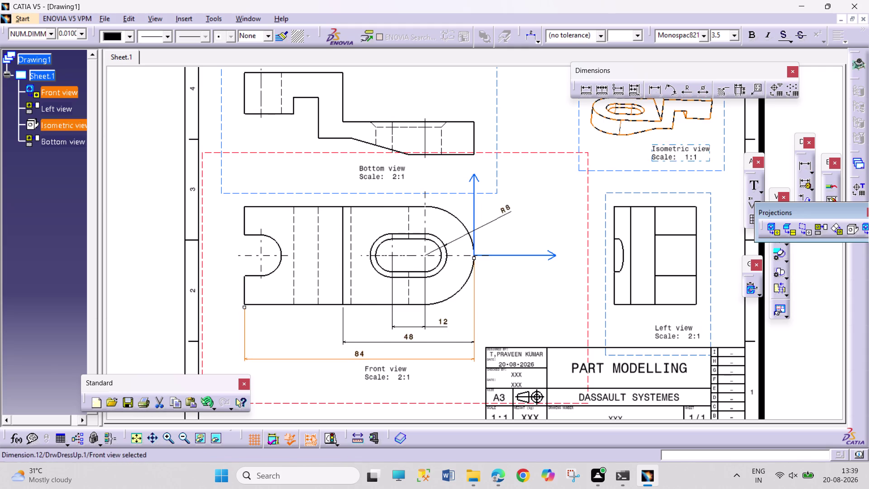
click(685, 89)
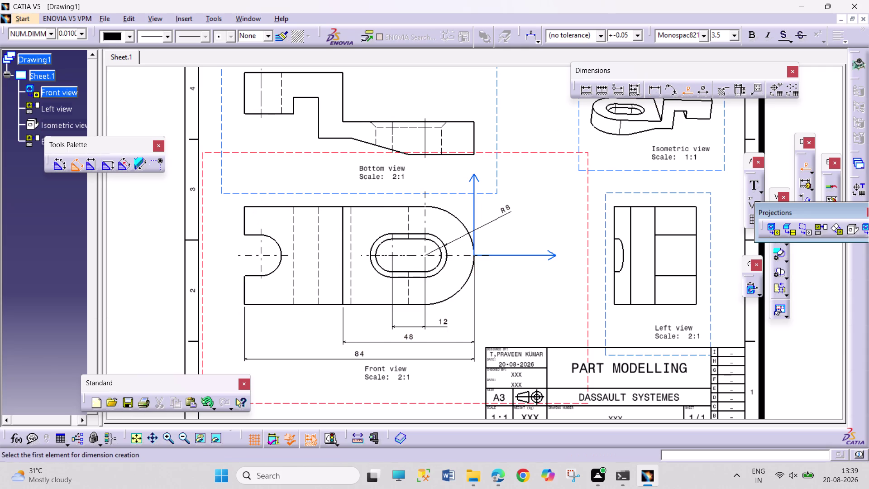
Dimension the left semicircular notch as R7.5 and position its label.
click(275, 240)
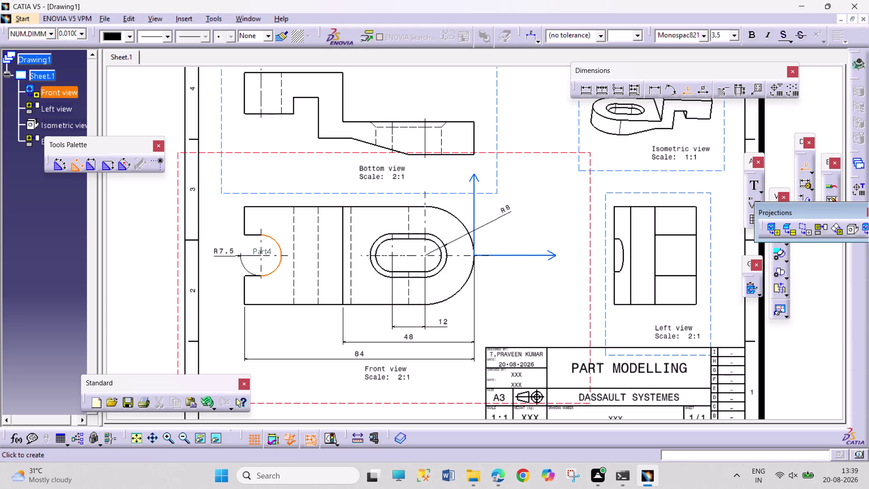
click(236, 253)
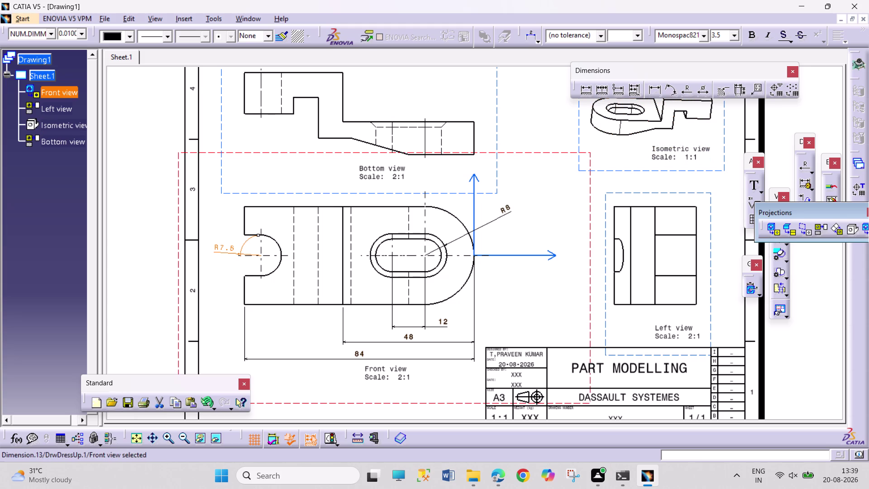
drag(390, 174, 389, 180)
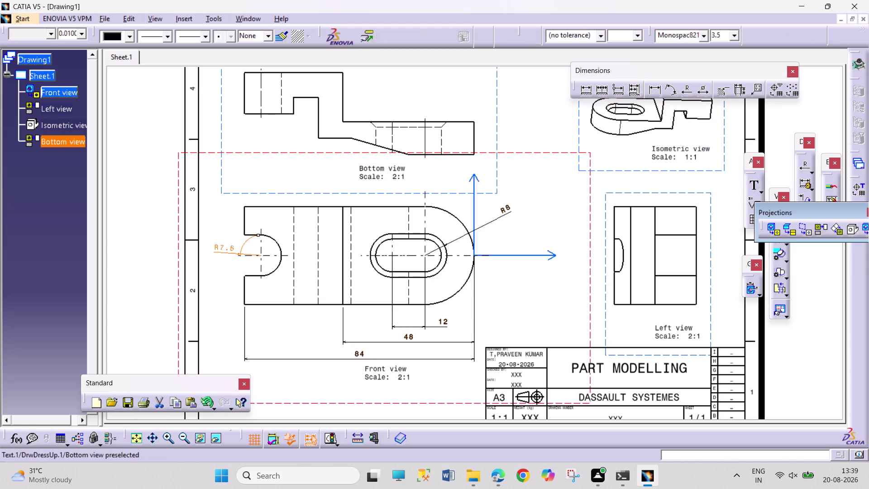
drag(389, 180, 390, 182)
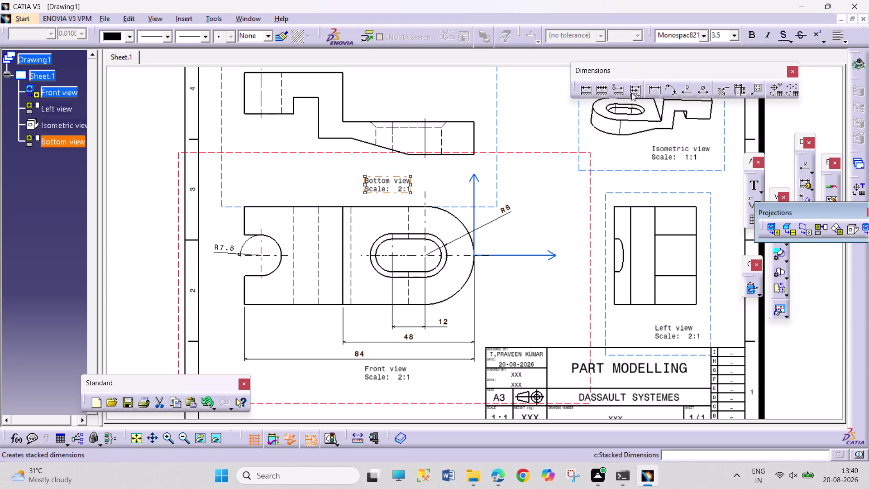
Add the 21 dimension above the slot.
click(651, 93)
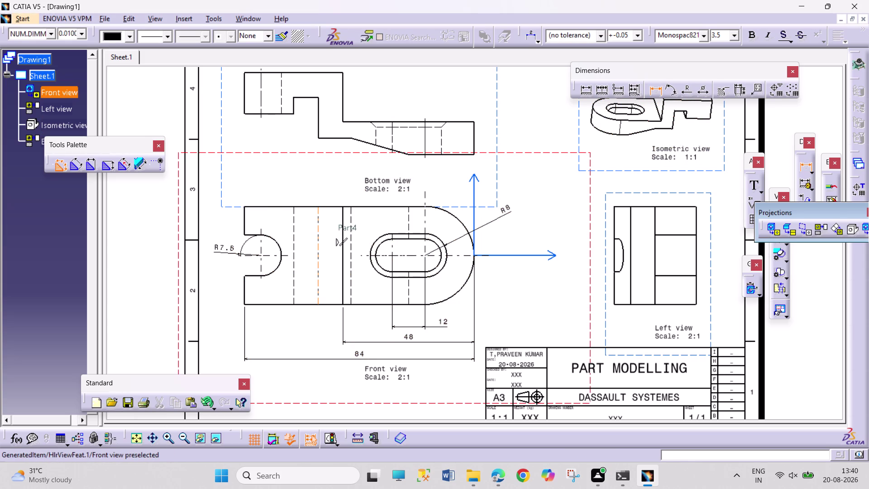
click(408, 229)
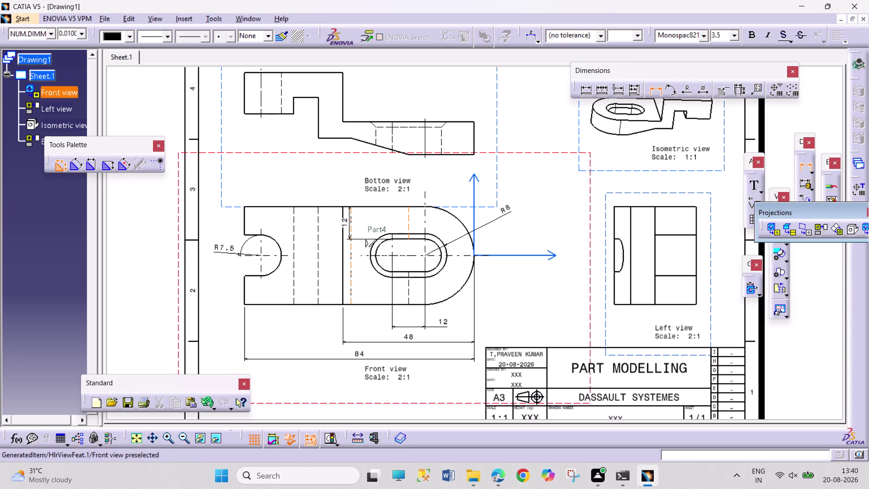
click(349, 234)
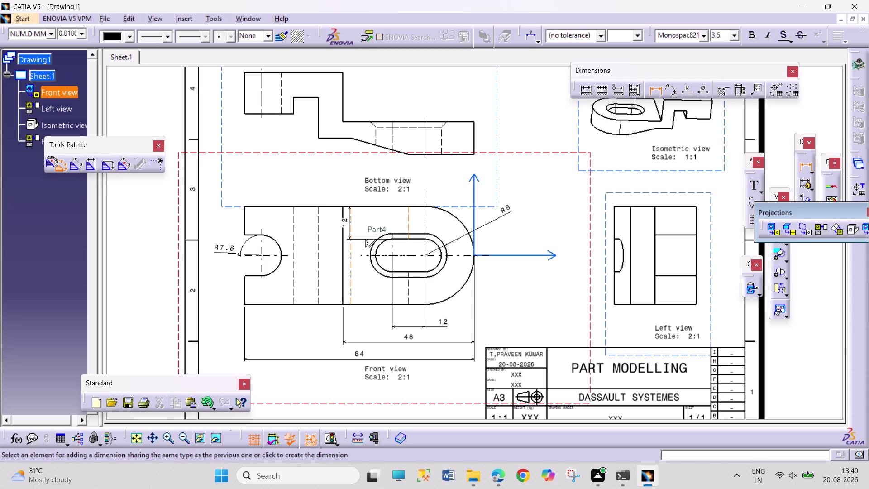
click(385, 223)
middle_drag(524, 201, 596, 316)
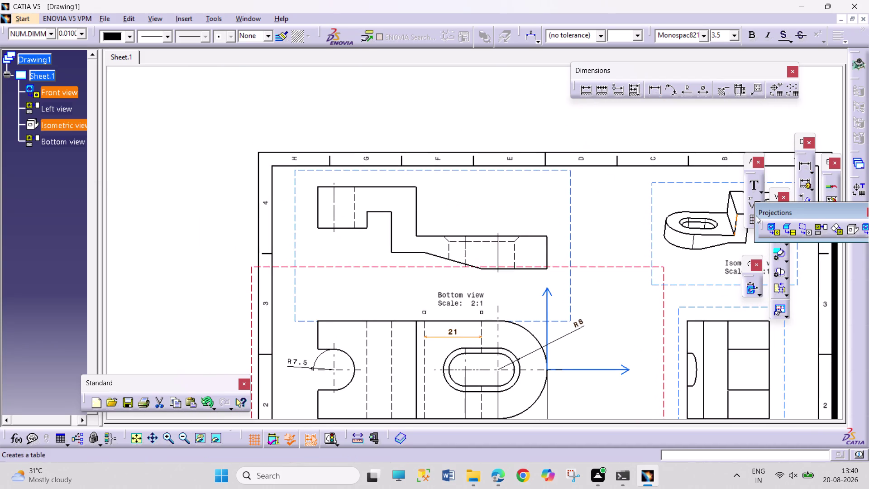
Place the 36 height dimension left of the front view and move the R7.5 label clear.
click(659, 91)
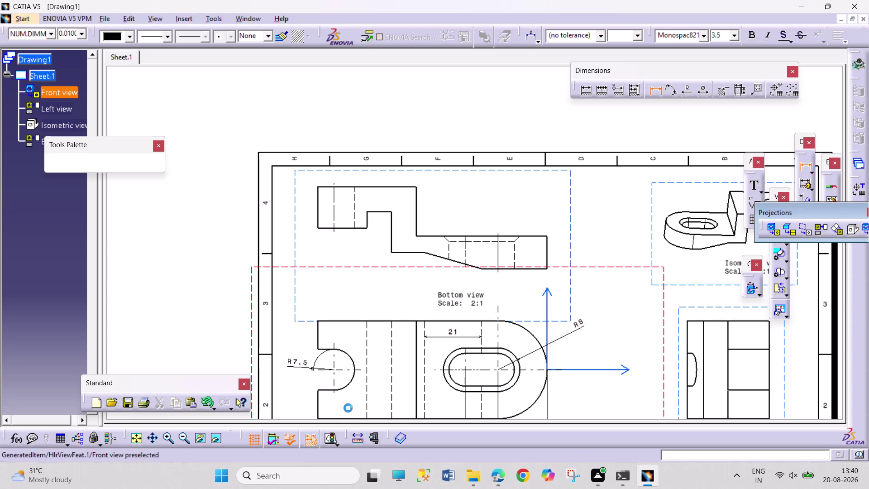
click(351, 415)
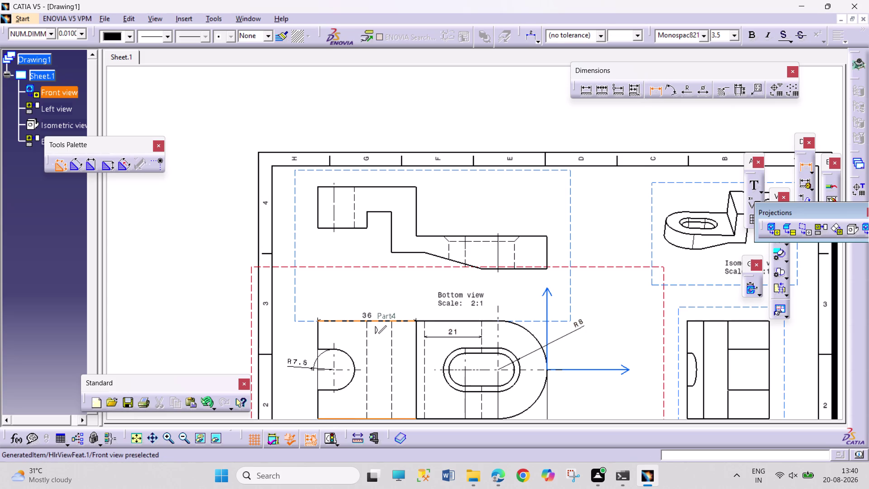
click(359, 321)
click(286, 353)
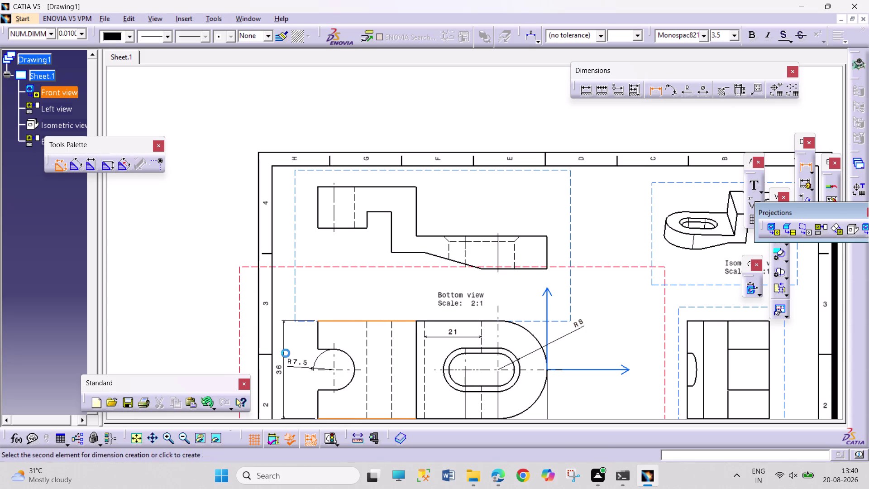
drag(307, 365, 319, 361)
drag(320, 361, 321, 361)
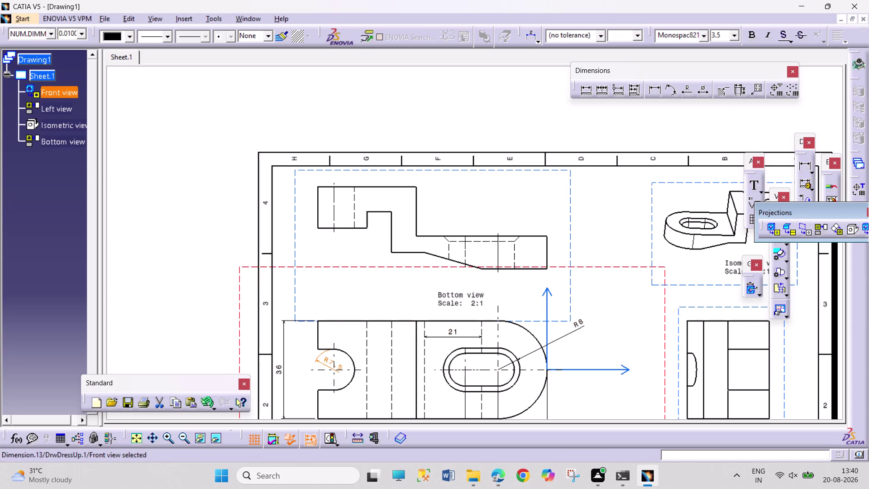
drag(320, 361, 308, 361)
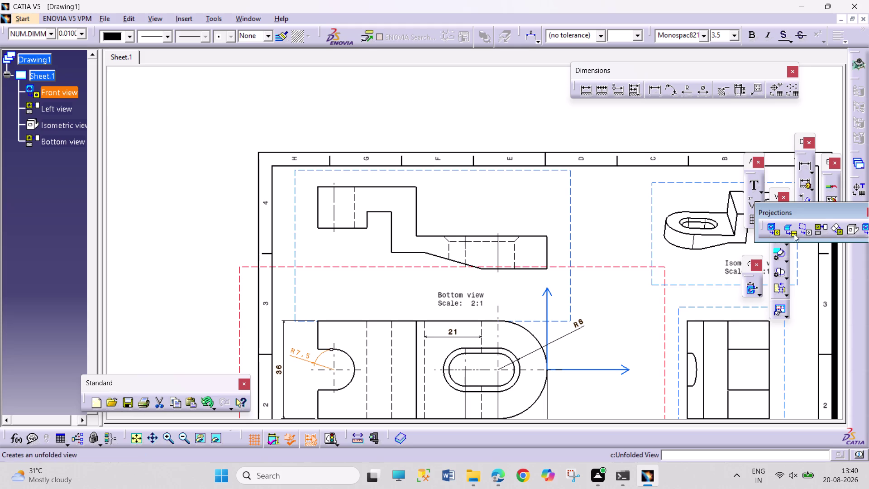
click(661, 88)
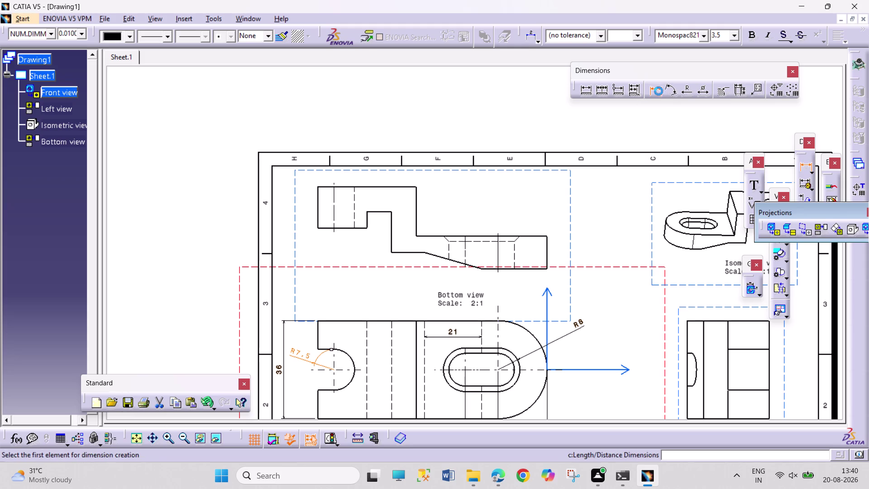
Add the 12 step-height dimension to the right of the bottom view.
click(546, 250)
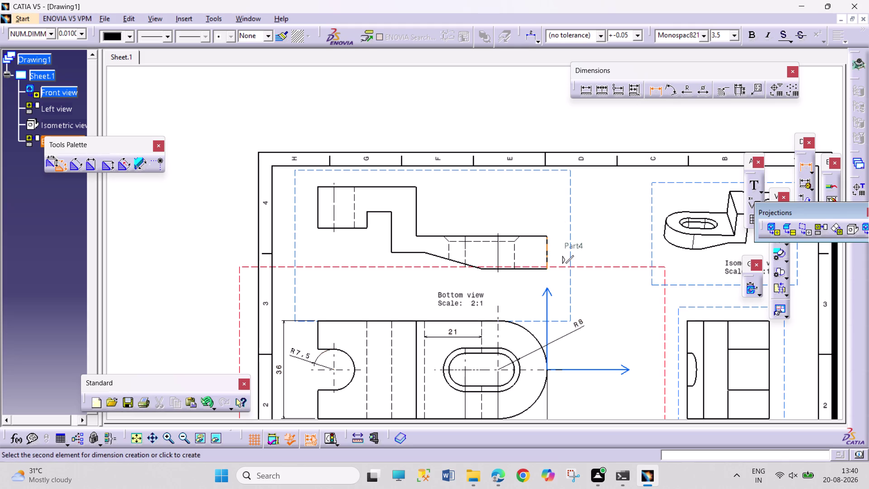
click(580, 249)
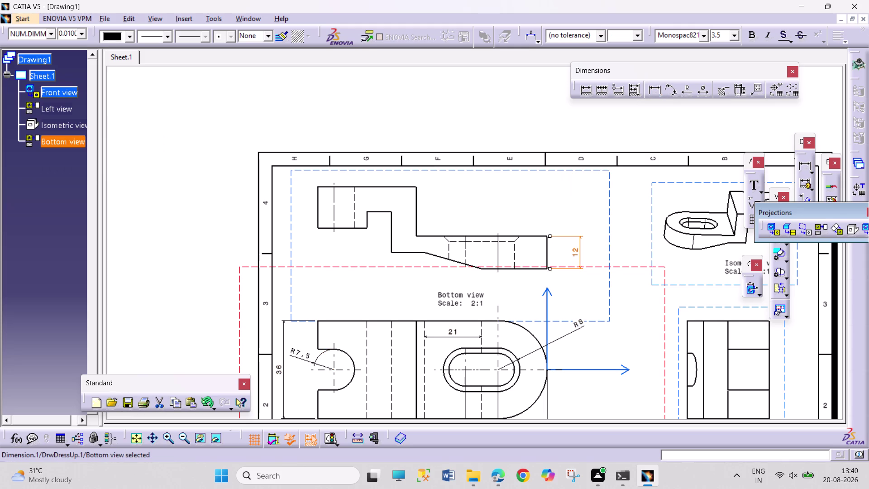
drag(650, 89, 646, 98)
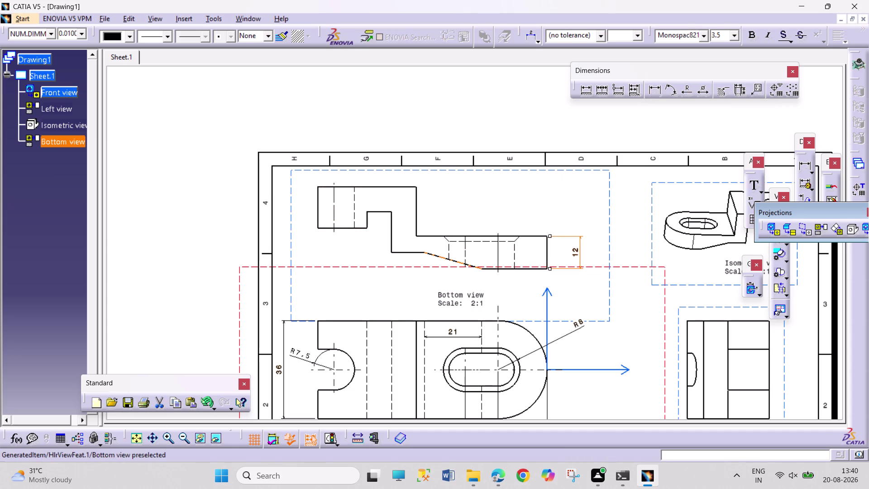
click(417, 251)
click(435, 255)
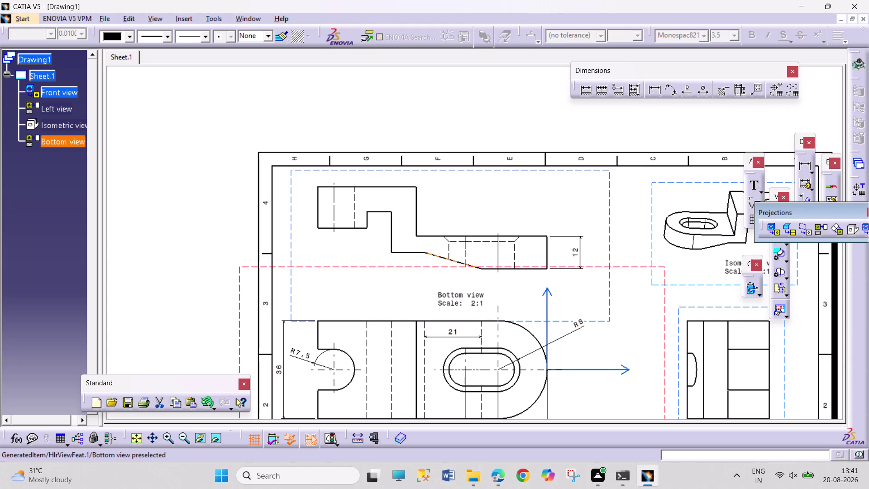
Add the 164° angle between the bottom view's horizontal and sloped edges.
click(673, 92)
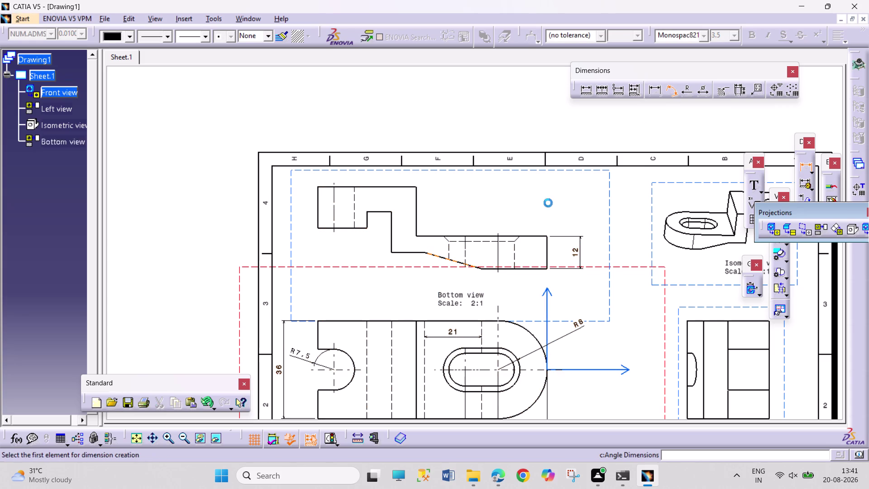
click(414, 251)
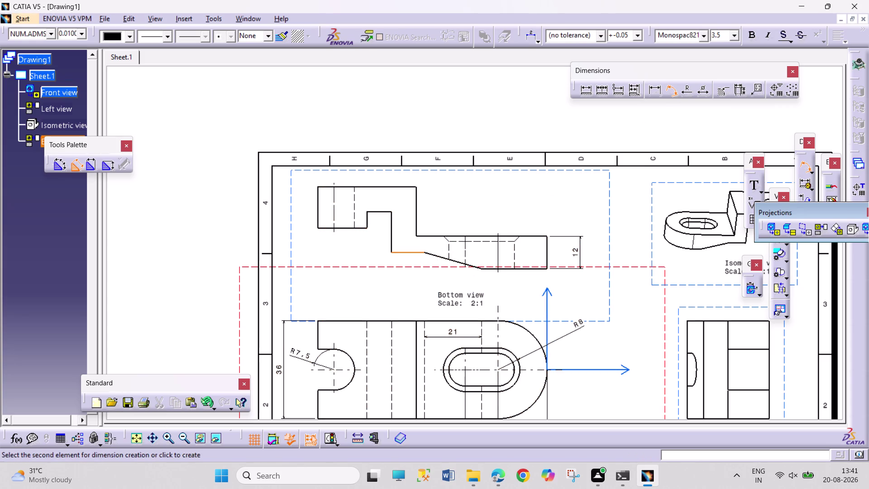
click(437, 255)
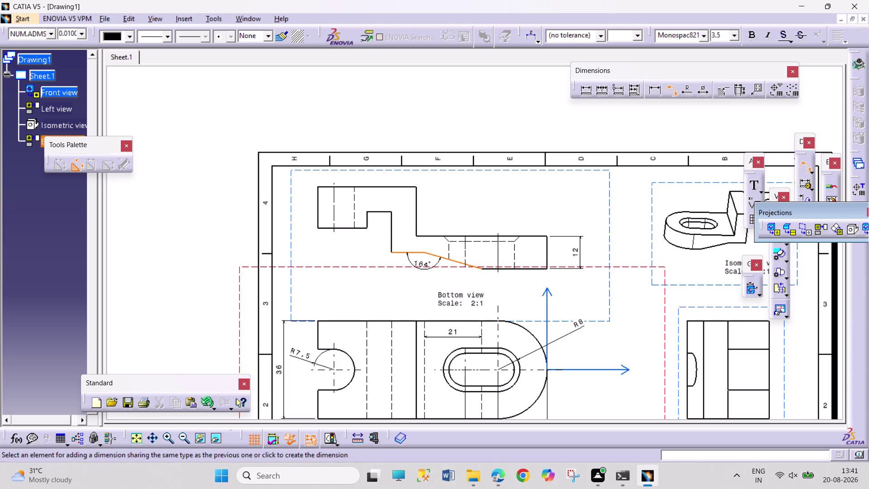
click(432, 266)
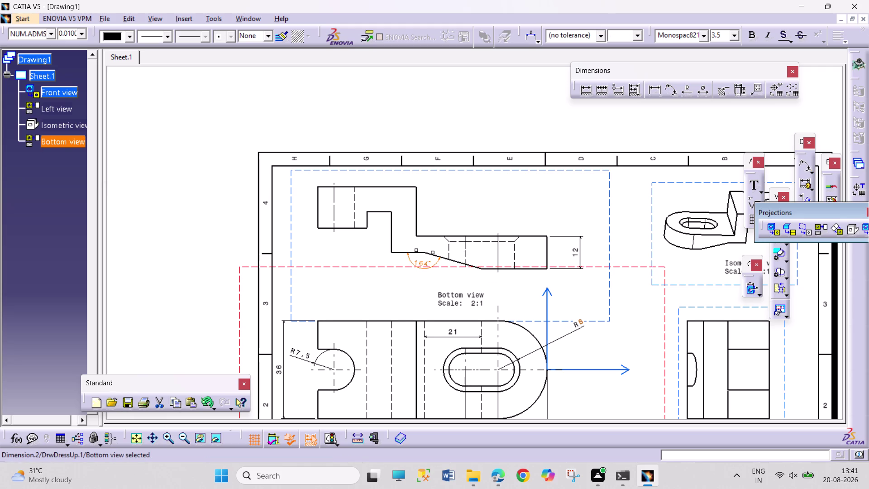
Cancel an unfinished dimension started on the right end edge.
click(656, 91)
click(546, 252)
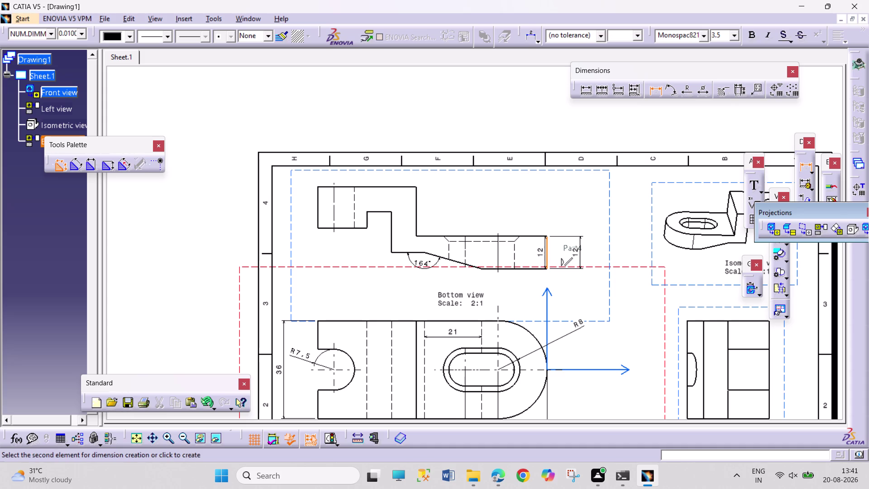
key(Escape)
key(Escape)
key(Escape)
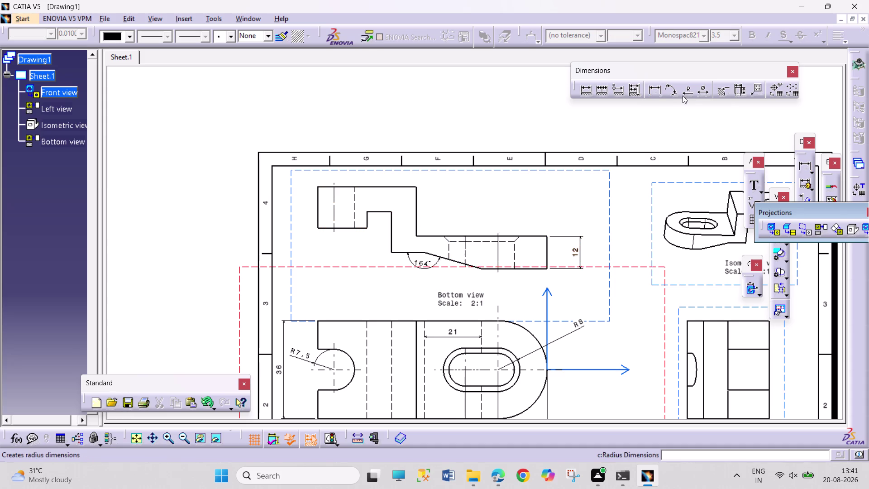
Start a dimension on the left end edge, then cancel the unwanted 13.5 and exit Dimensions.
click(656, 90)
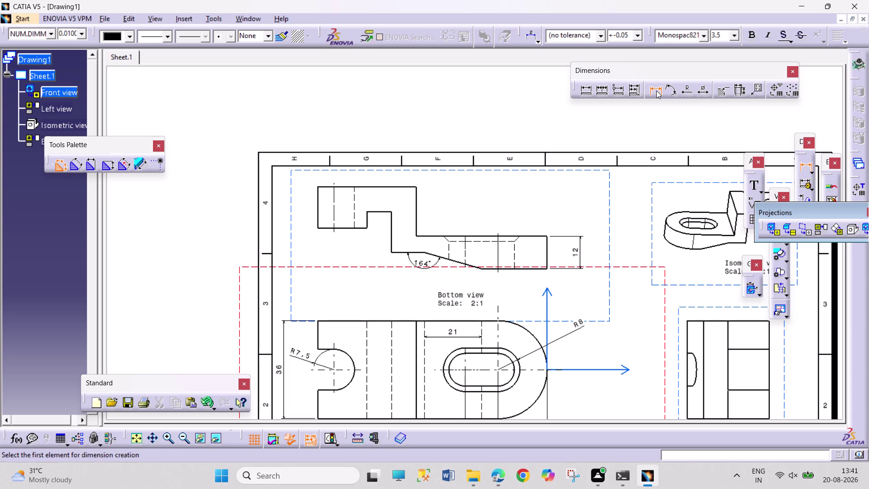
click(356, 210)
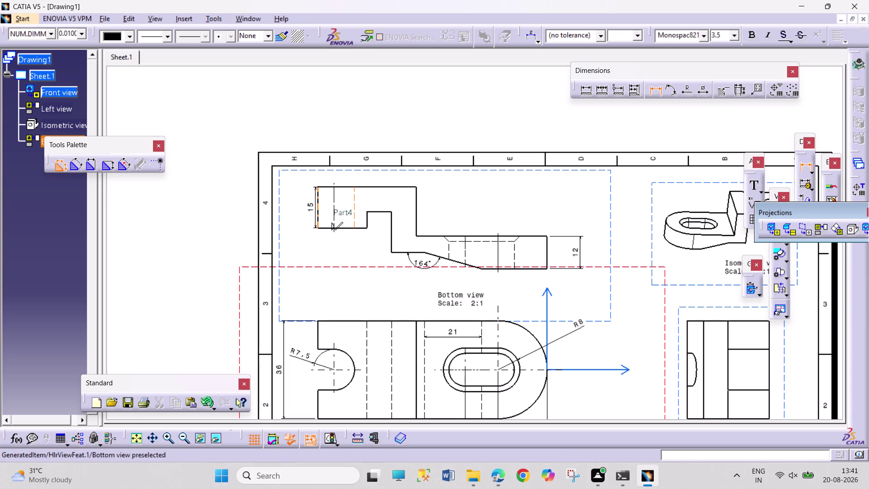
click(316, 216)
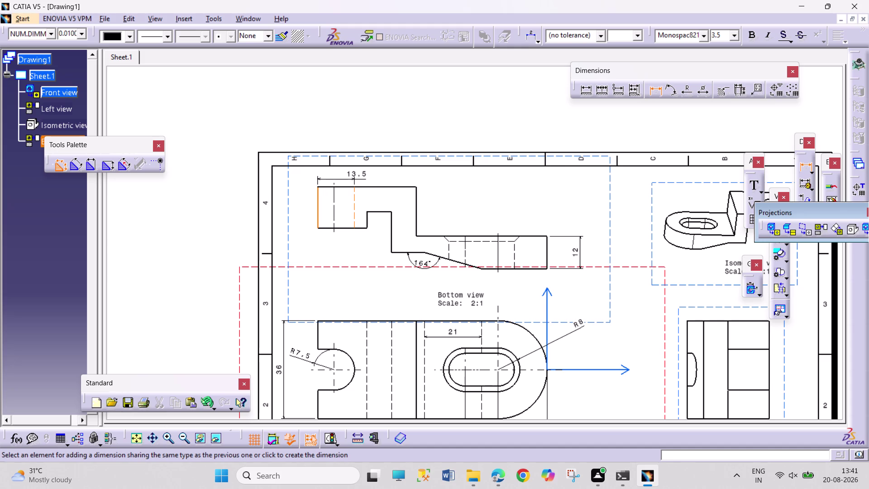
key(Escape)
key(Escape)
key(Escape)
key(Escape)
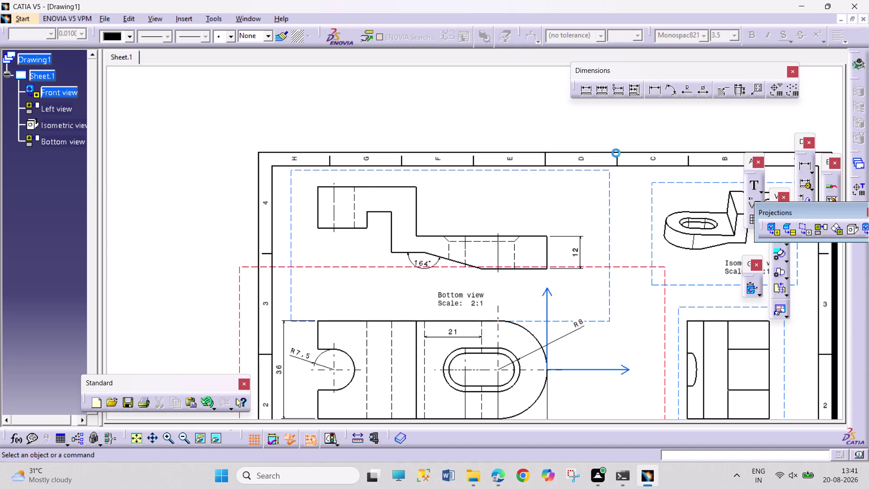
Add the notch's 9 width below the profile and its 6 depth inside the notch.
click(585, 88)
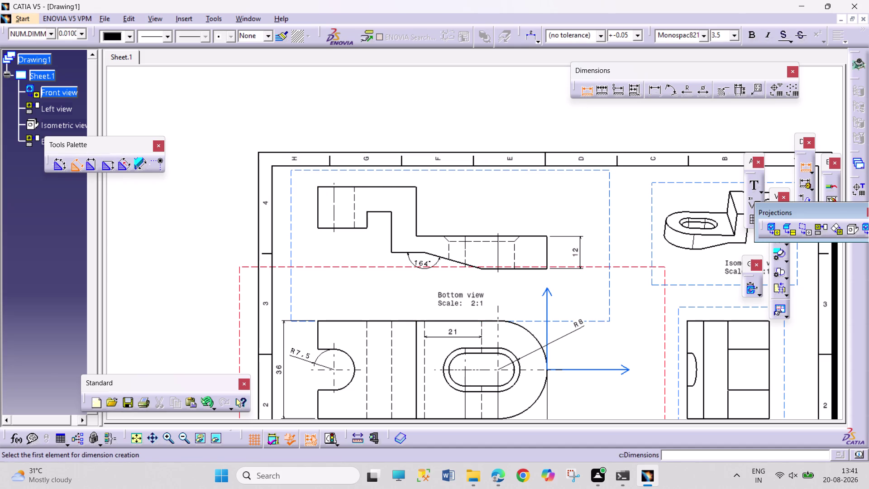
click(391, 231)
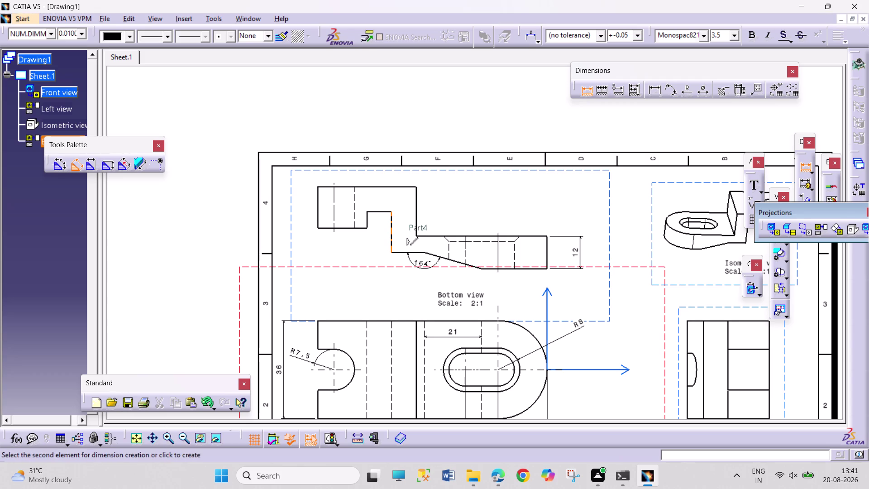
click(367, 222)
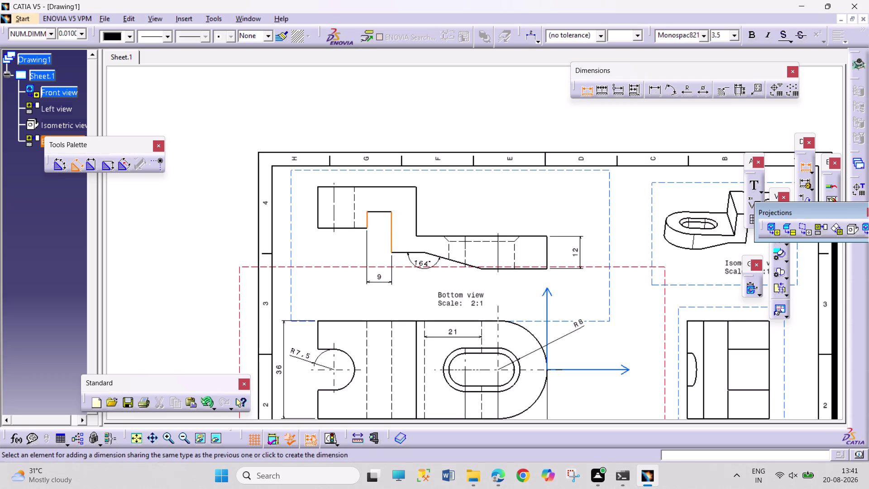
click(379, 286)
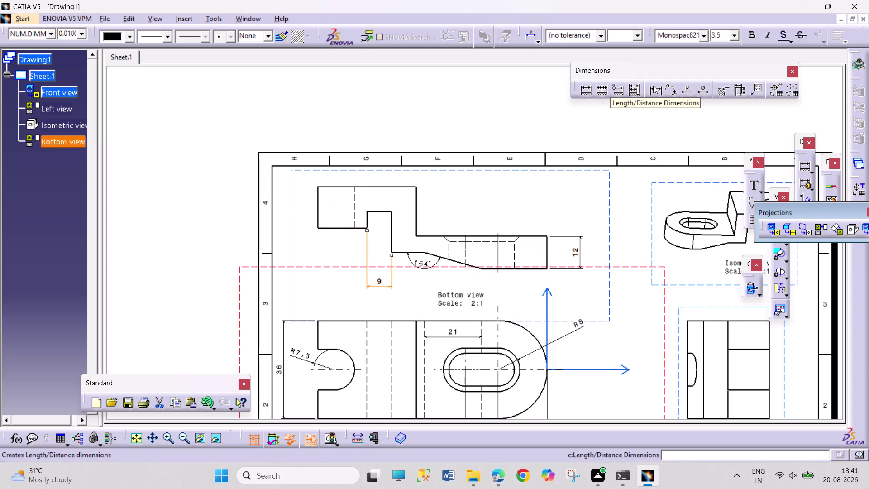
click(653, 86)
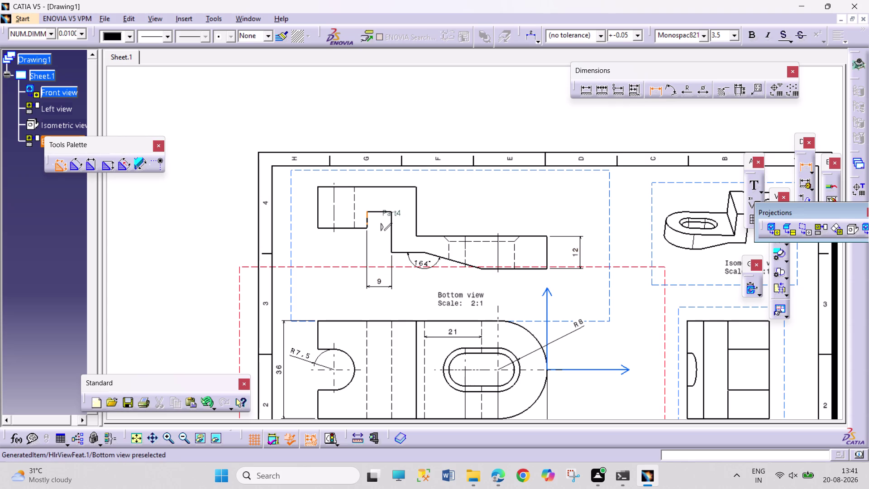
click(367, 218)
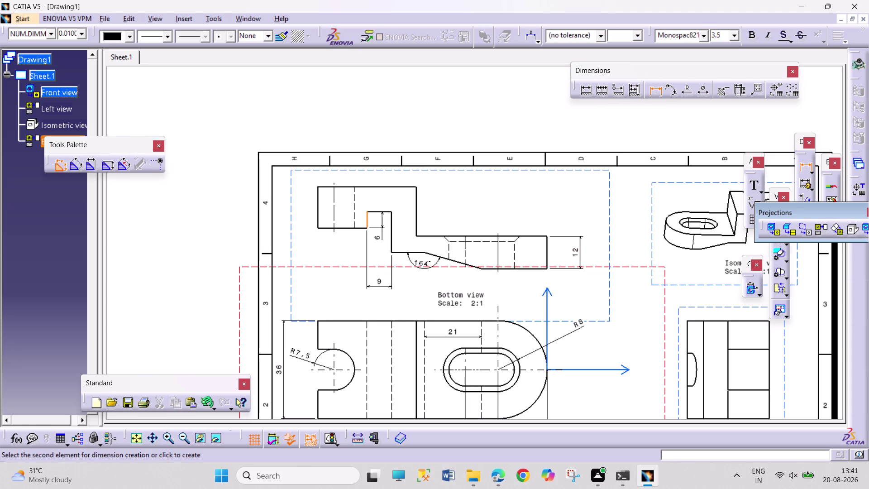
click(383, 240)
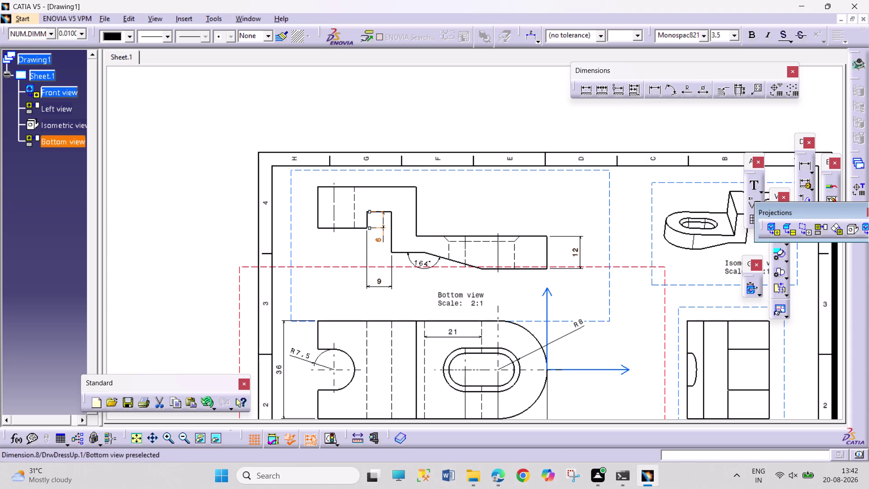
drag(380, 242, 385, 225)
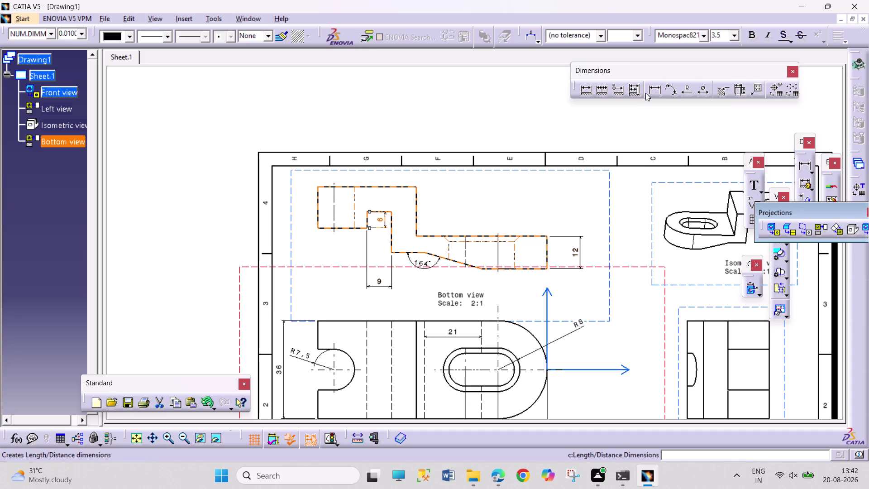
Add the 18 lower-left length and line the 9 dimension up with it.
click(652, 92)
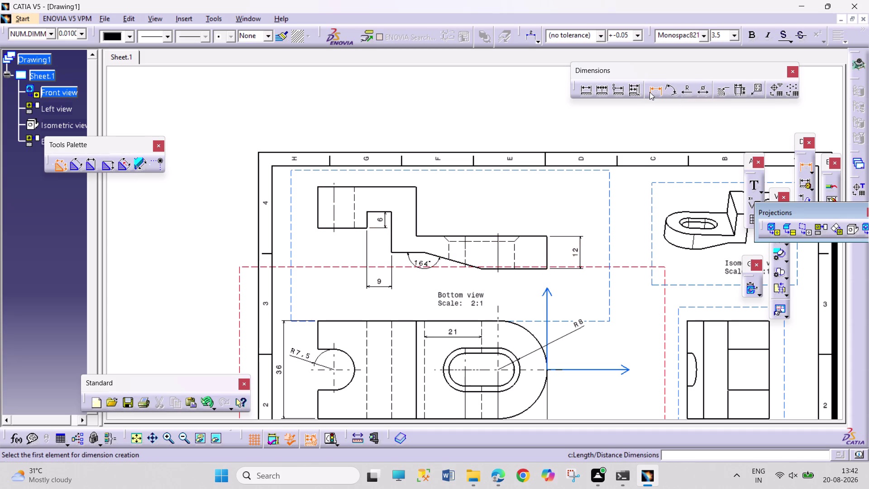
click(349, 225)
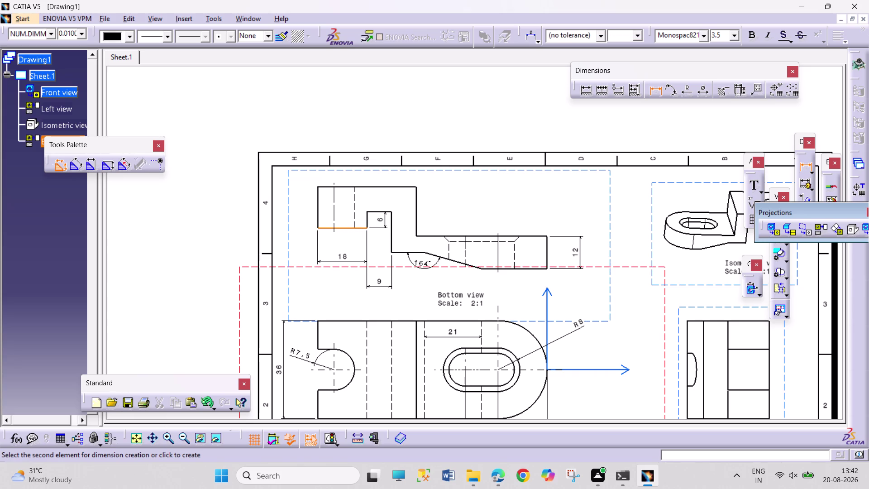
click(345, 261)
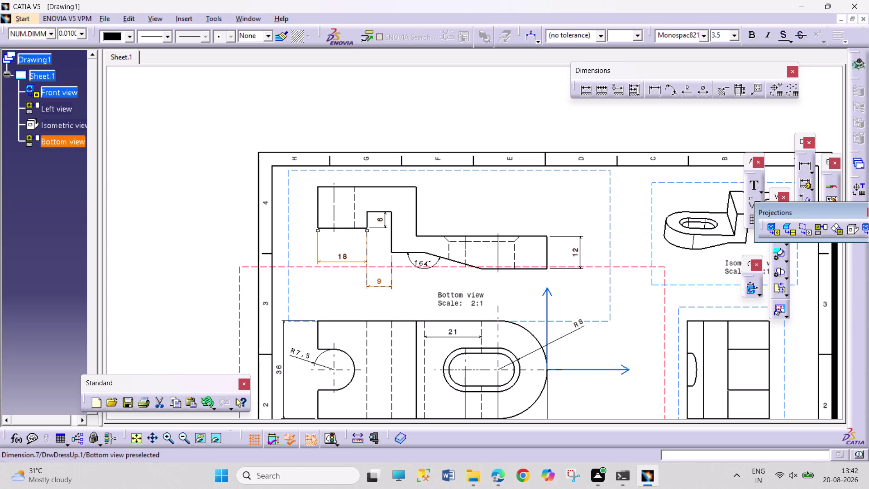
drag(388, 287, 396, 261)
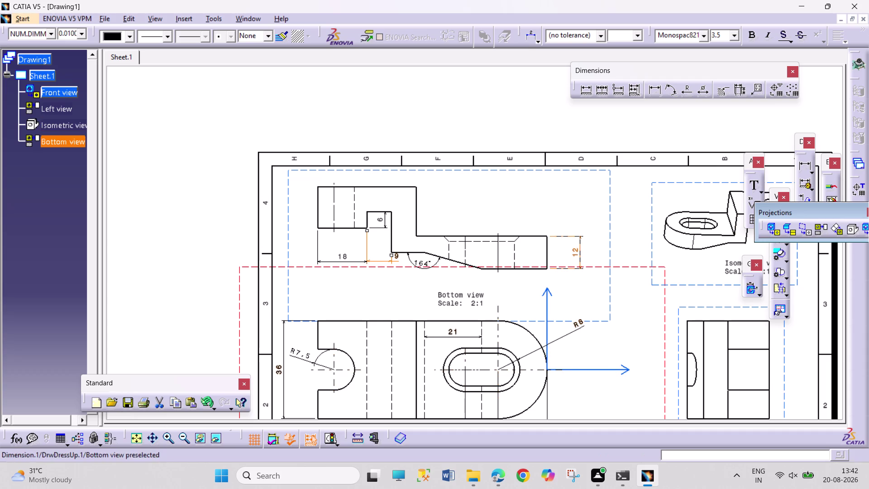
drag(397, 258, 389, 261)
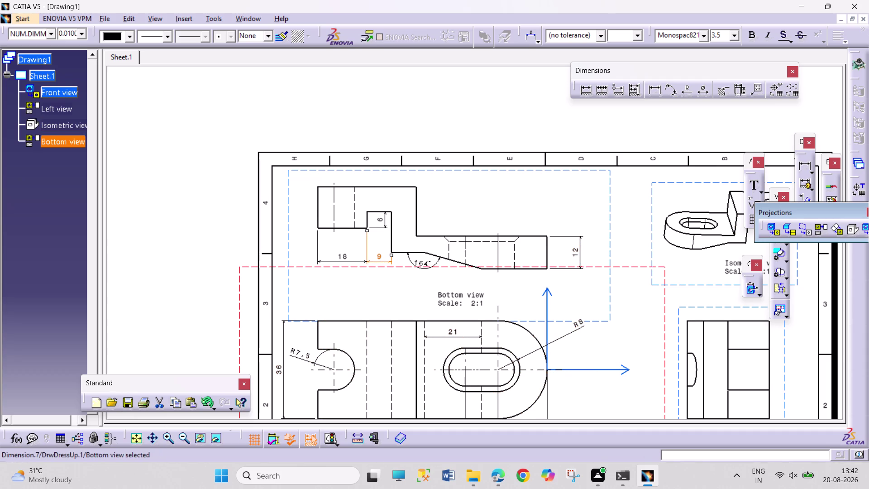
Add the 15 left-end height and the 36 top length above the profile.
click(657, 90)
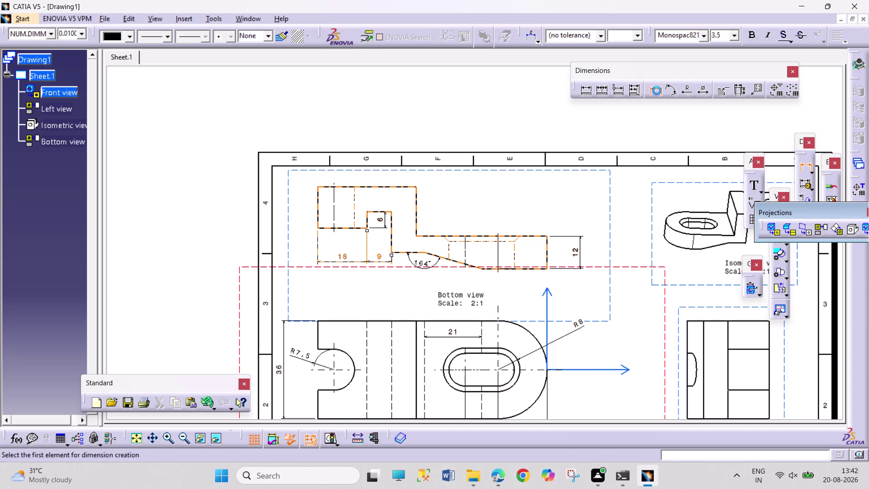
click(320, 210)
click(298, 211)
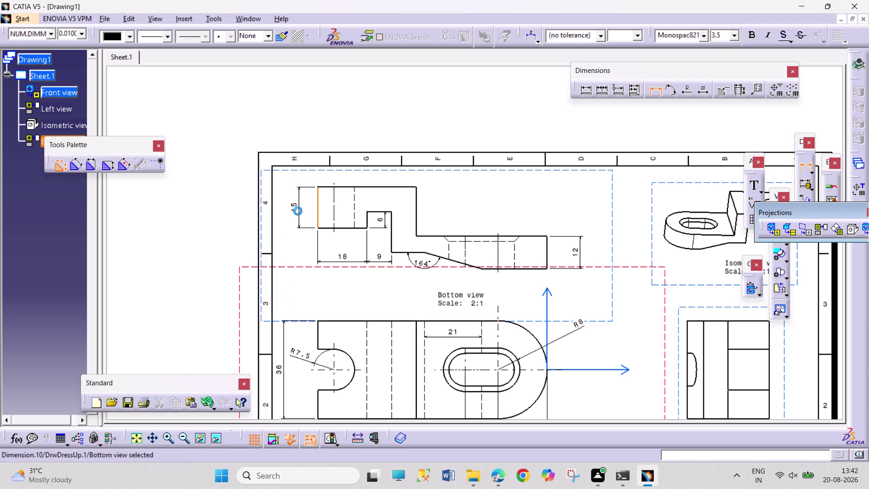
click(651, 88)
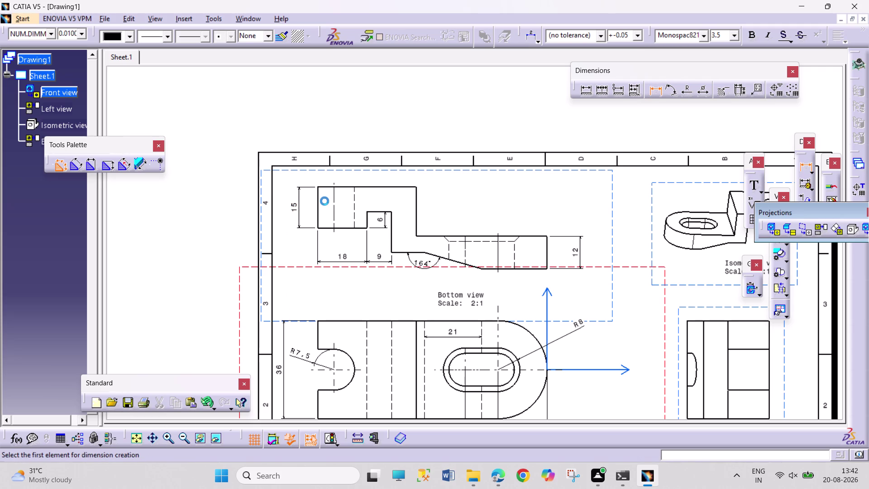
click(316, 204)
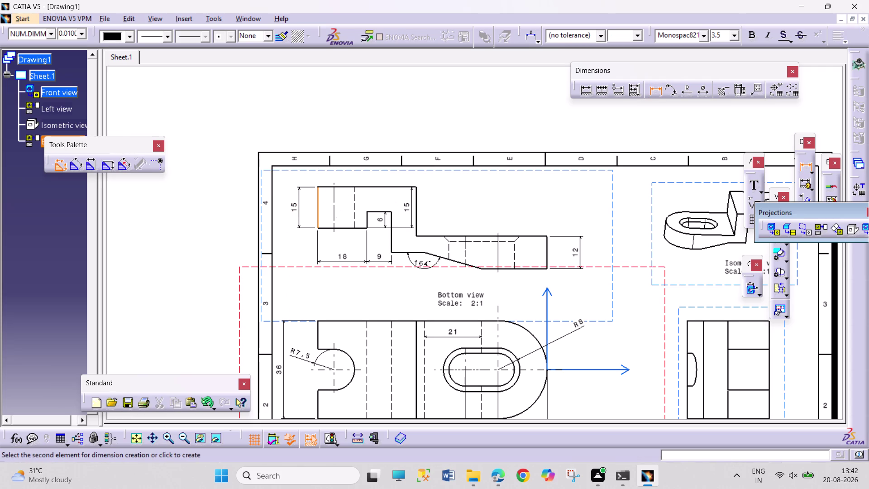
click(416, 206)
click(355, 179)
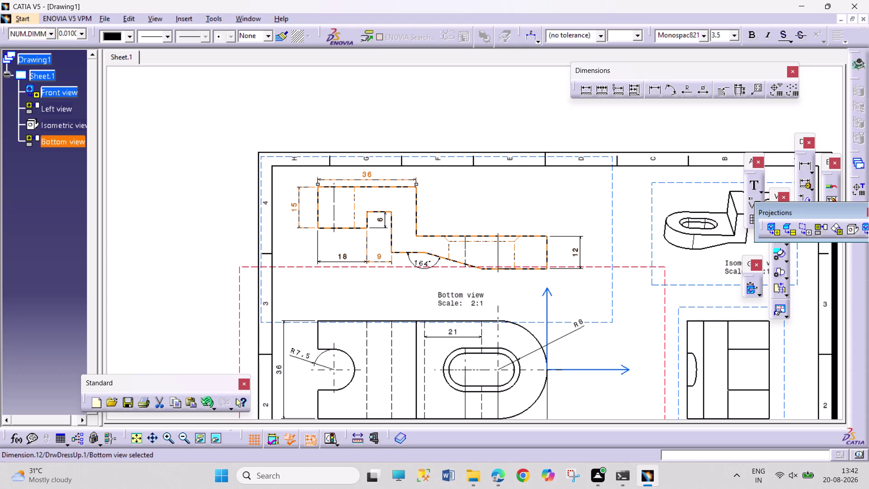
click(365, 178)
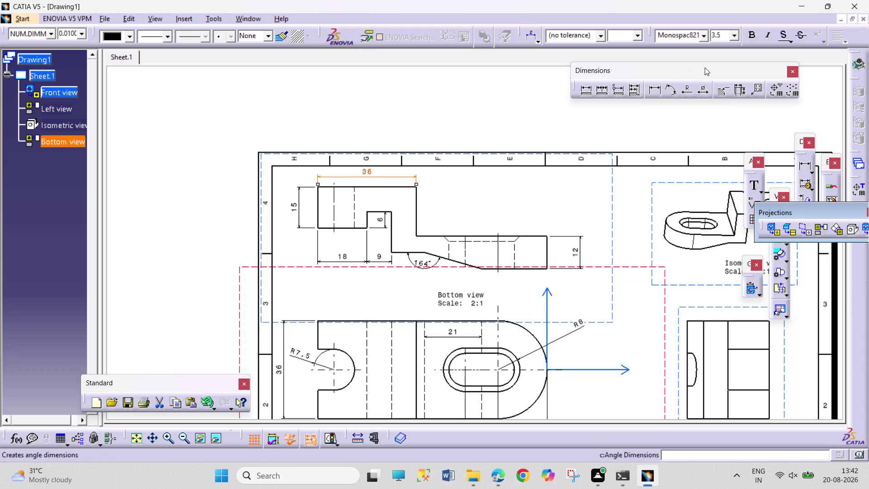
Try two step dimensions that both measure 60, cancelling each one.
click(652, 90)
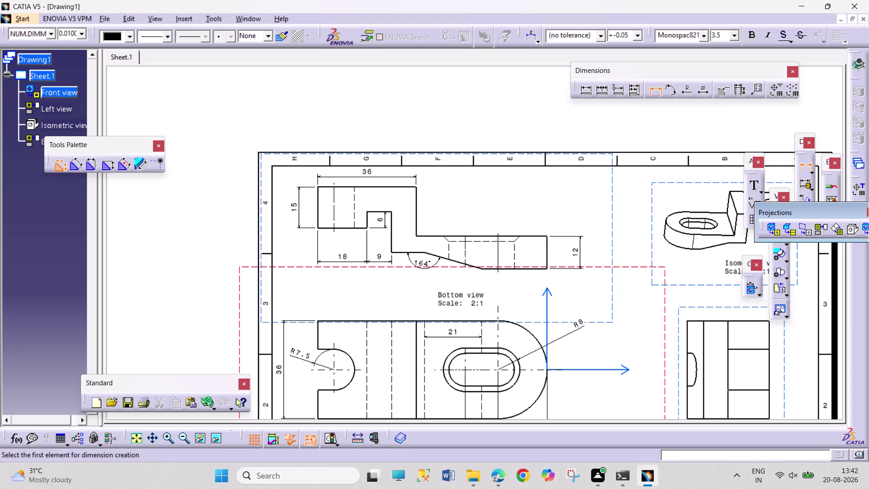
click(336, 203)
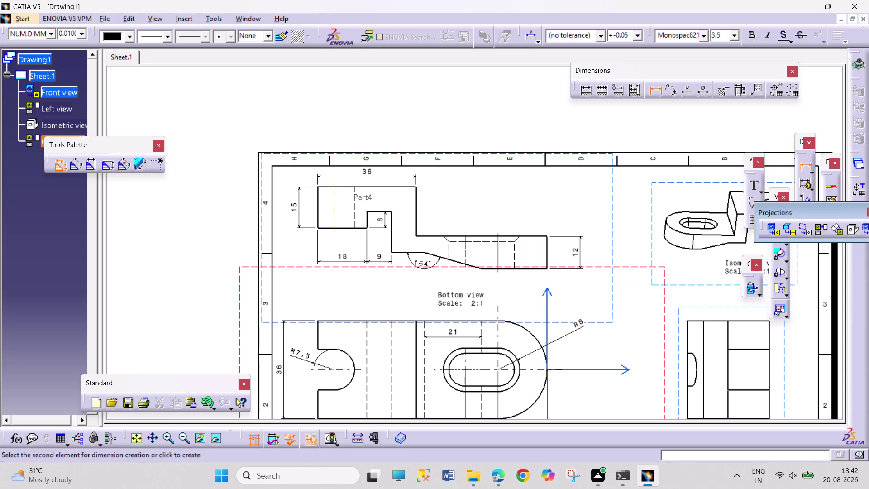
click(417, 197)
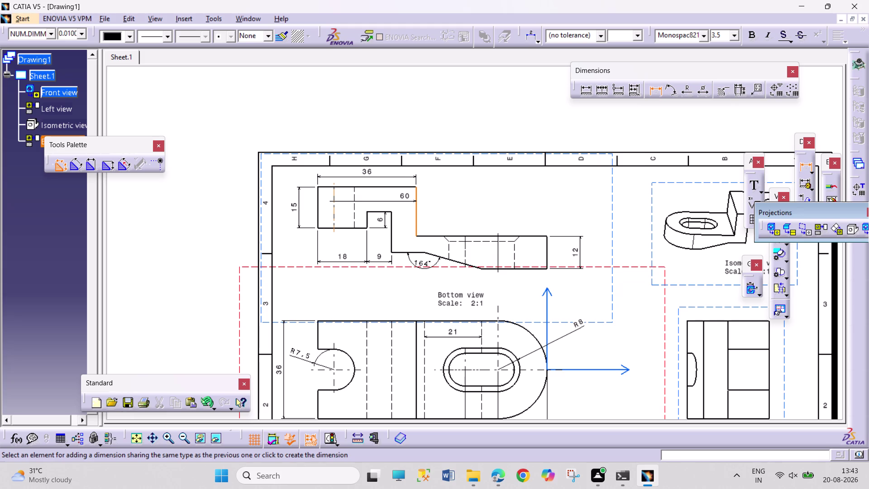
key(Escape)
key(Escape)
key(Escape)
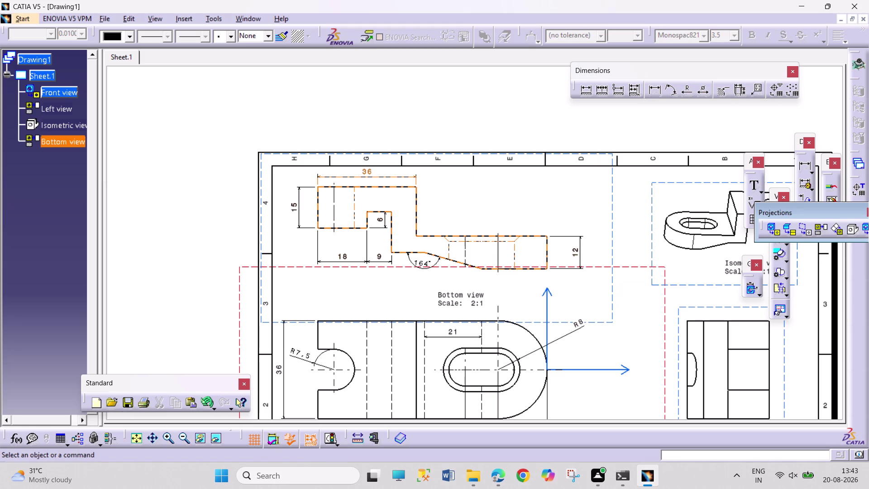
click(657, 92)
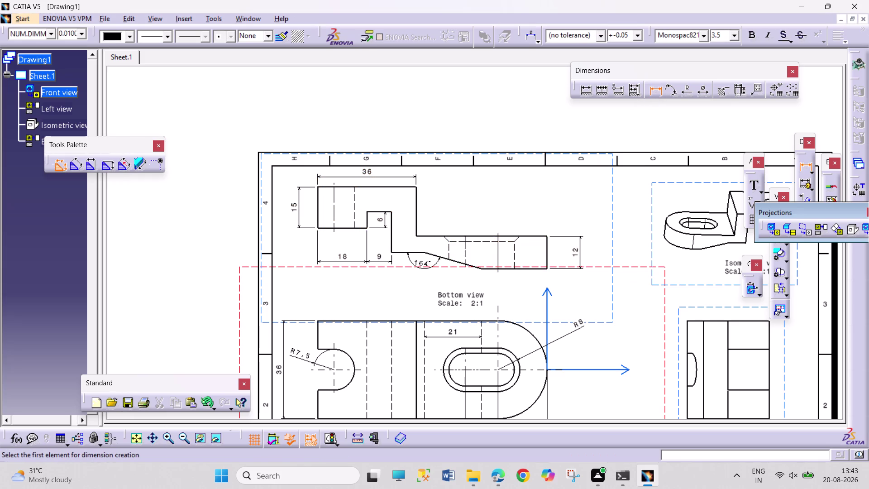
click(335, 210)
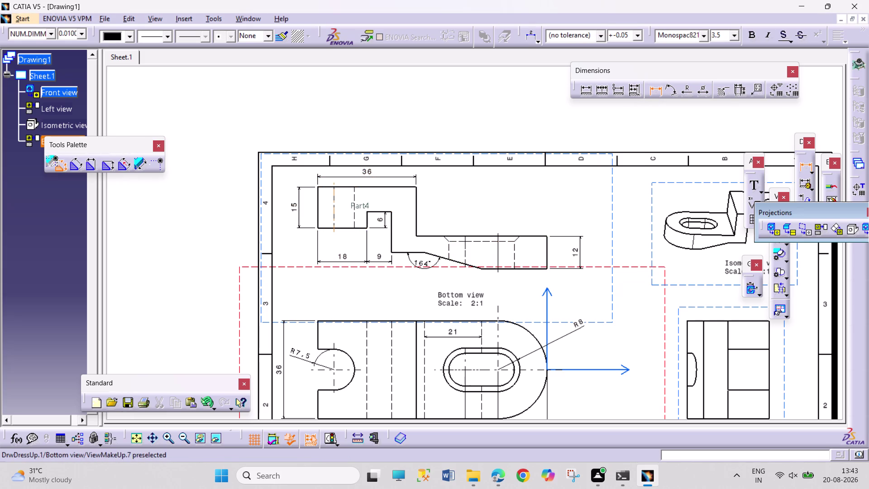
click(415, 198)
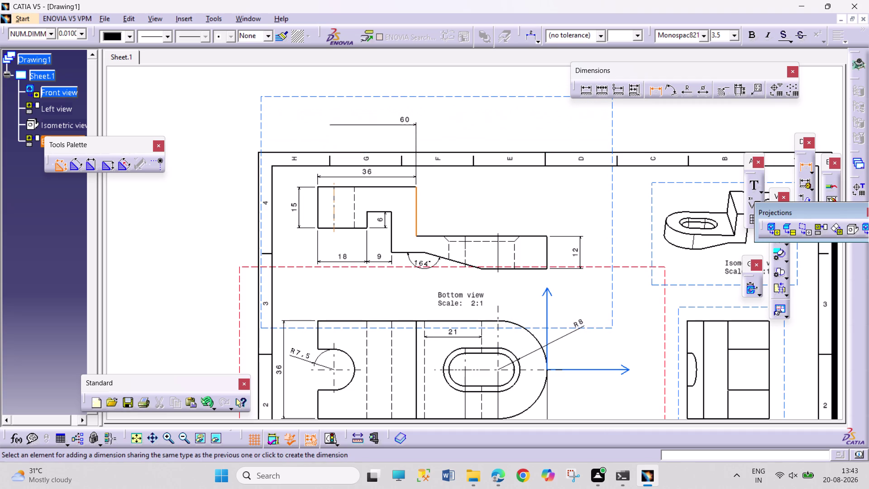
key(Escape)
key(Escape)
key(Escape)
key(Escape)
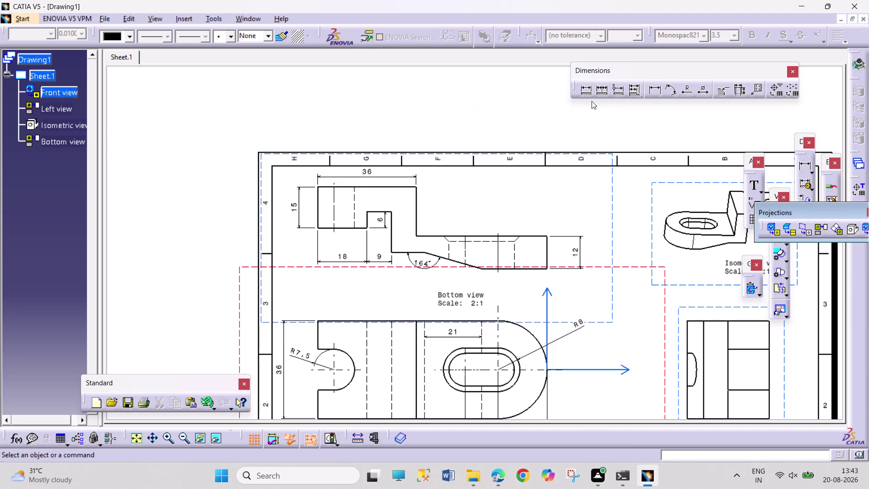
Start a dimension from the upper edge and cancel it before placing.
click(650, 90)
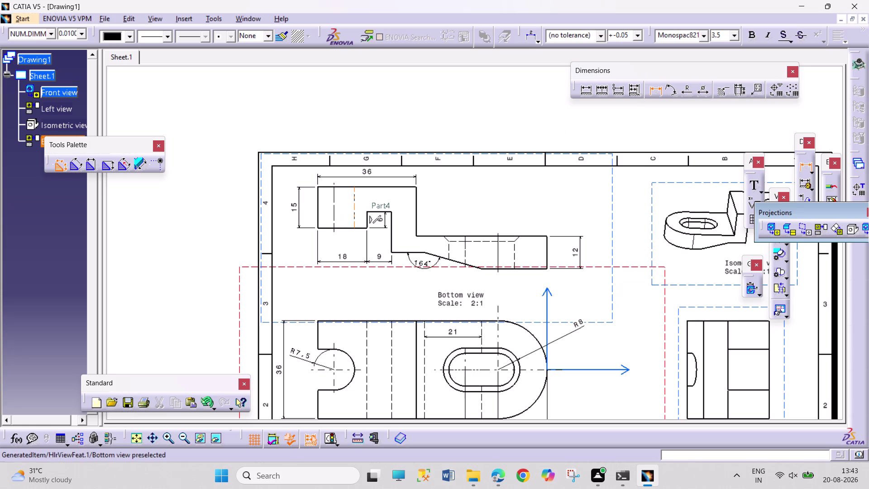
click(354, 210)
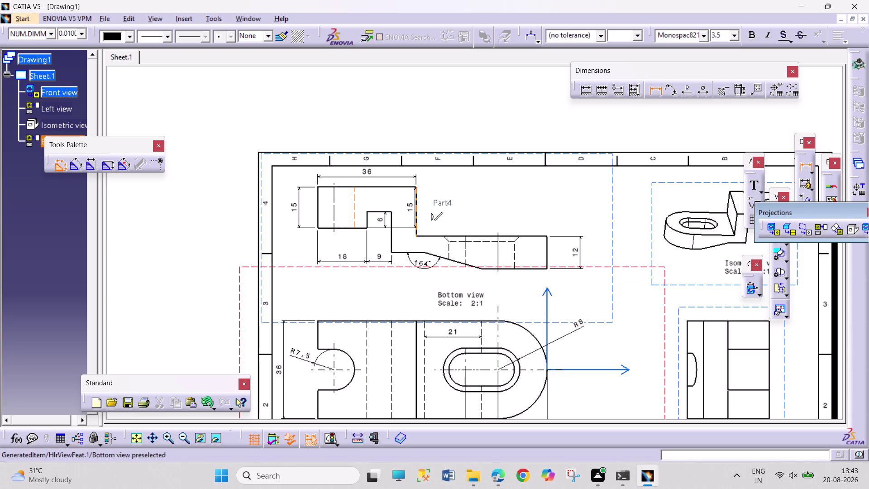
click(415, 207)
key(Escape)
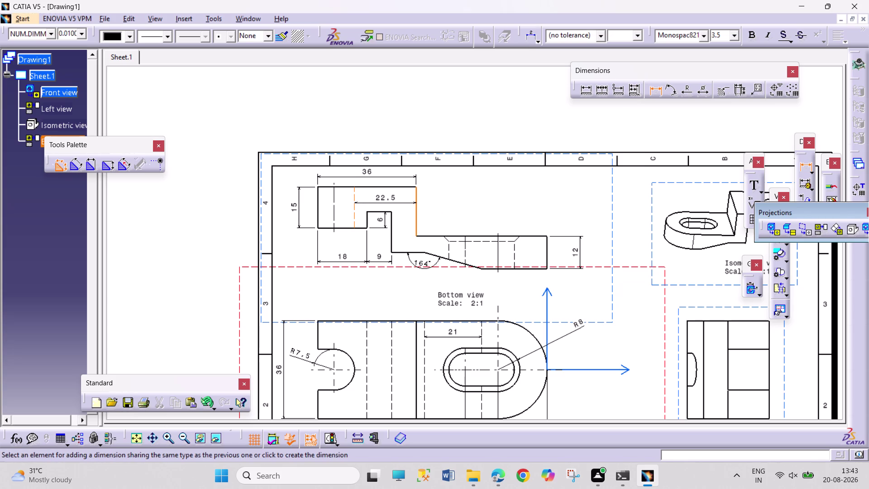
key(Escape)
key(Escape)
Place a mistaken 30 dimension on the step, then delete it.
click(660, 92)
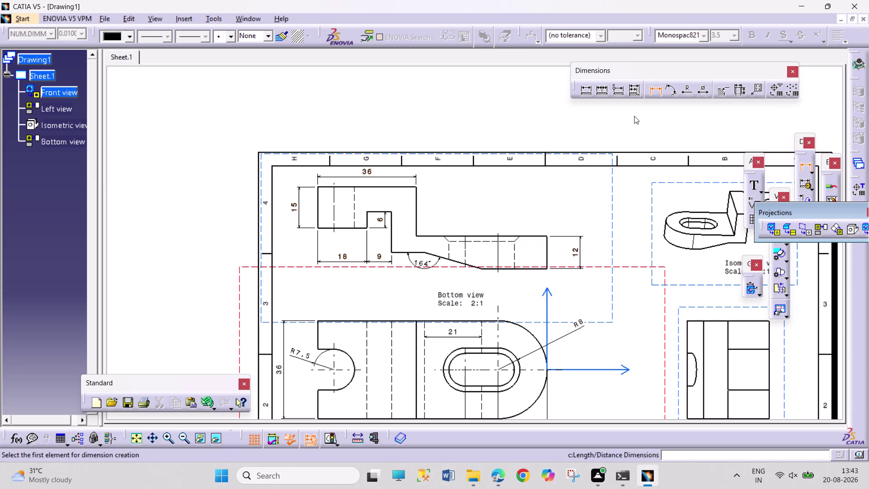
click(415, 204)
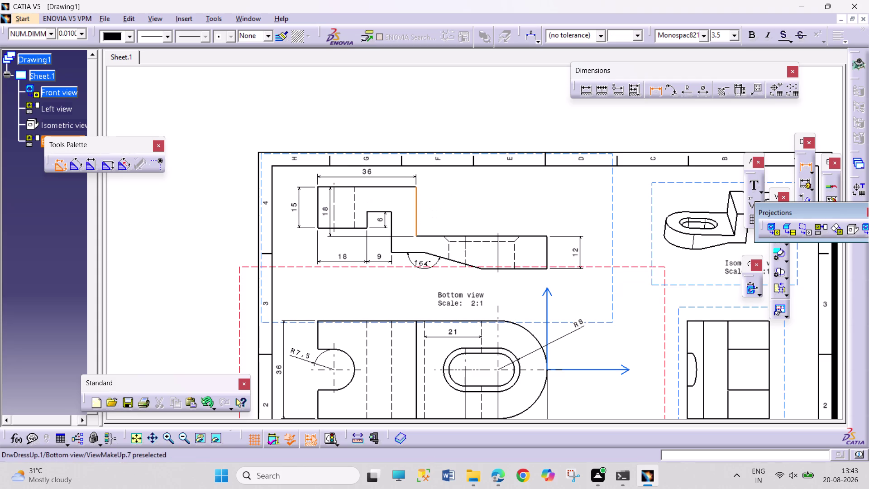
click(334, 204)
click(372, 200)
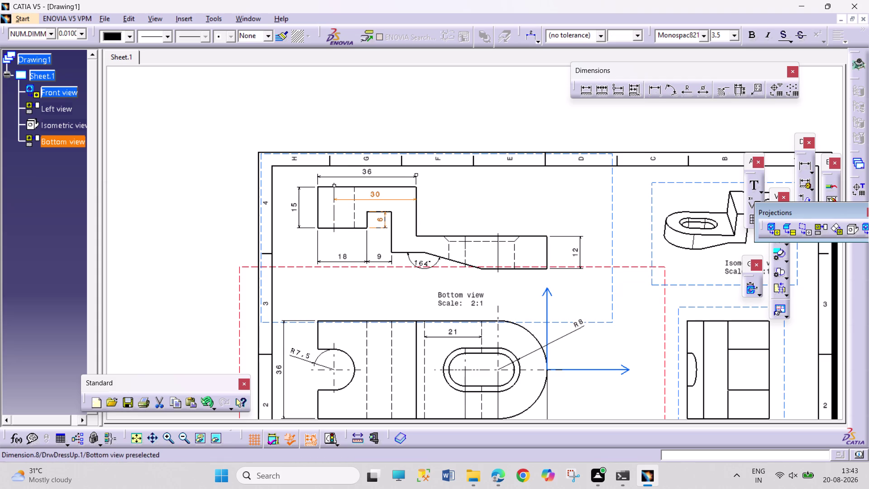
right_click(376, 195)
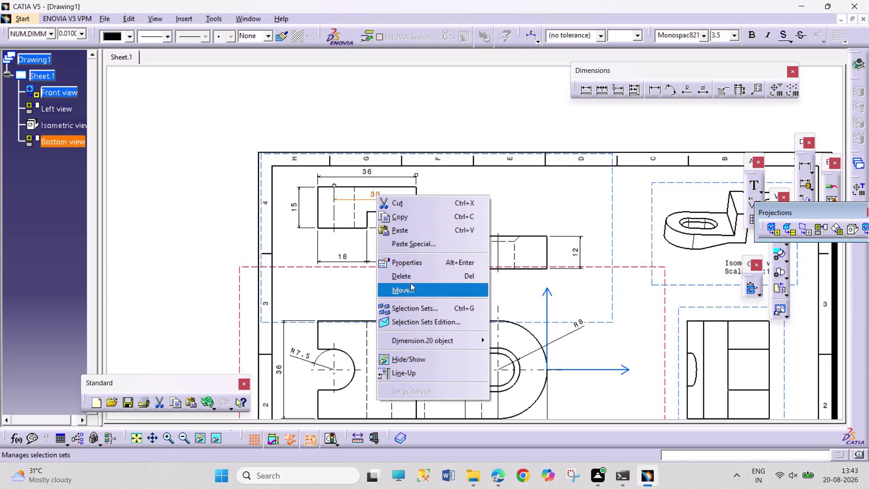
click(413, 275)
Dimension the upper step as 22.5, placed just above the step.
click(654, 94)
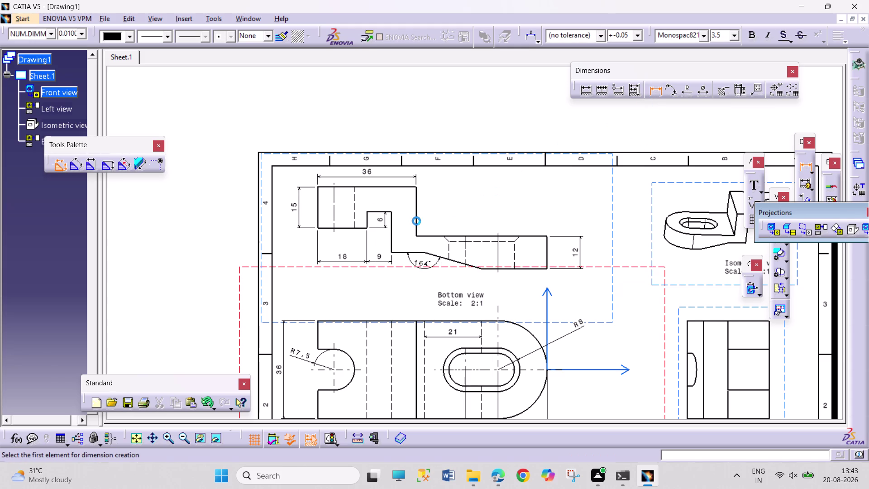
click(357, 206)
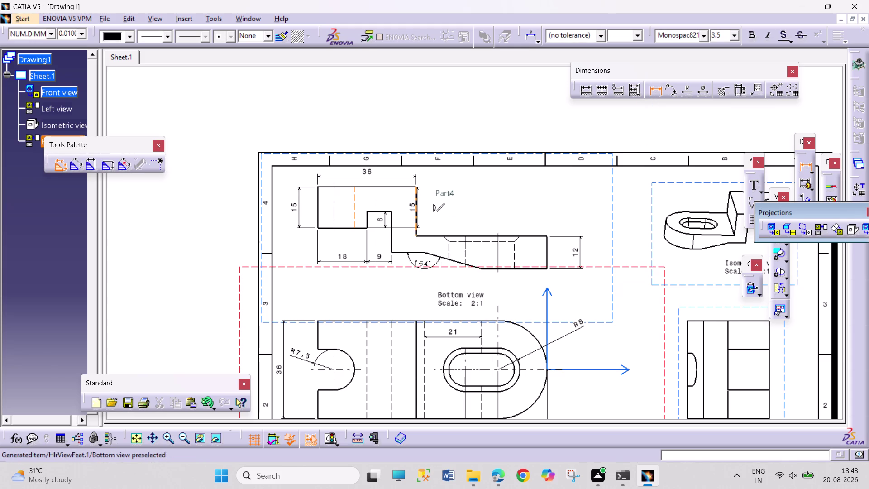
click(419, 199)
click(385, 202)
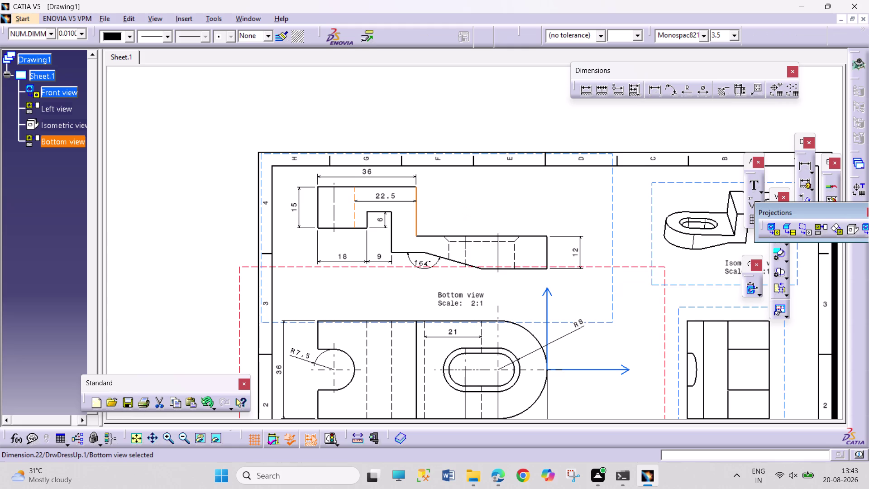
click(718, 91)
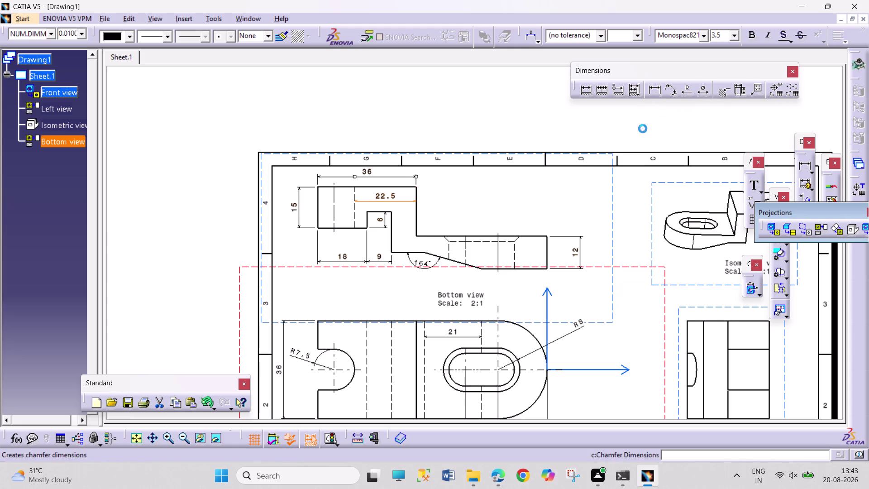
click(518, 239)
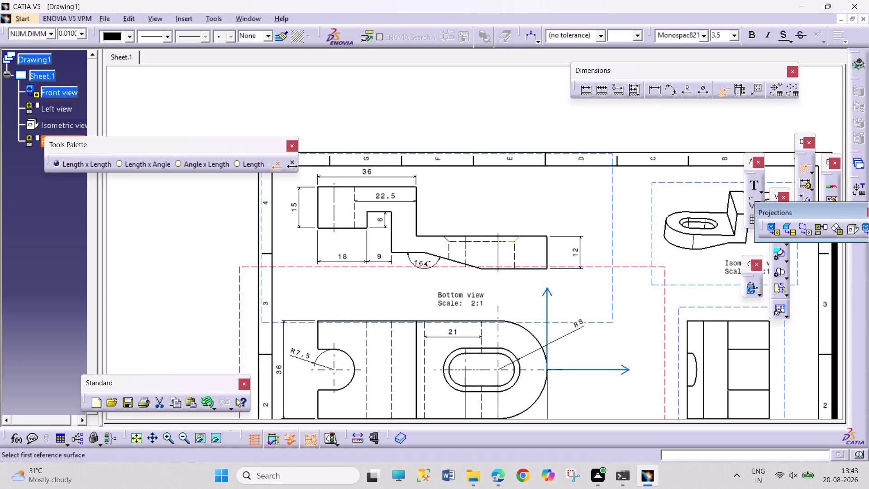
click(509, 240)
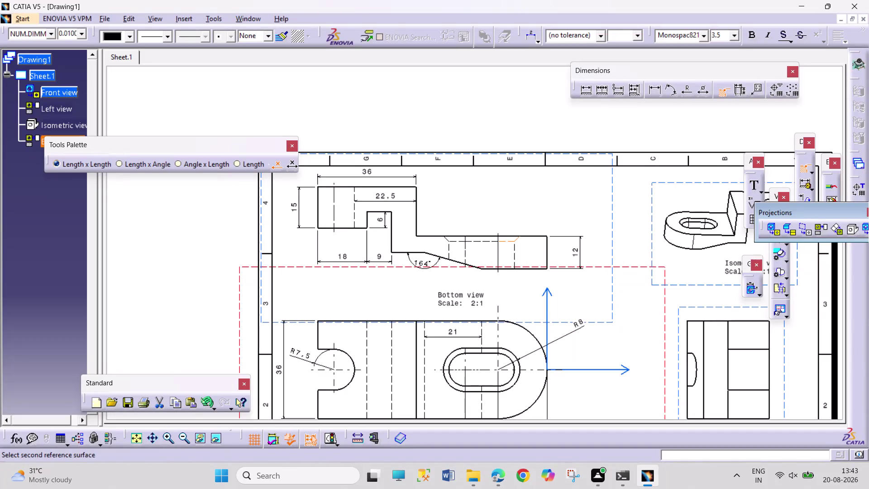
click(515, 249)
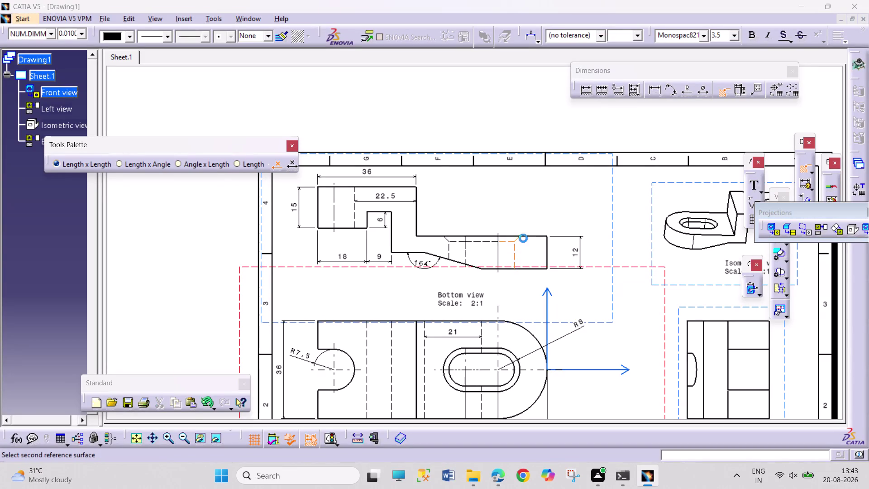
click(476, 257)
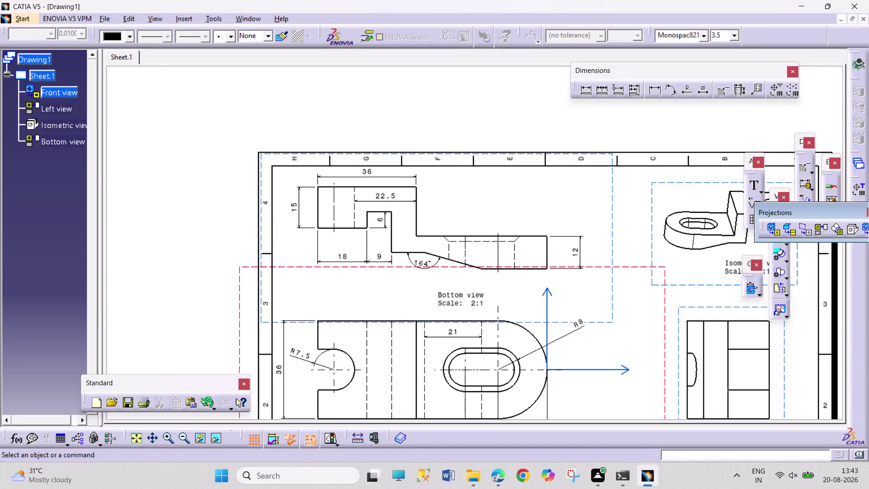
click(719, 93)
click(517, 241)
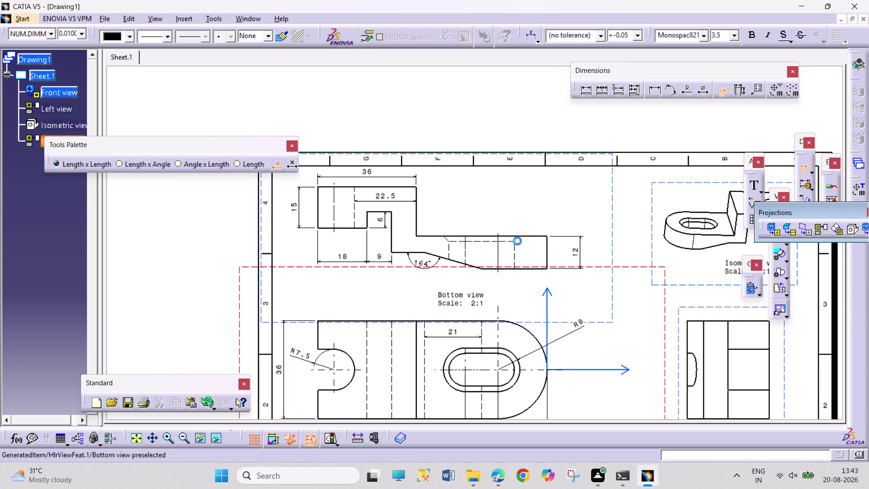
click(515, 249)
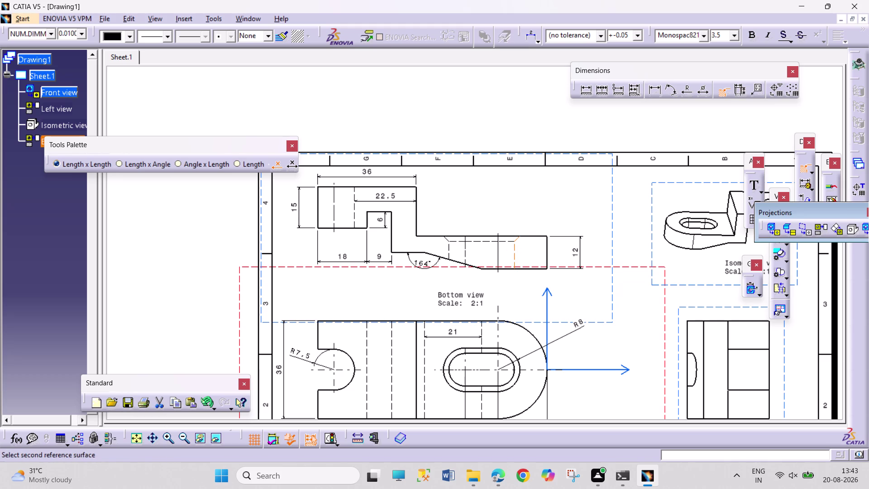
key(Escape)
key(Escape)
key(Escape)
click(722, 97)
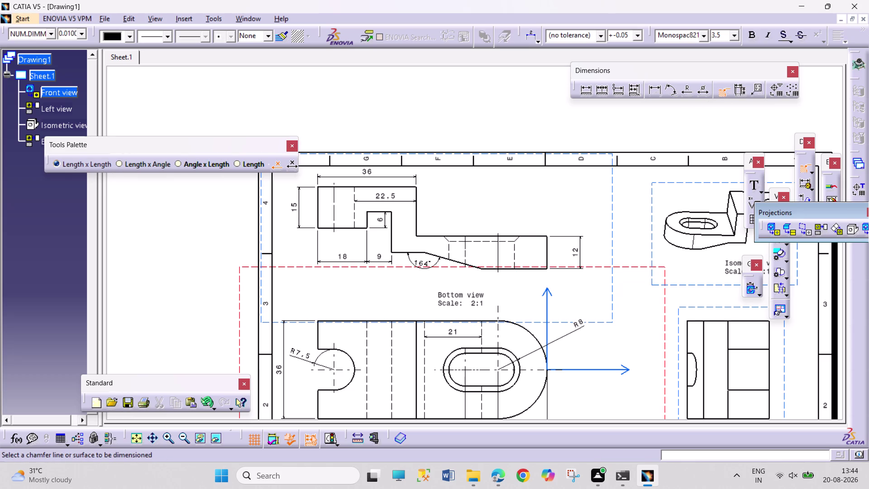
click(518, 241)
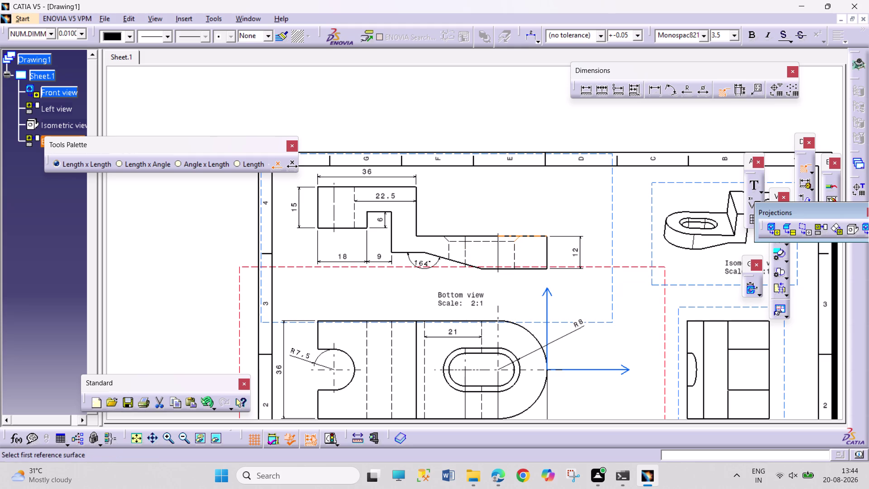
click(509, 237)
key(Escape)
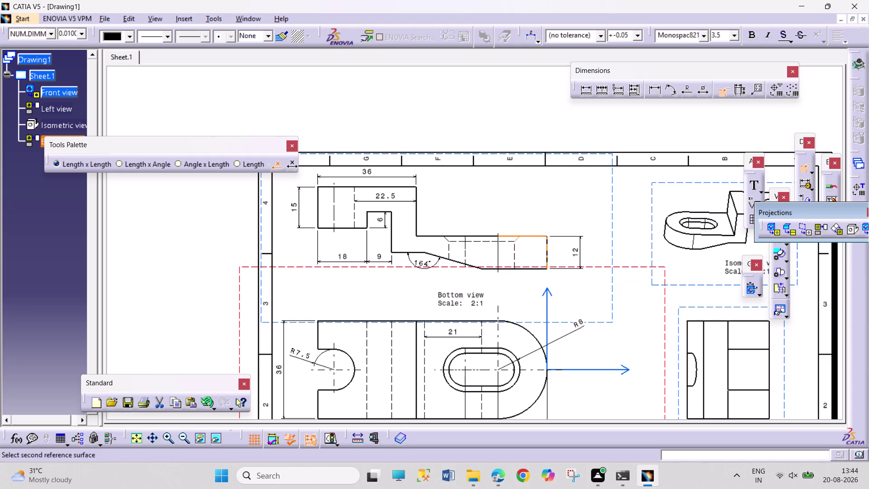
key(Escape)
key(Escape)
click(727, 92)
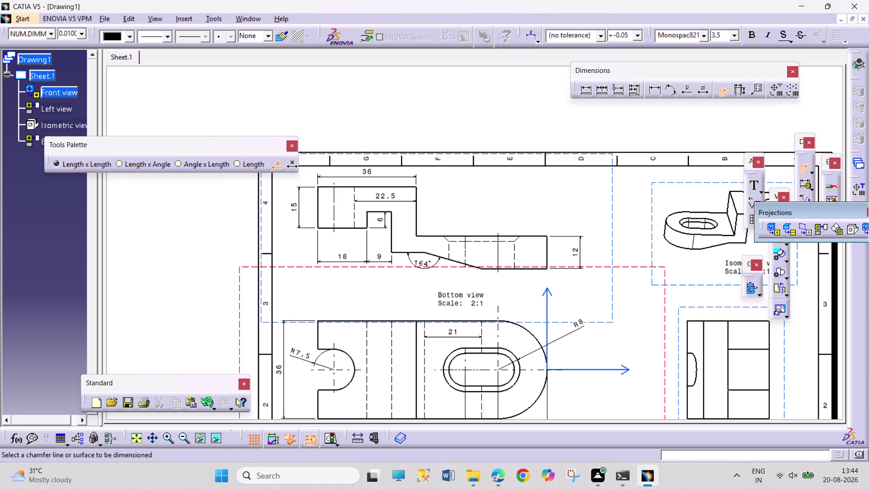
middle_drag(510, 280, 515, 252)
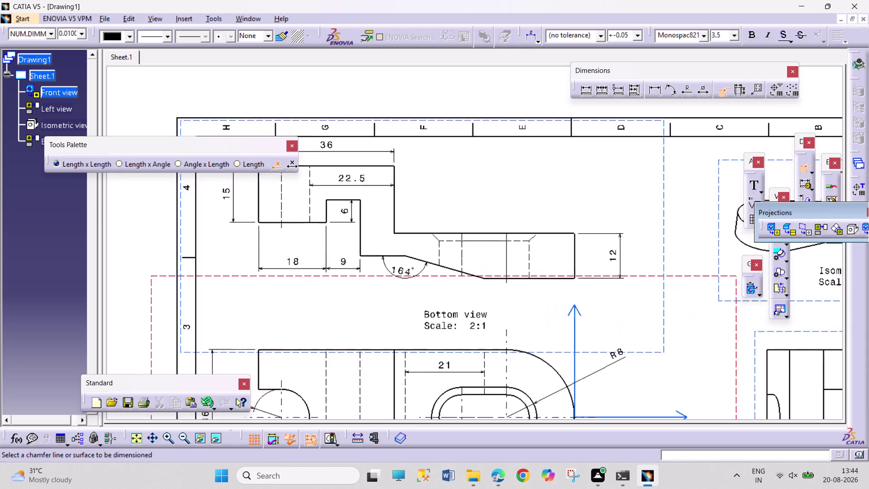
middle_drag(514, 251, 515, 180)
click(618, 230)
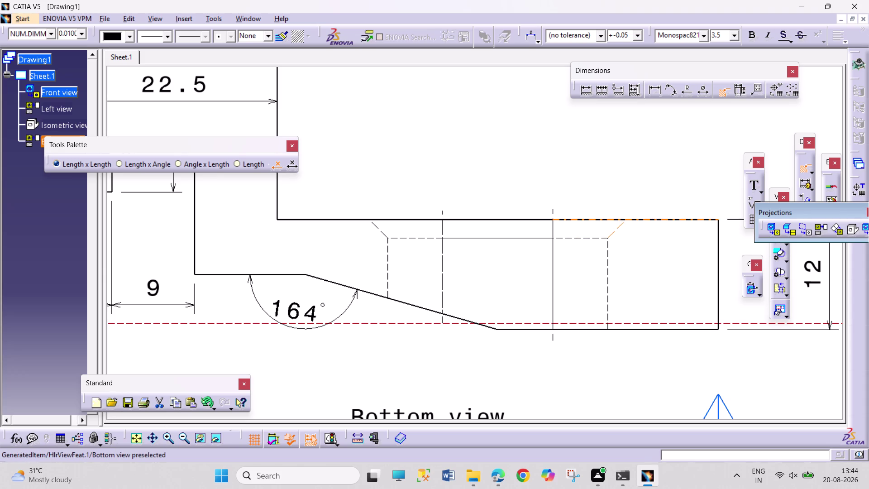
click(583, 238)
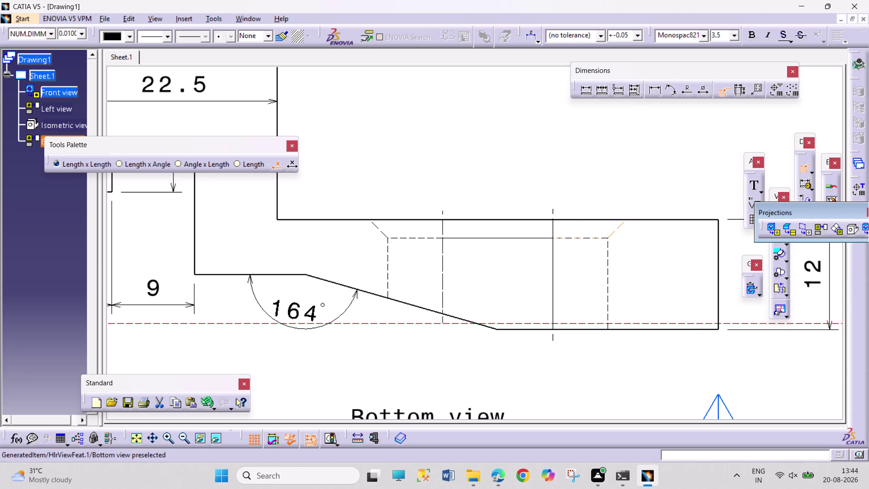
click(586, 240)
click(608, 249)
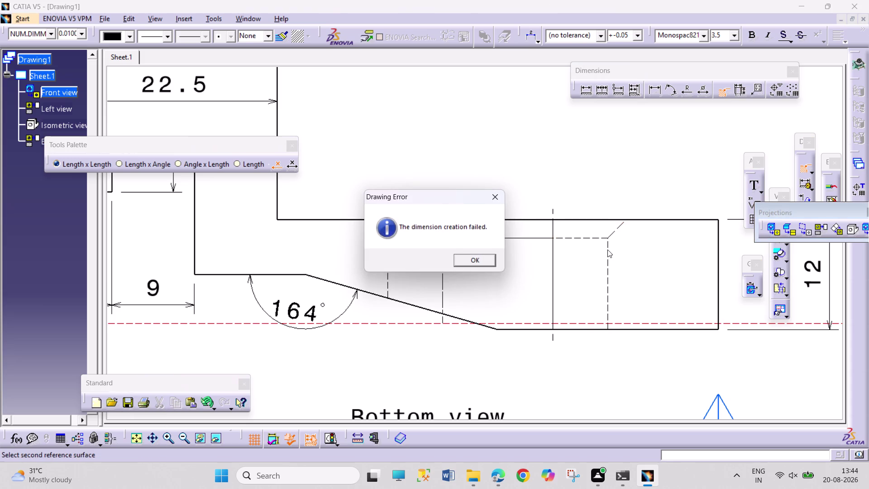
key(Escape)
key(Escape)
key(Escape)
key(Escape)
key(Escape)
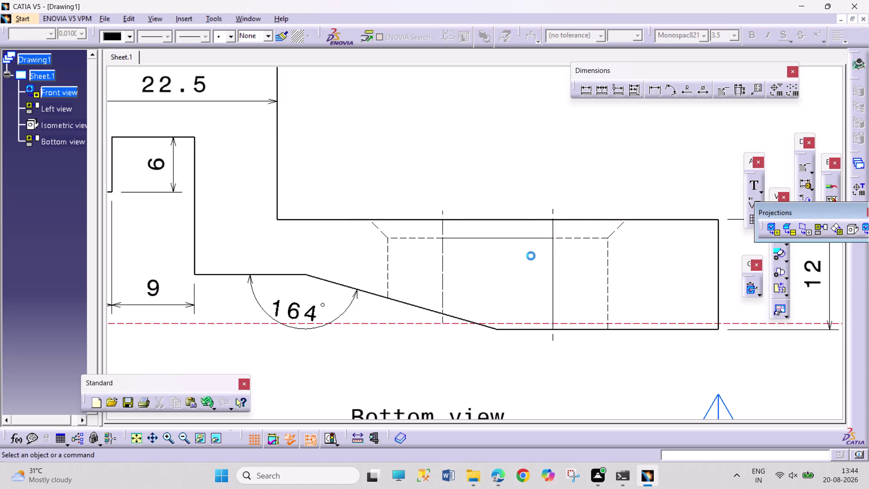
middle_drag(612, 189, 612, 268)
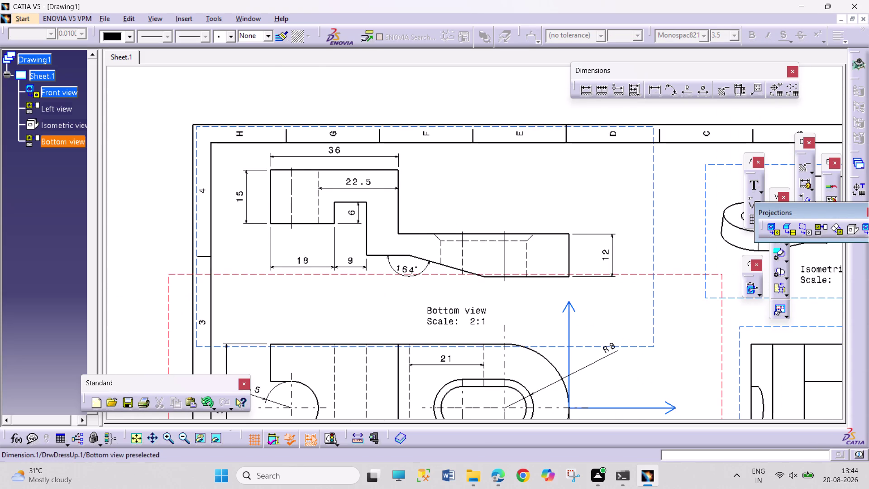
click(751, 185)
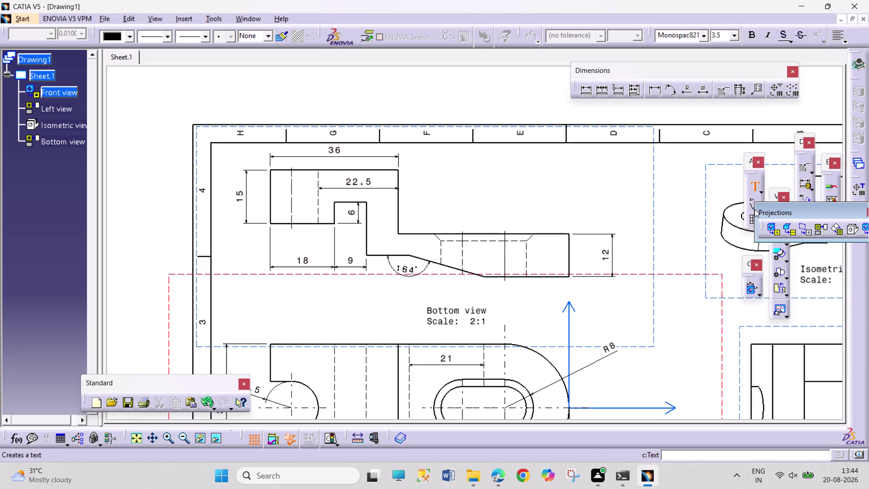
drag(762, 223, 741, 295)
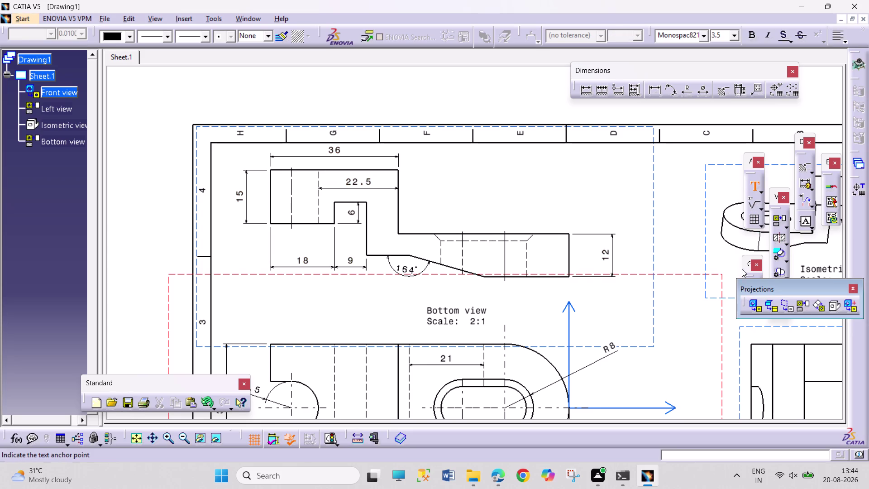
click(760, 193)
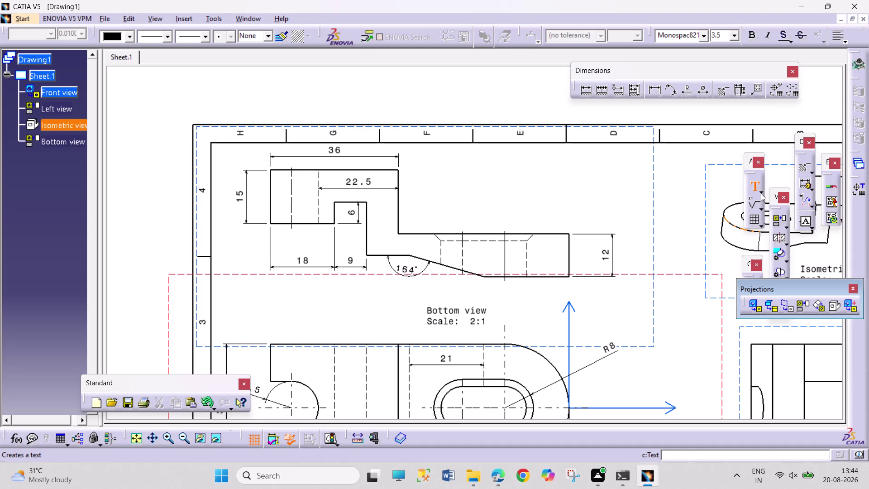
drag(793, 205, 785, 205)
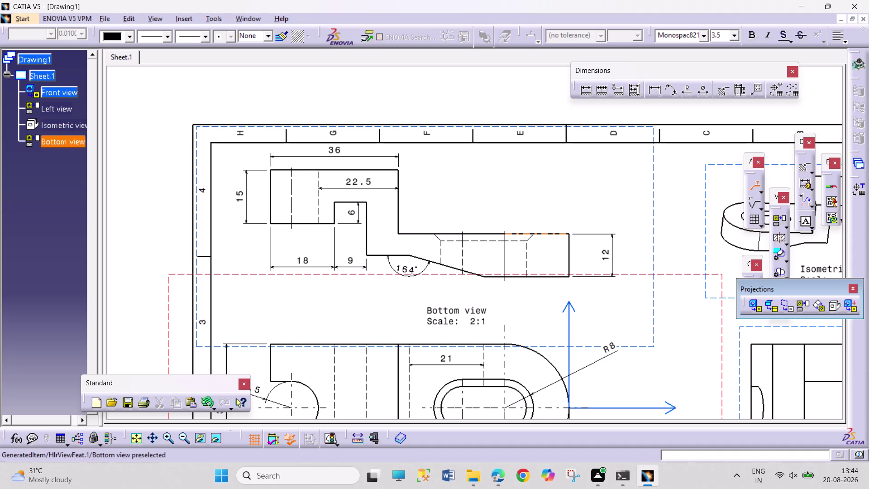
click(512, 240)
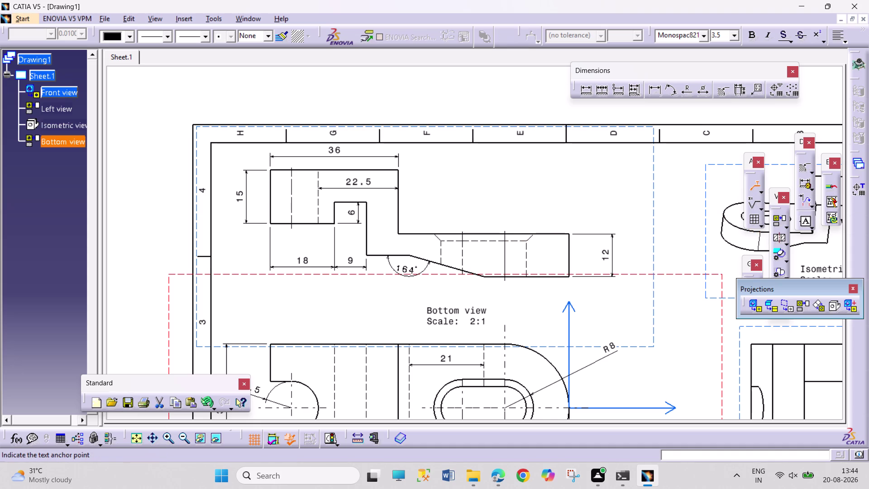
click(536, 210)
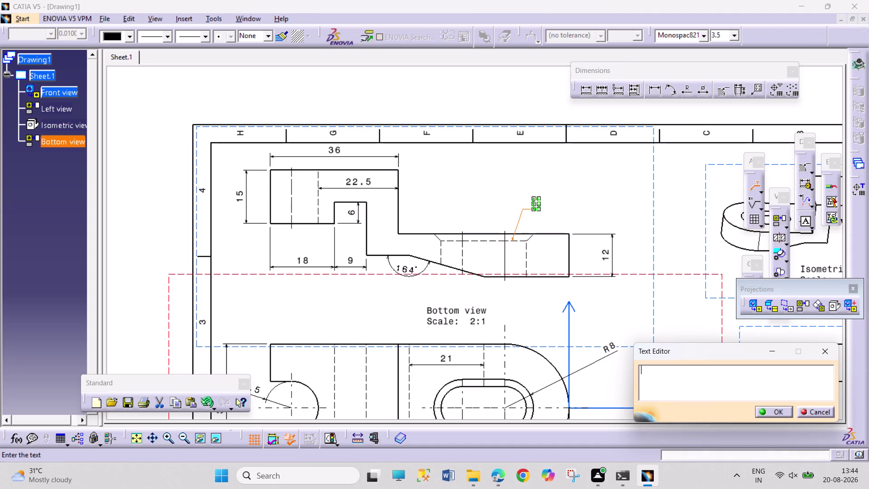
text(CHA)
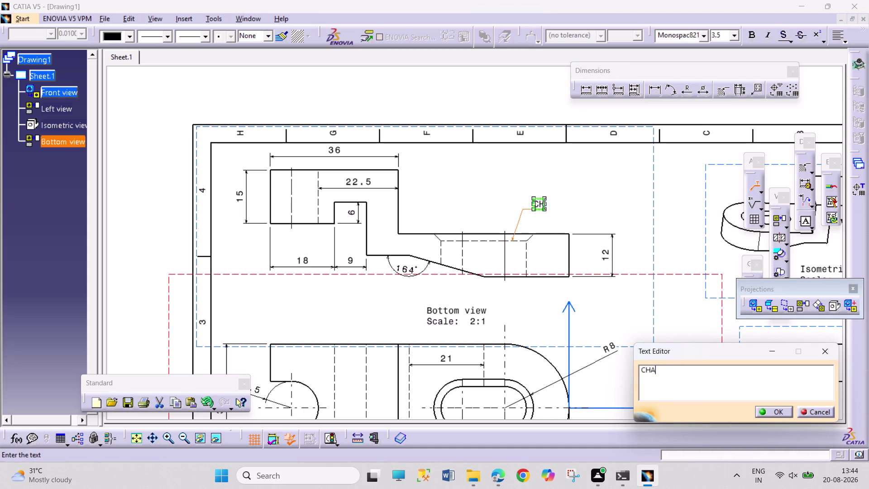
text(M)
text(FER)
key(space)
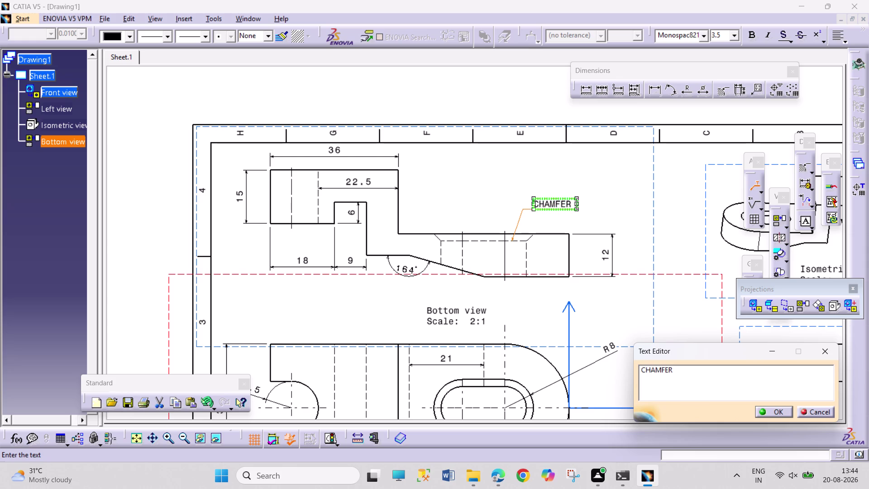
key(2)
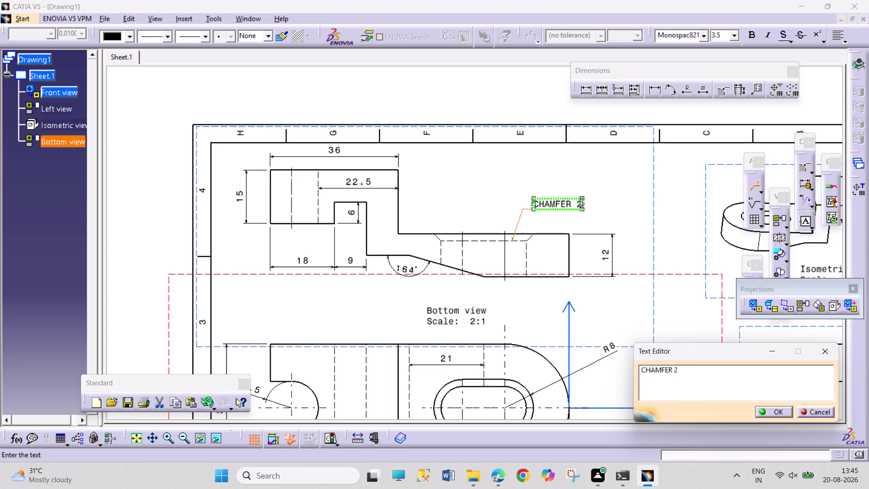
text(X2)
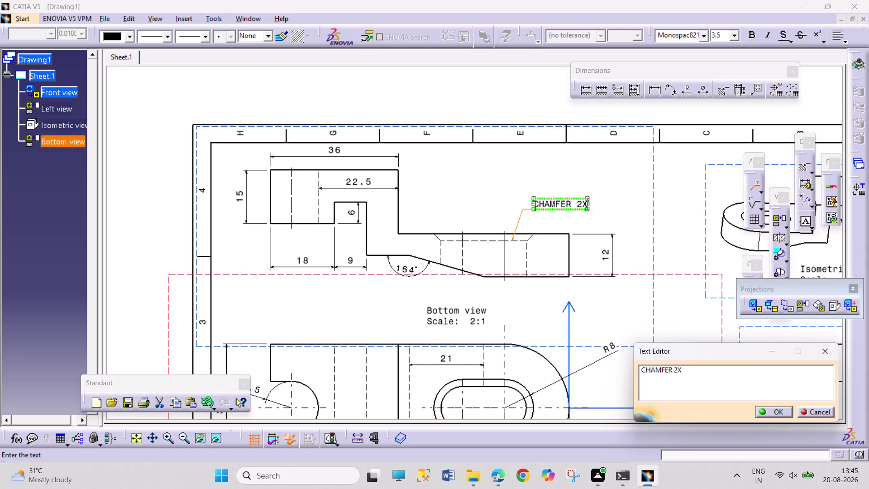
key(Escape)
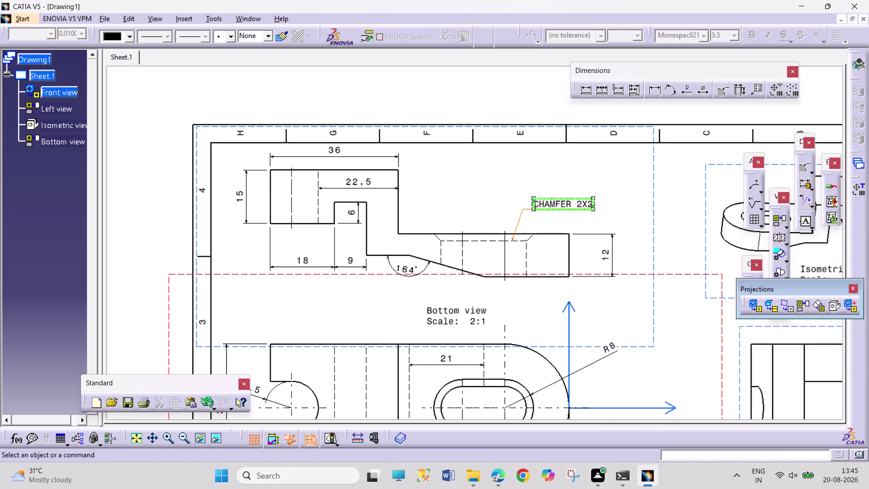
click(752, 189)
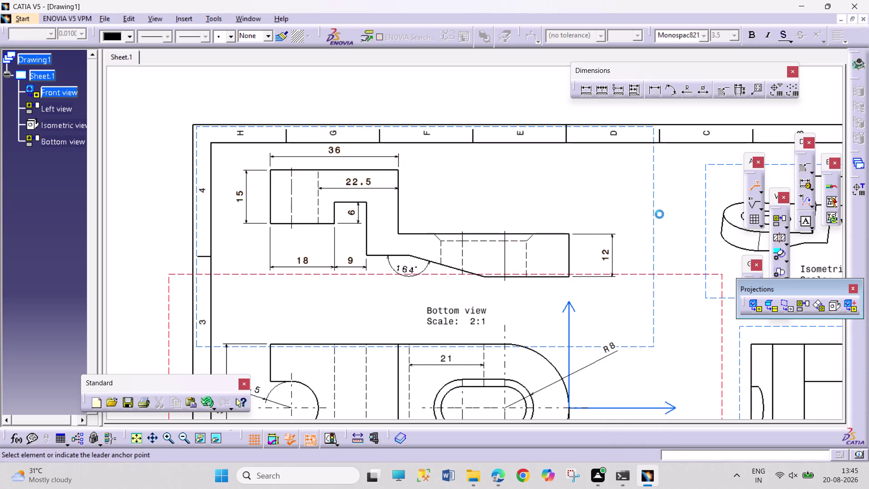
Anchor a leader on the chamfer and type the note CHAMFER 2 X 2.
click(523, 240)
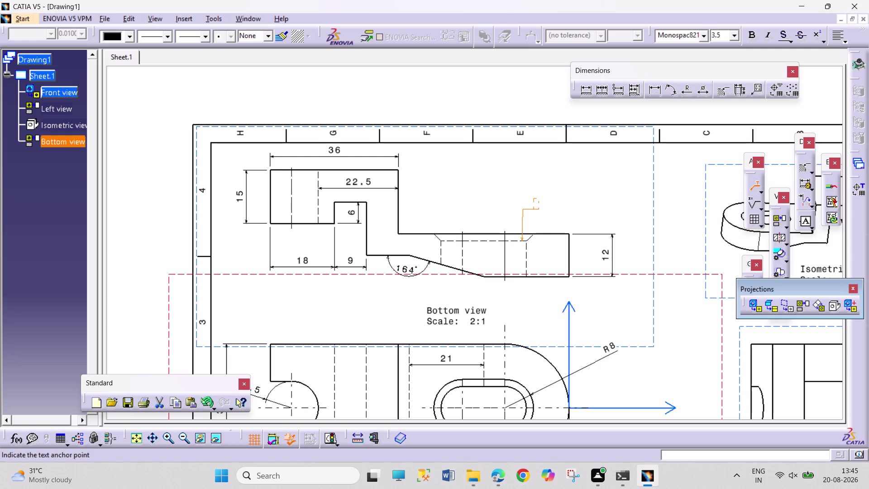
click(553, 206)
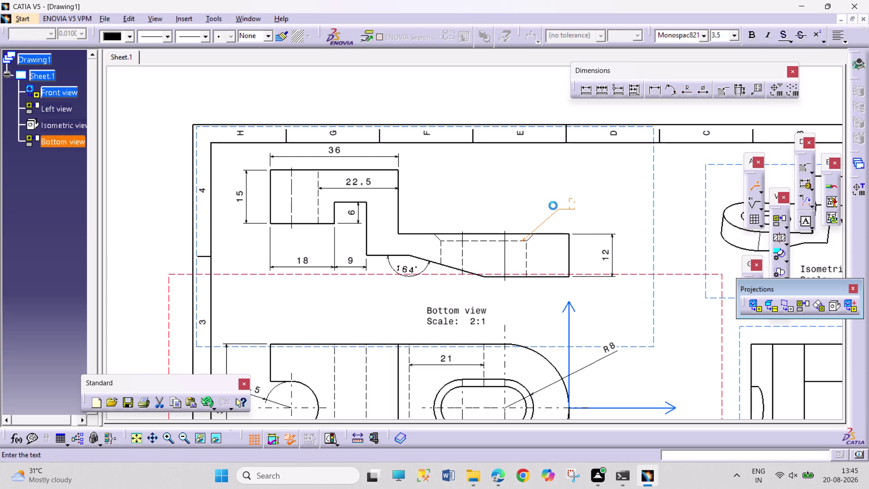
text(CH)
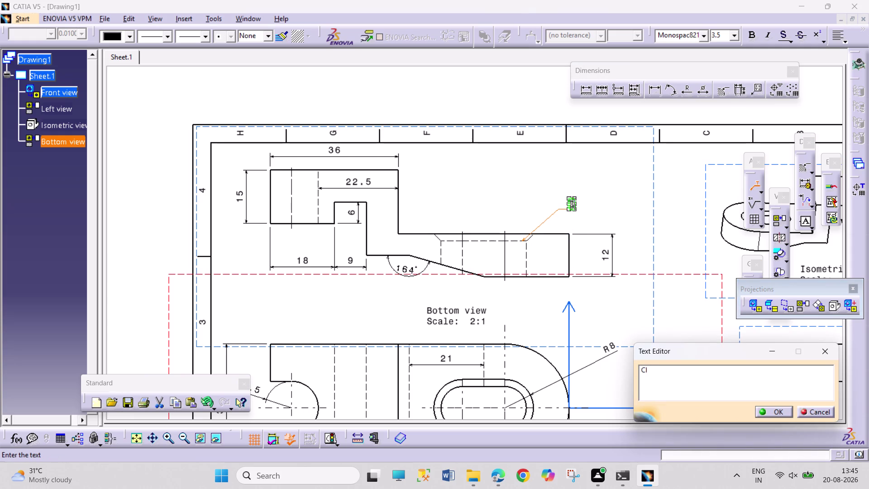
text(A)
text(MF)
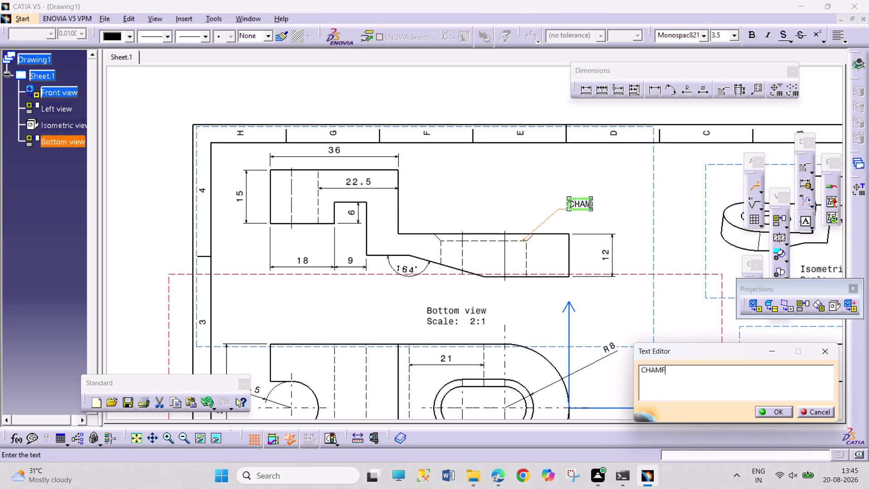
text(ER)
key(space)
key(2)
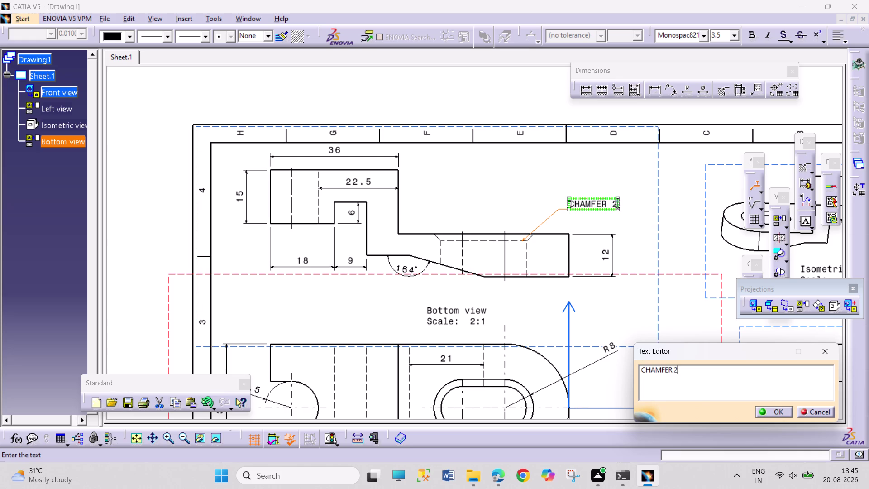
key(space)
text(X)
key(space)
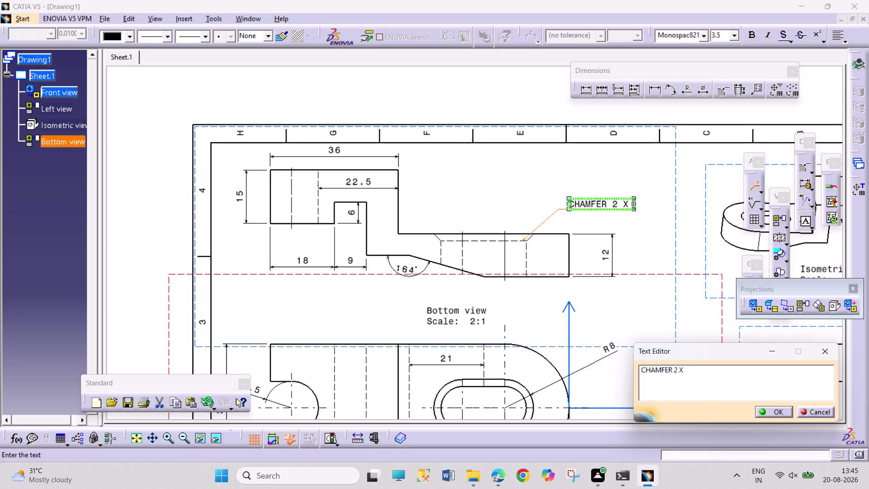
key(2)
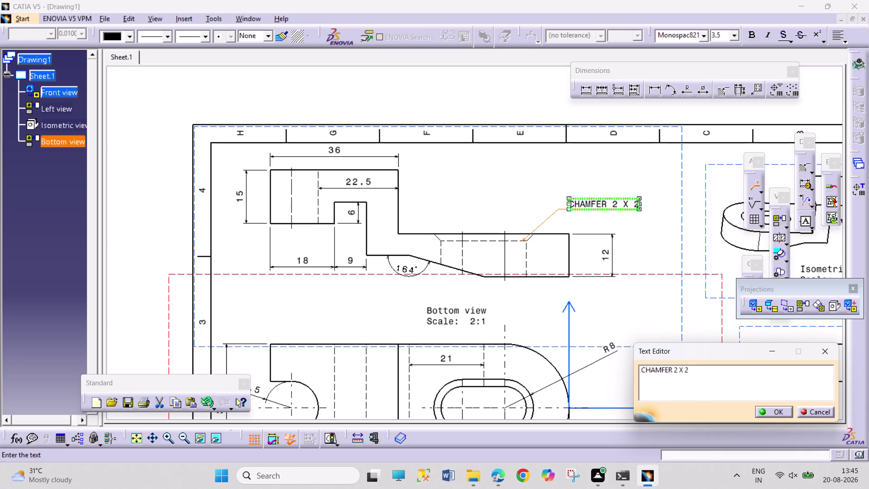
Remove the extra spaces so the note reads CHAMFER 2X2, and confirm it.
key(Left)
key(Left)
key(Left)
key(BackSpace)
key(Right)
key(Right)
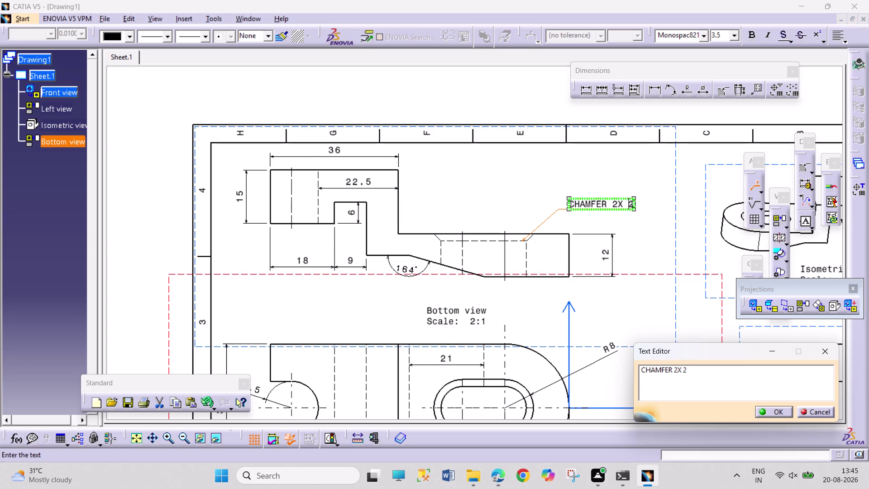
key(BackSpace)
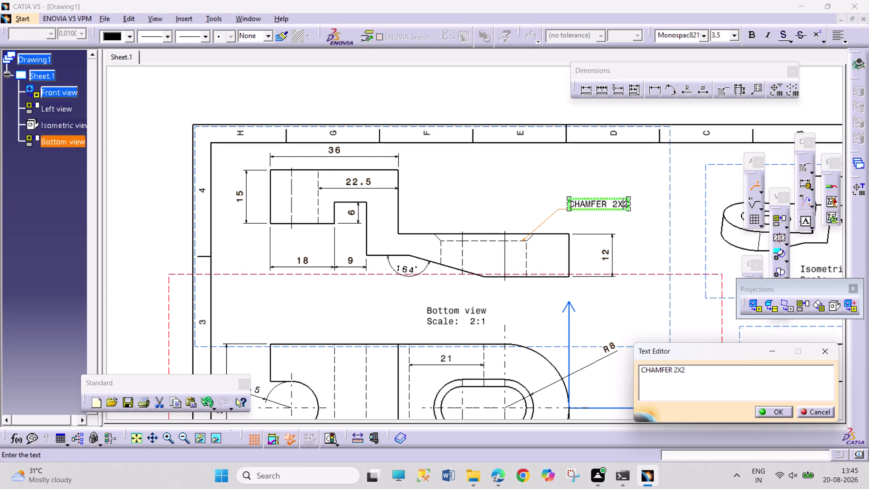
click(737, 378)
click(763, 411)
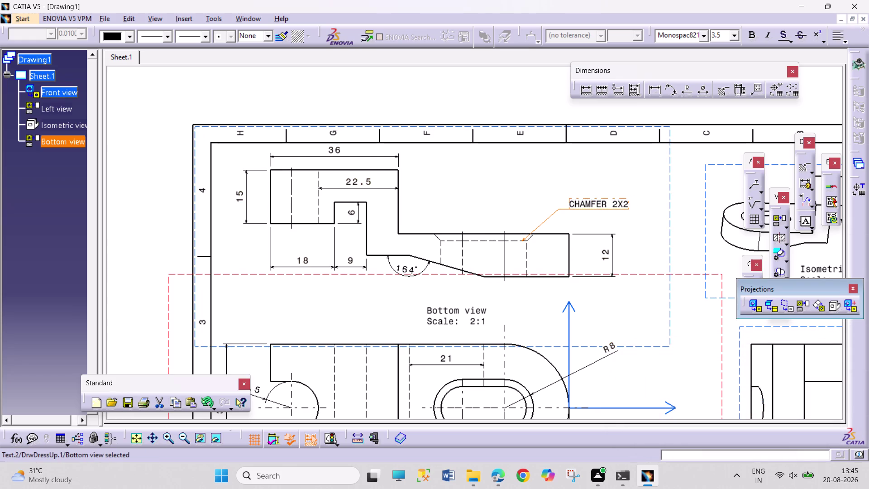
click(709, 364)
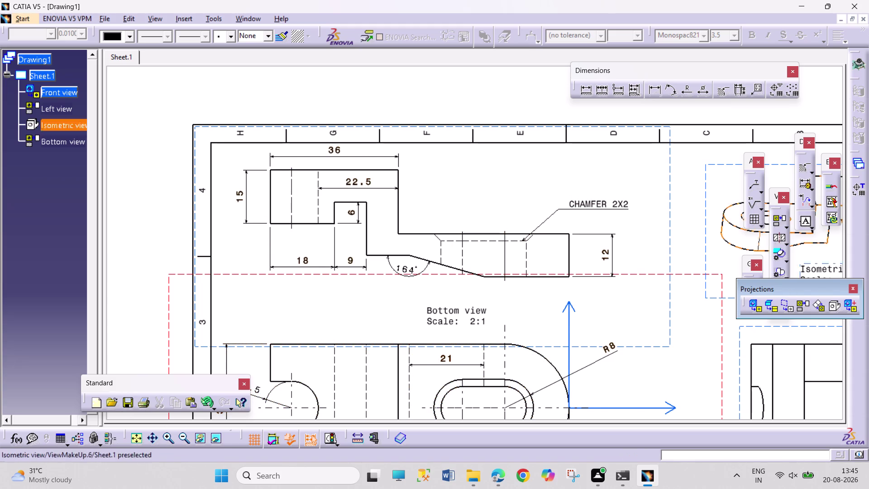
click(655, 92)
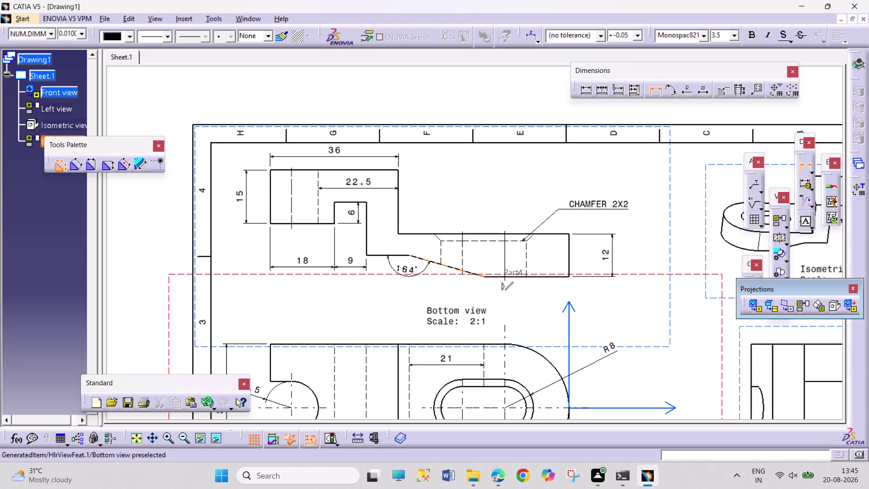
Place the 24 dimension below the part, from the sloped chamfer edge to the right edge.
click(485, 276)
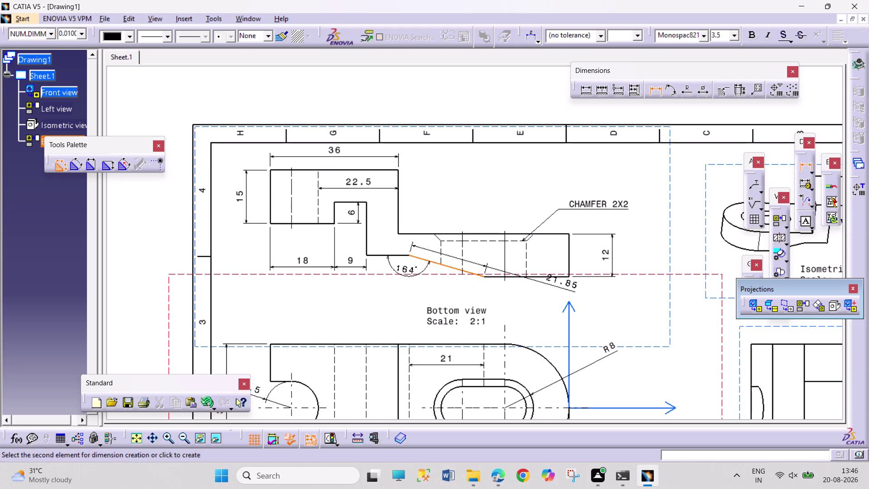
click(569, 277)
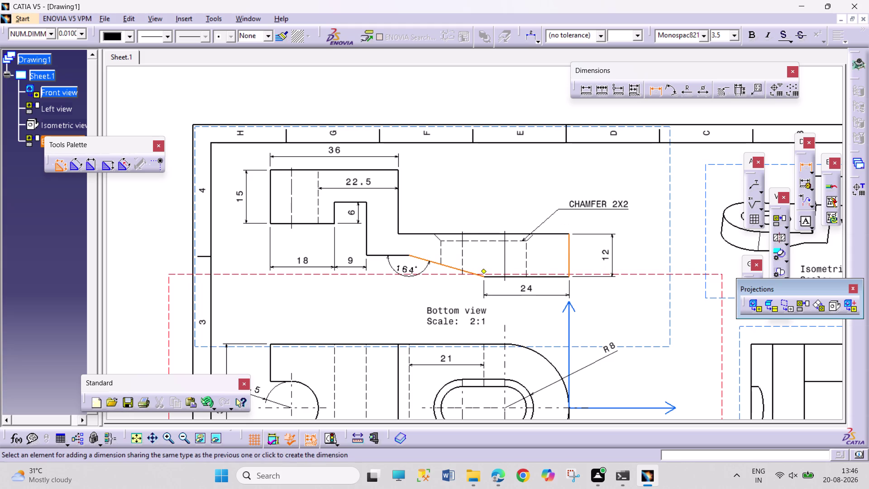
click(531, 295)
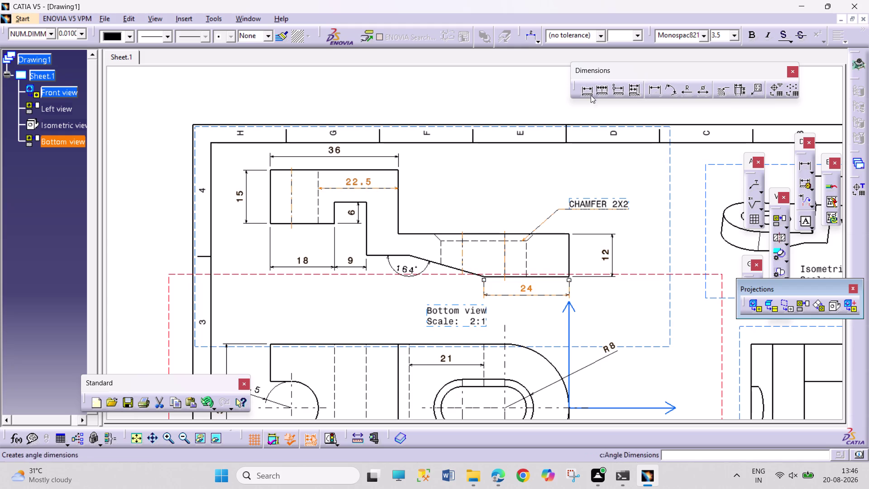
Add a 12 dimension above the right end and an 18 height on the vertical step.
click(654, 88)
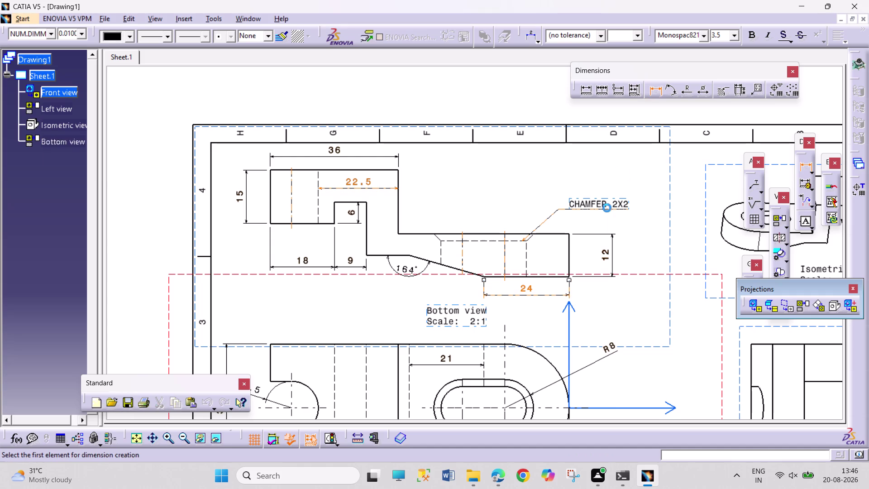
click(569, 252)
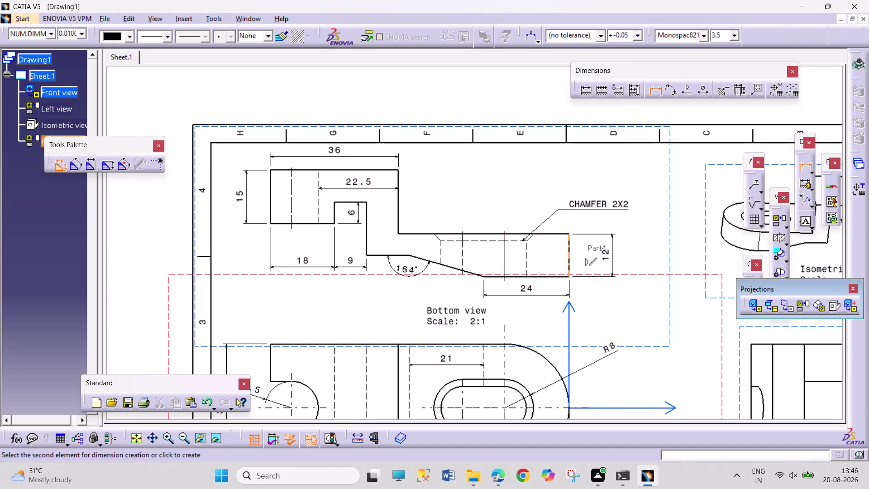
click(528, 254)
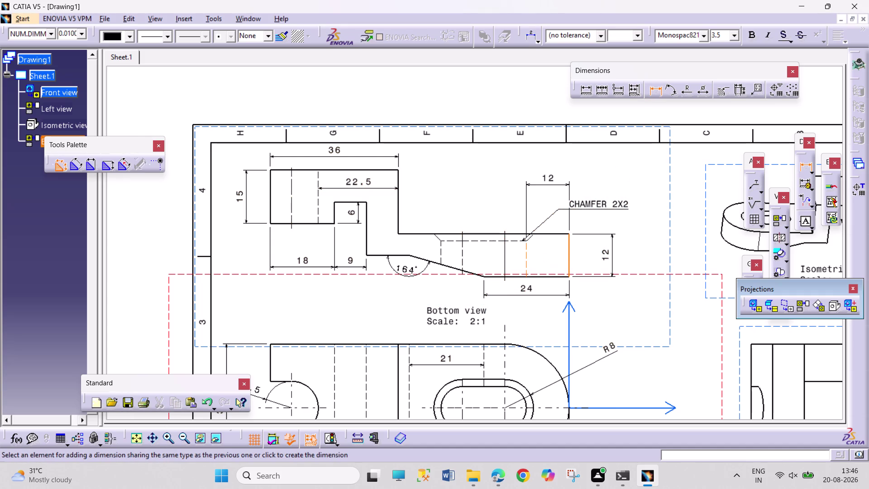
click(551, 182)
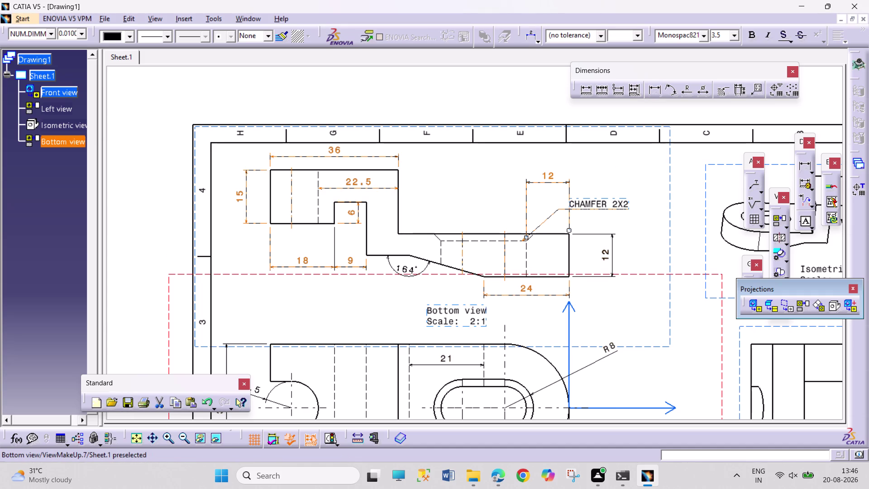
click(656, 90)
drag(399, 205, 405, 206)
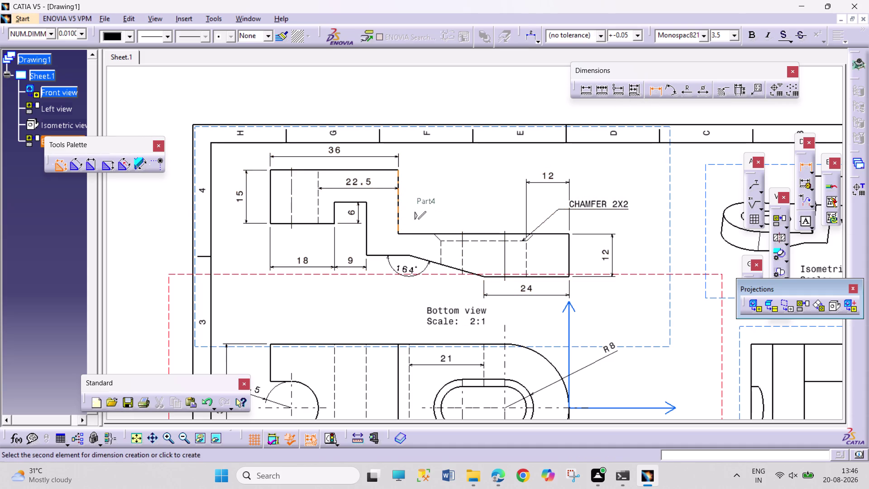
click(438, 204)
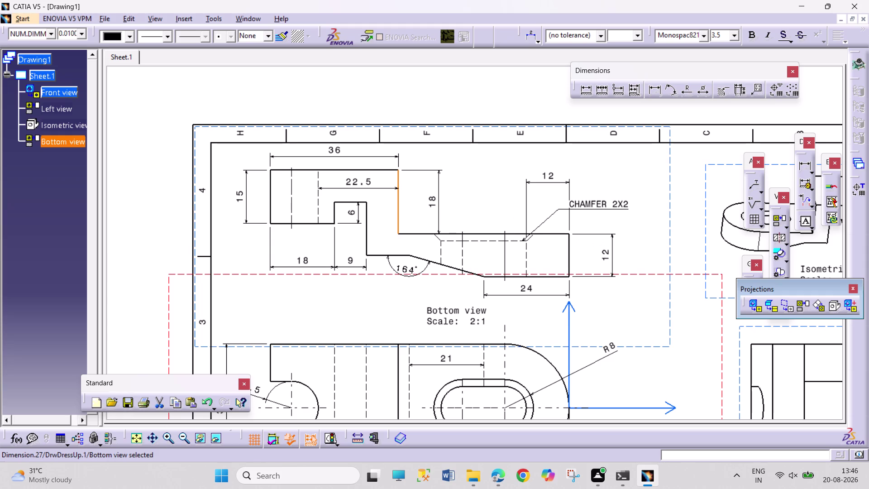
click(656, 92)
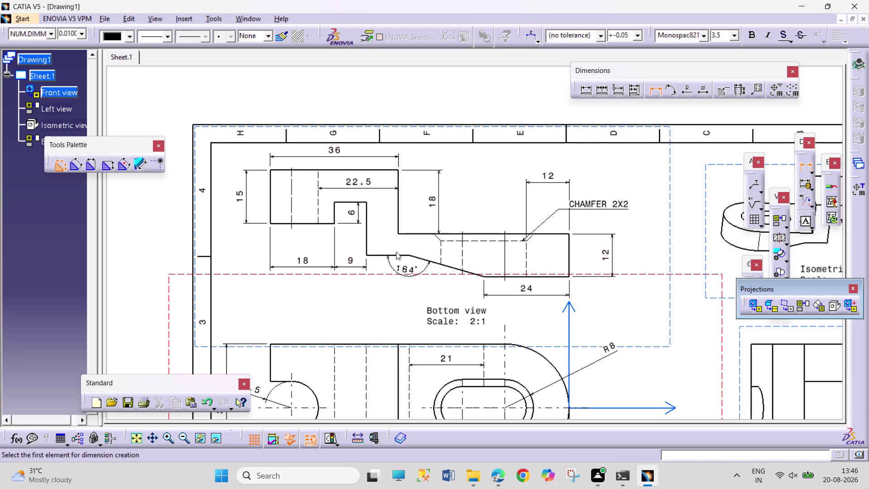
Settle the 164° angle below the sloped edge and move the 12 dimension above the short edge.
click(393, 255)
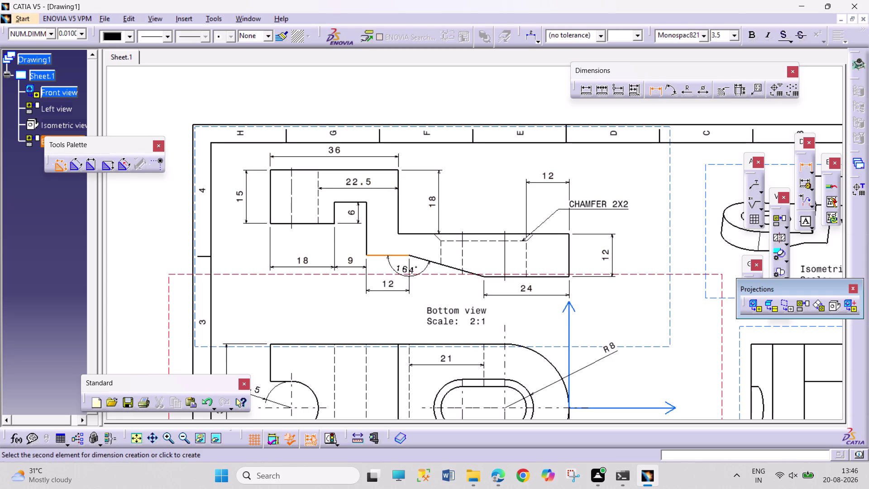
click(397, 292)
drag(402, 270, 418, 271)
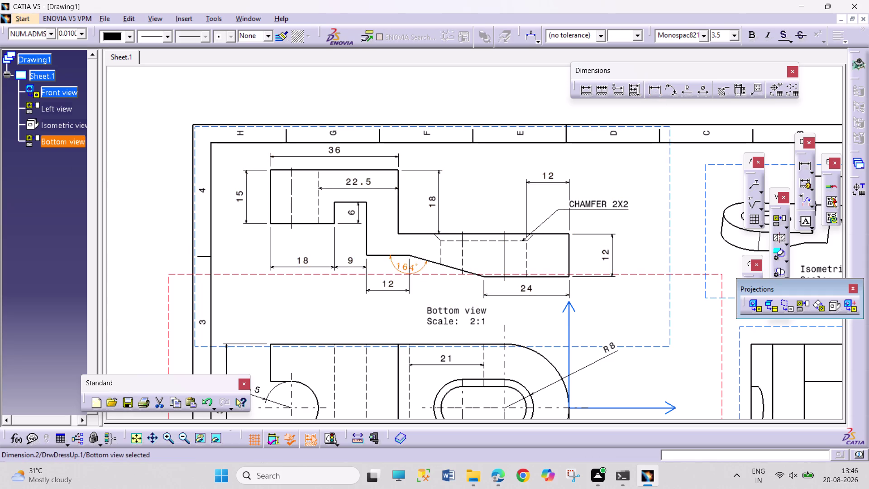
drag(418, 271, 420, 301)
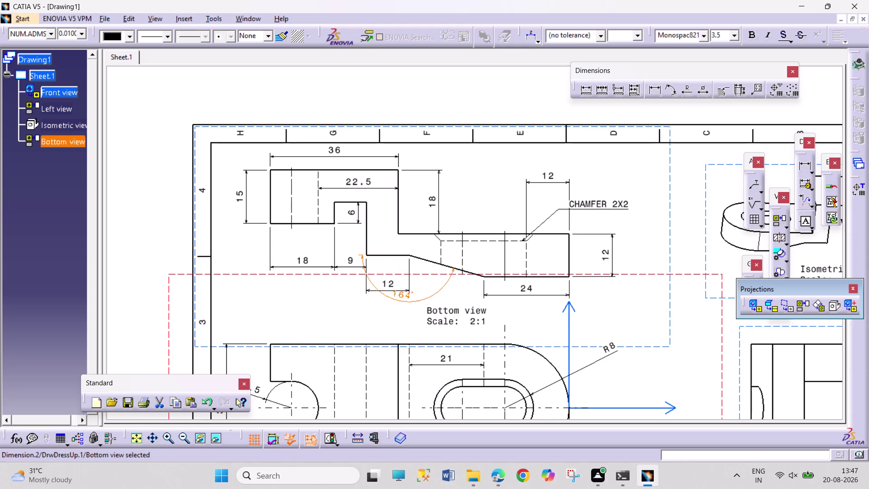
drag(420, 301, 425, 250)
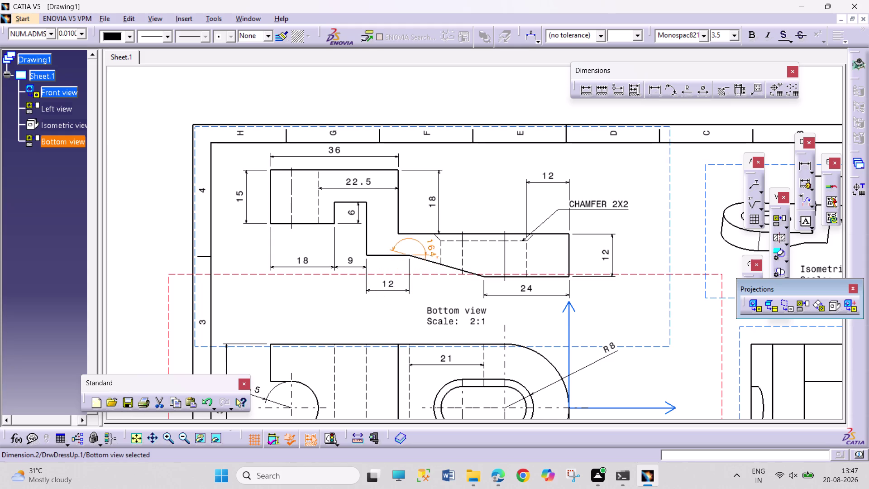
drag(426, 250, 419, 271)
drag(385, 288, 405, 299)
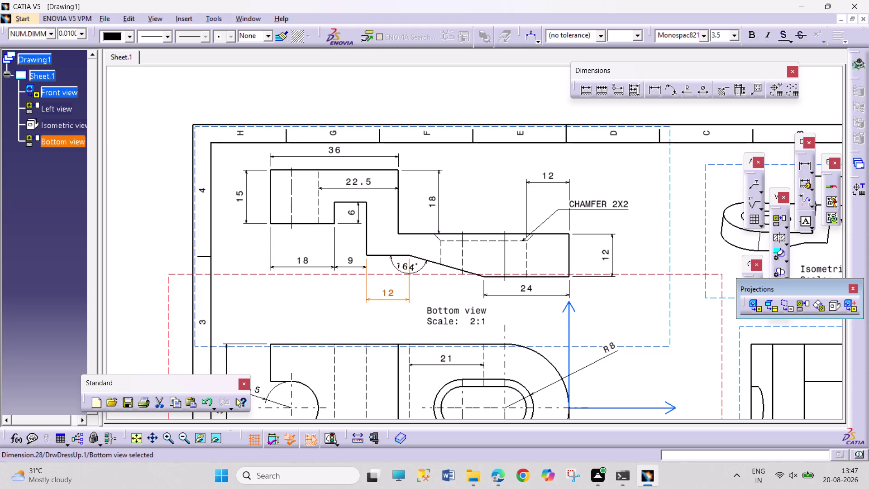
drag(405, 299, 420, 250)
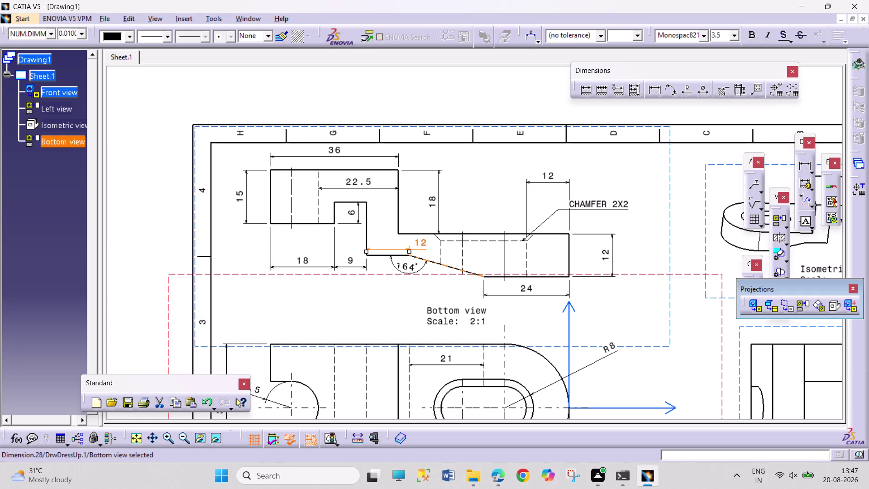
click(627, 299)
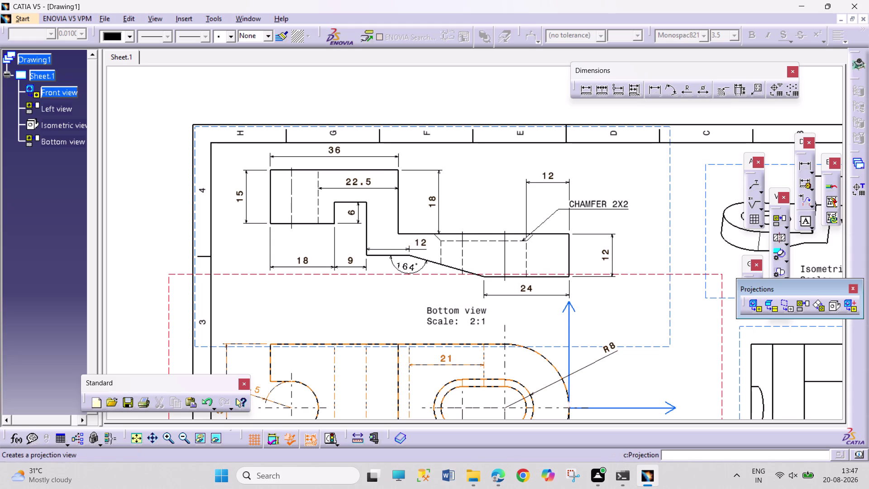
Save the drawing as CATDrawing 'PART 1.11 SHEET' in the CATIA FUJI folder.
key(ctrl+s)
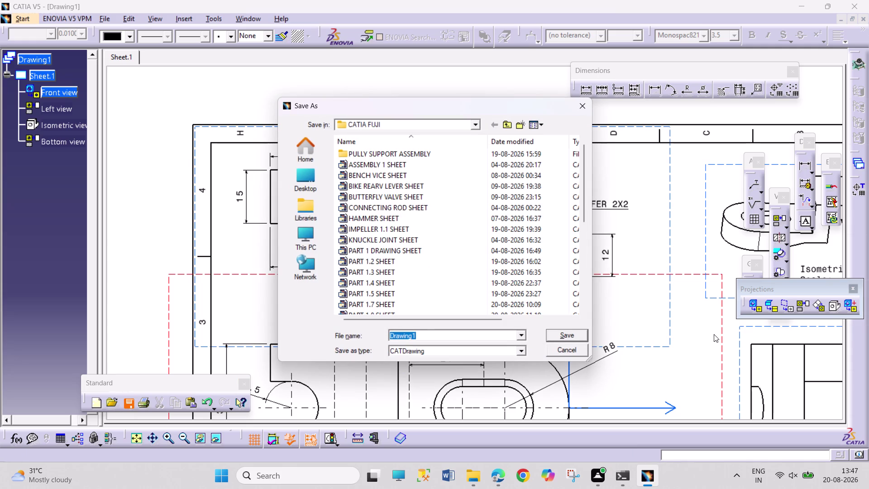
text(PART)
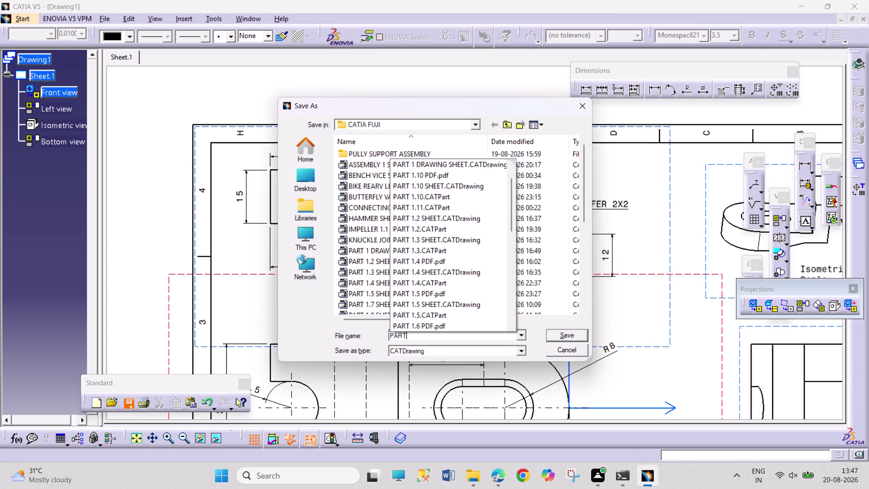
key(space)
text(1.)
text(11)
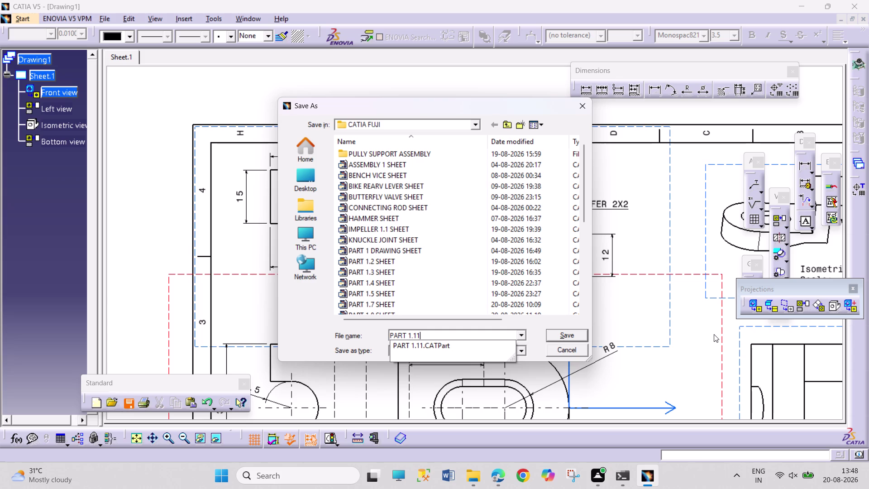
key(space)
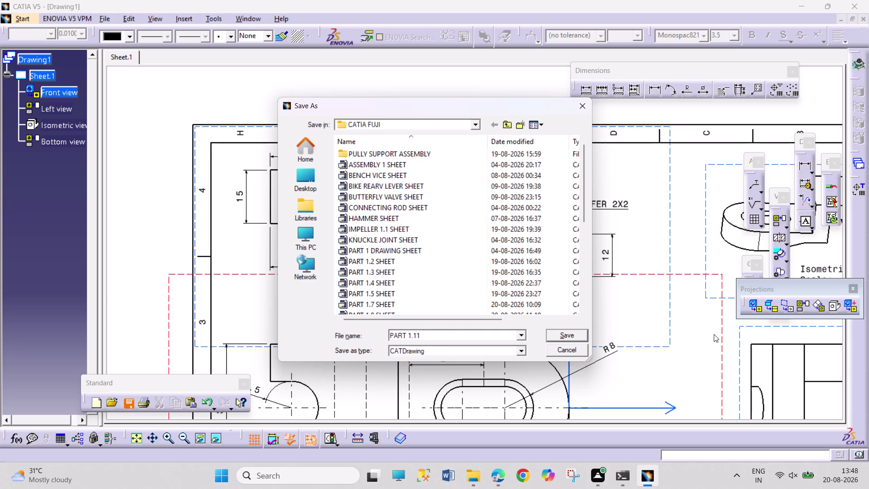
text(SHEET)
scroll(down, 3)
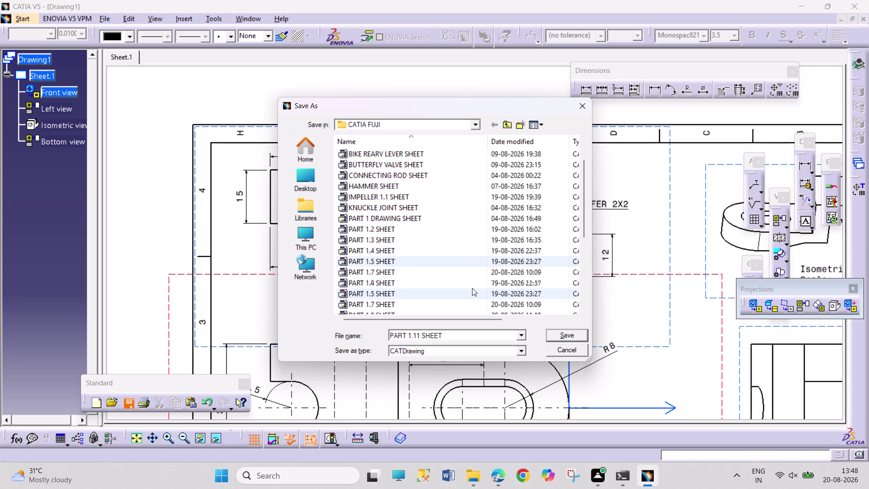
scroll(down, 3)
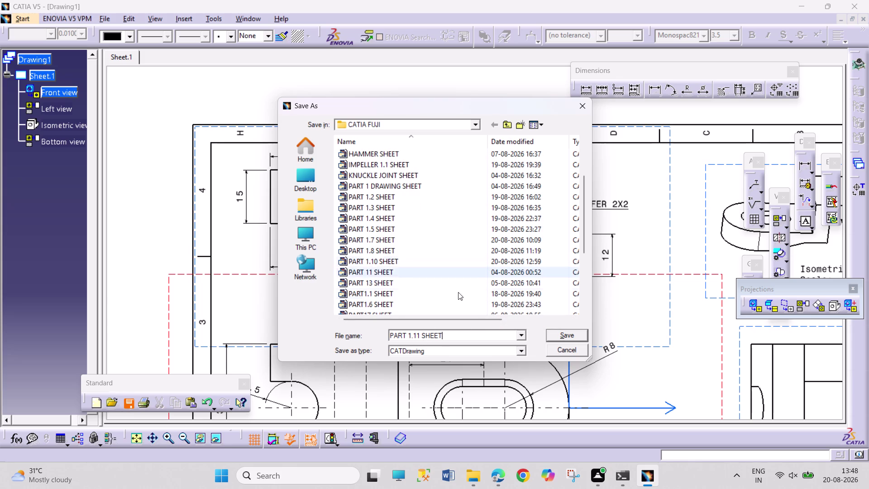
click(551, 334)
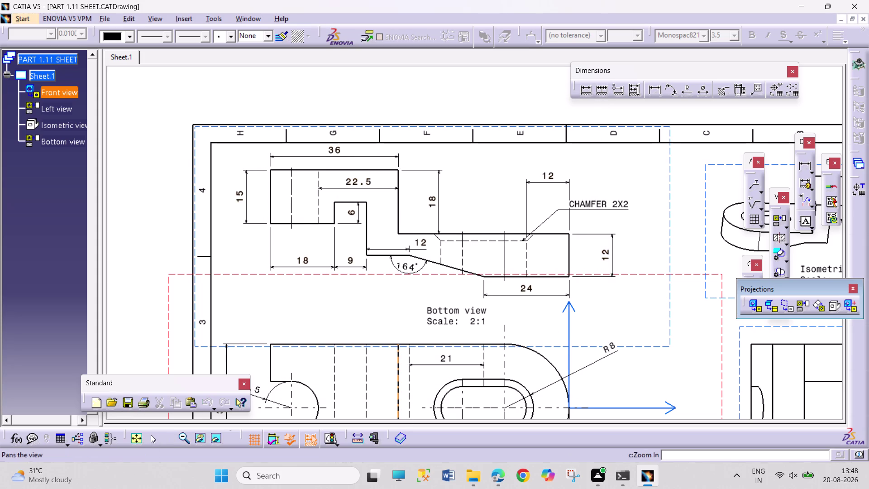
Fit the whole sheet in view and print it to Microsoft Print to PDF on A3 ISO paper.
click(140, 436)
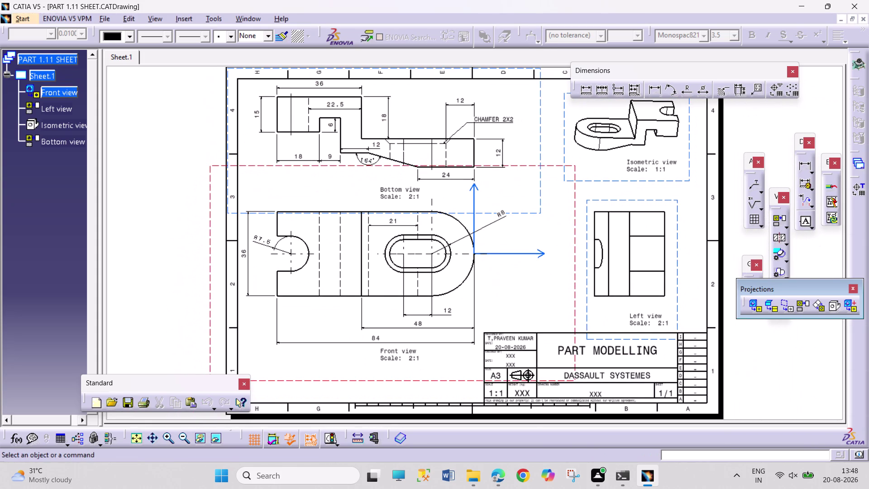
key(ctrl+p)
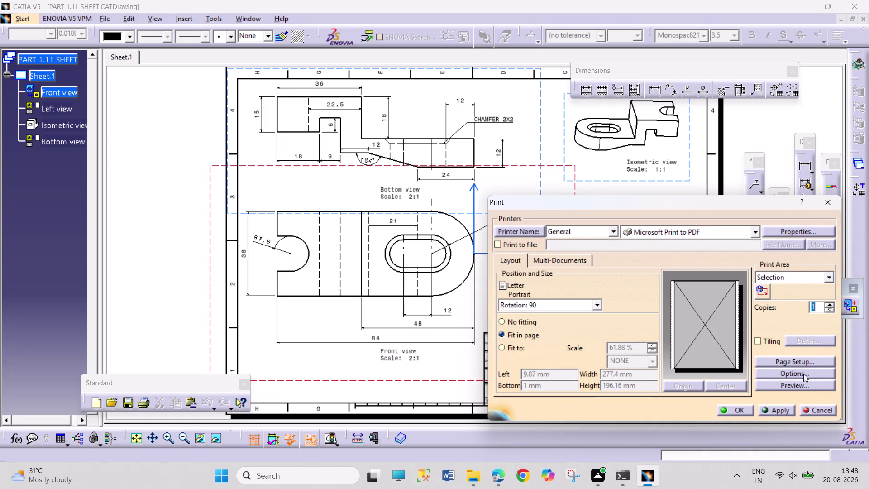
click(798, 361)
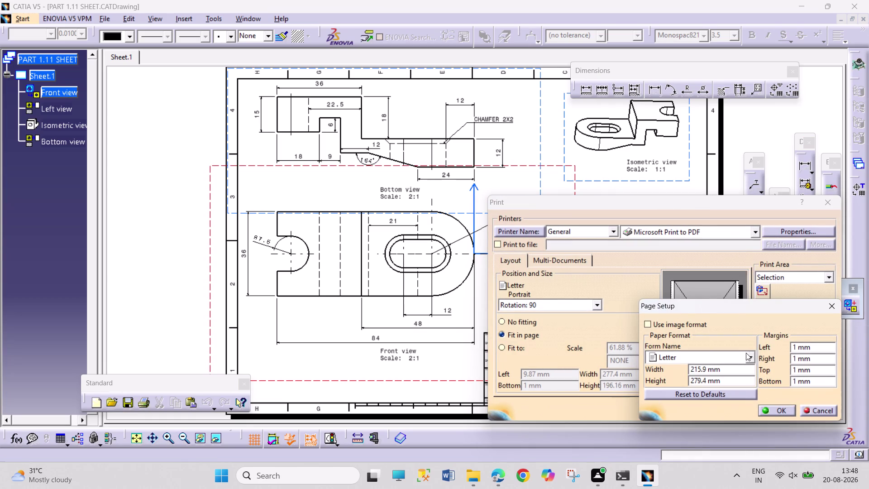
click(753, 356)
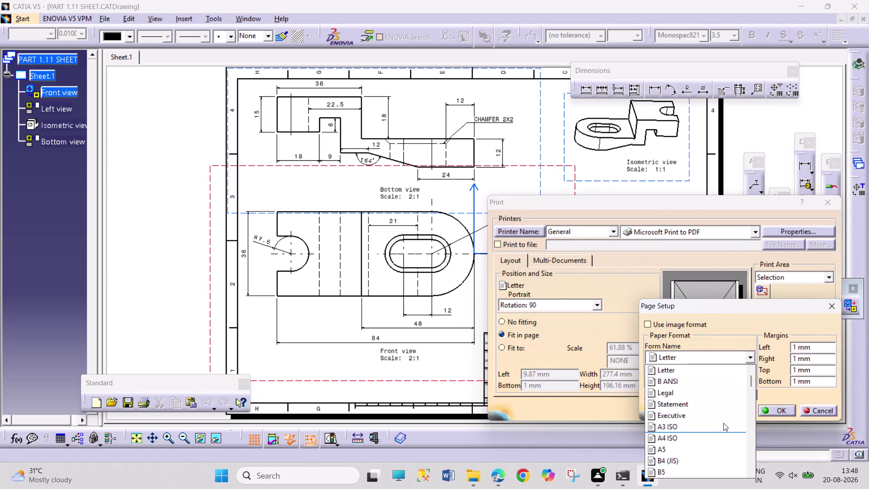
click(723, 422)
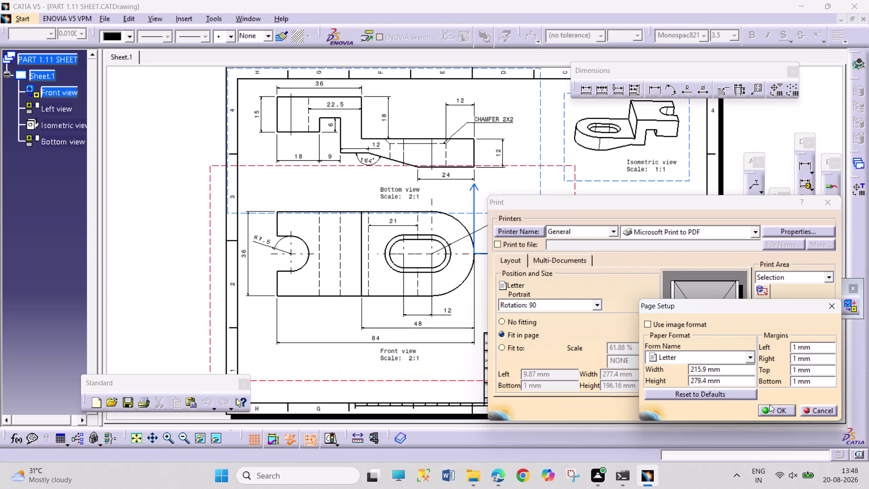
click(769, 404)
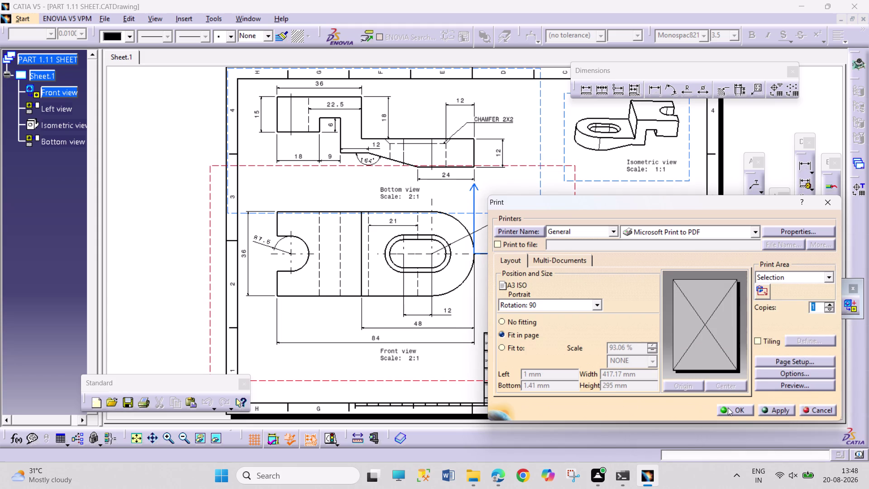
click(728, 407)
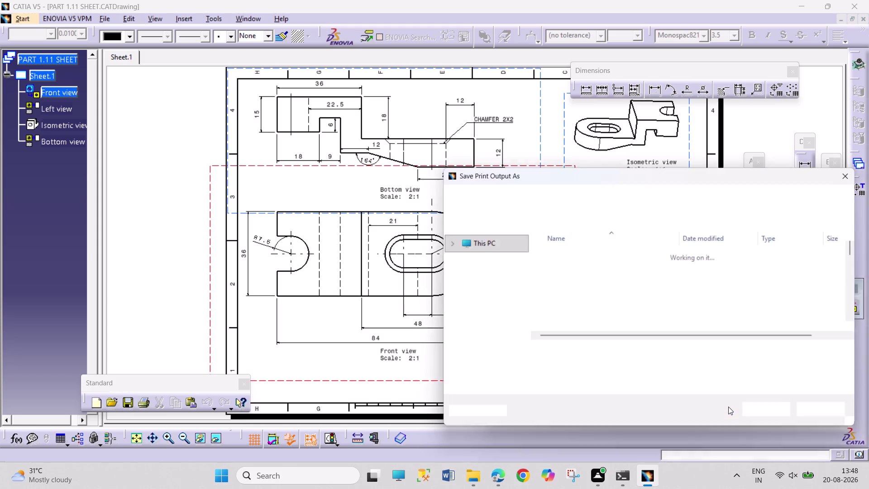
Save the A3 printout as the PDF Document 'PART 1.11 PDF' in CATIA FUJI.
text(P)
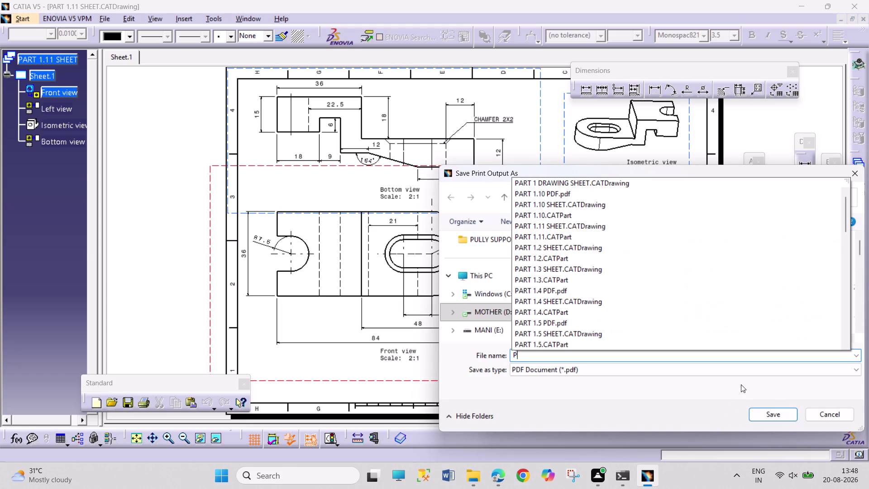
text(ART 1)
text(.11)
key(space)
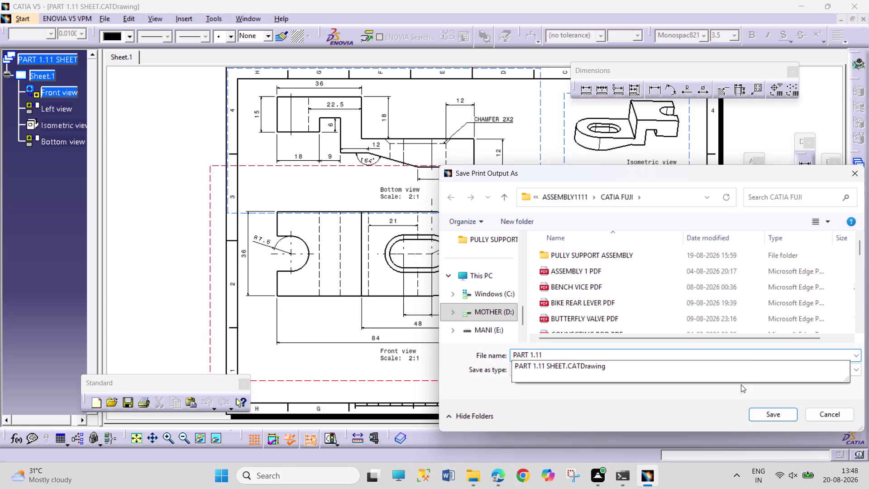
text(PDF)
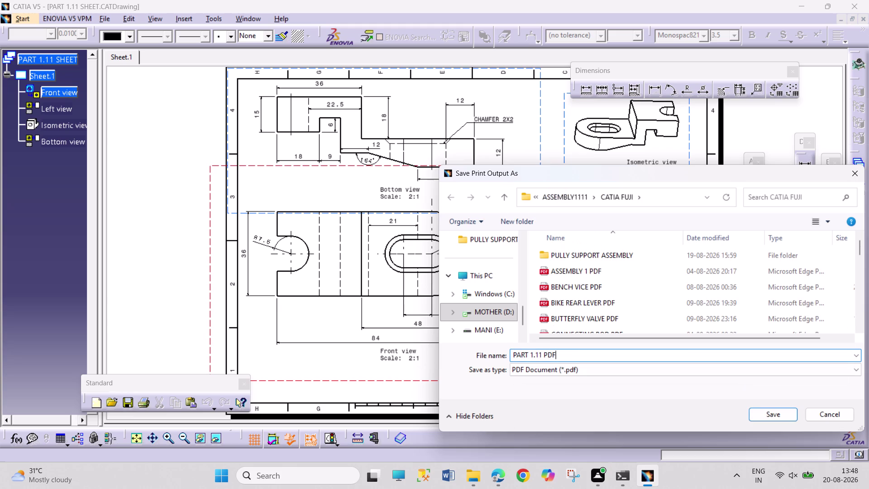
key(Return)
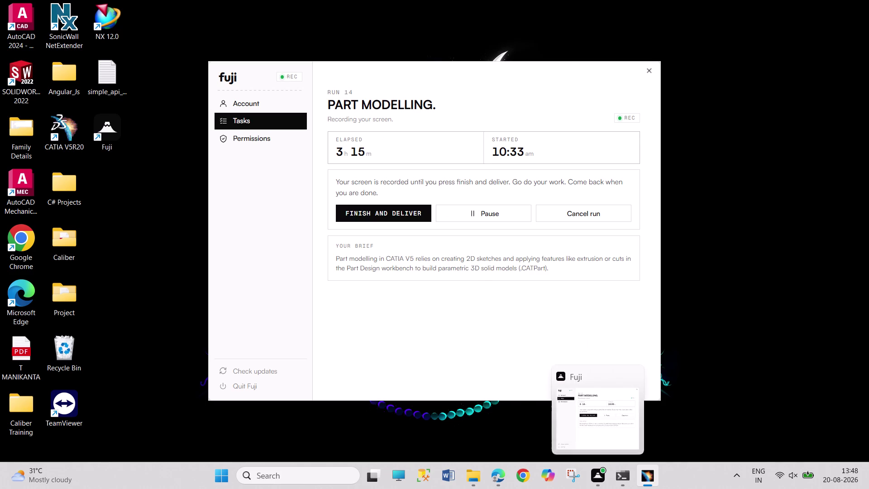
drag(742, 344, 770, 386)
drag(739, 359, 777, 384)
drag(755, 338, 775, 366)
drag(752, 329, 767, 364)
drag(762, 348, 770, 365)
drag(765, 349, 768, 361)
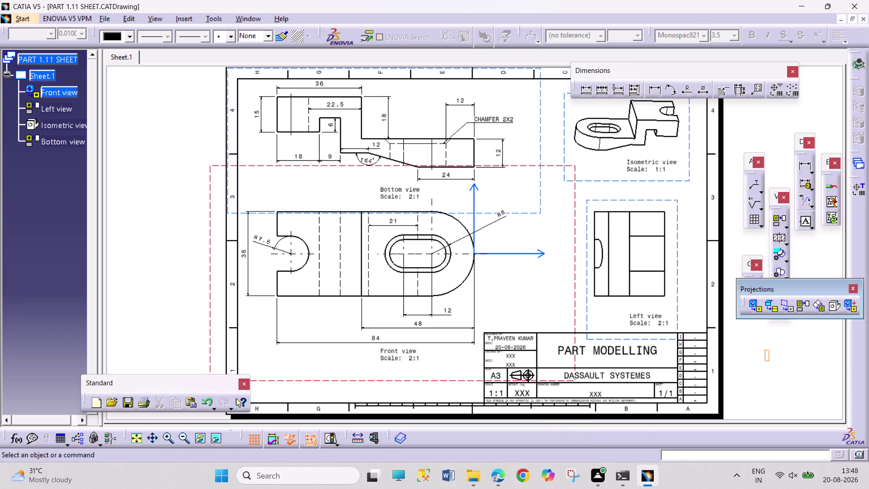